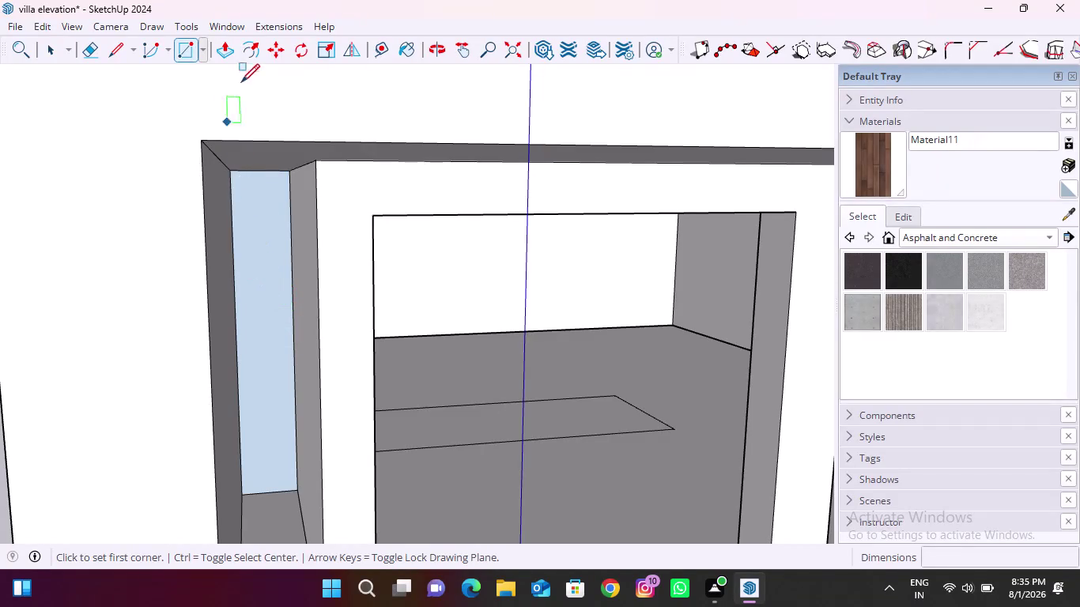
Cancel a started push-pull on the glass panel and readjust the zoom.
click(226, 57)
click(263, 244)
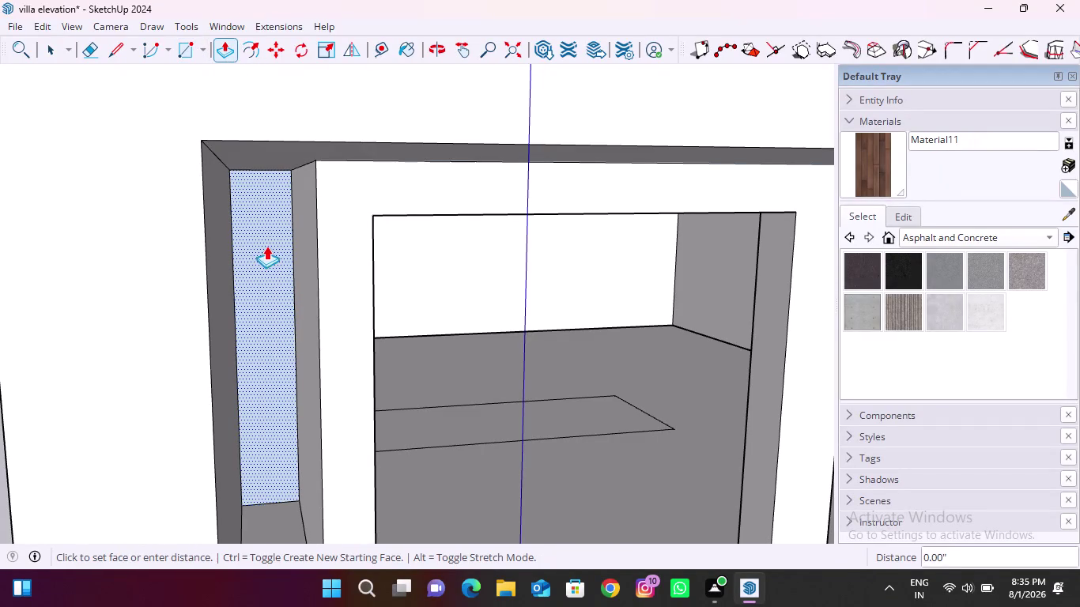
key(Escape)
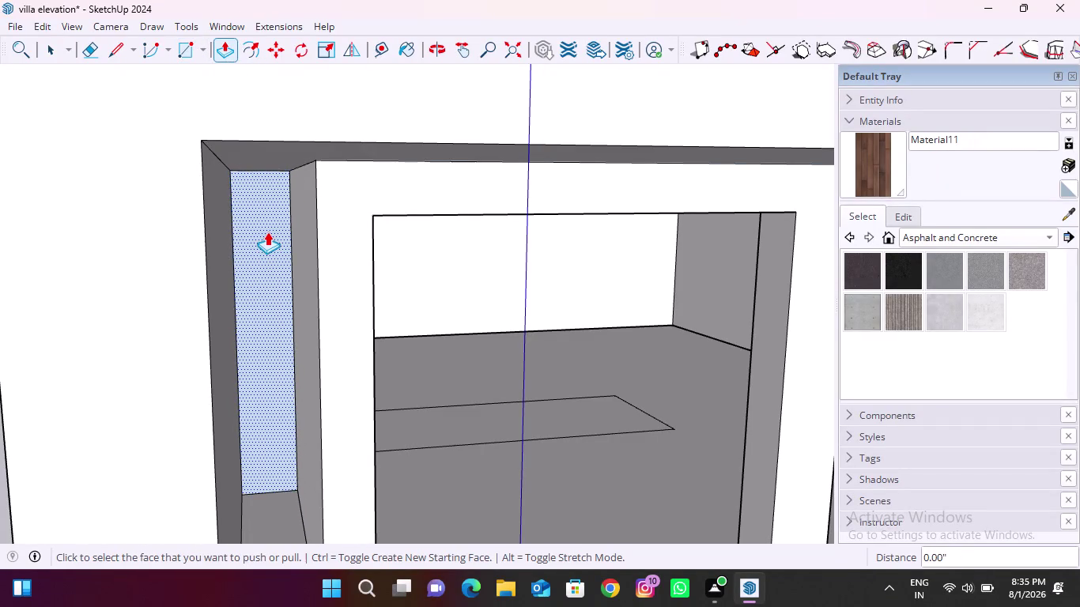
scroll(down, 3)
scroll(up, 3)
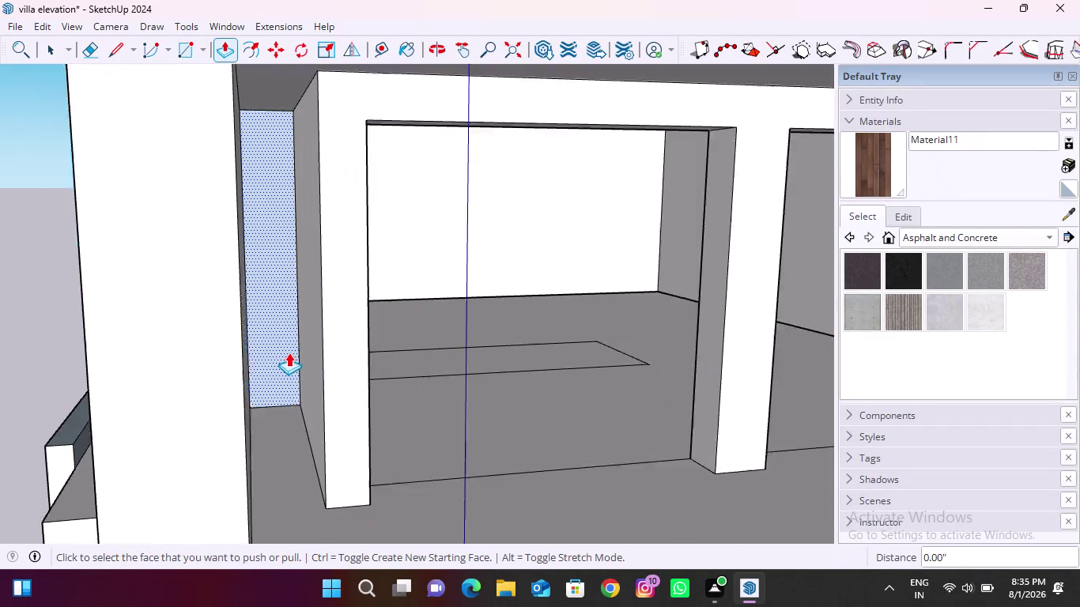
scroll(up, 3)
Zoom and orbit to frame the tall light-blue glass panel beside the opening.
click(185, 50)
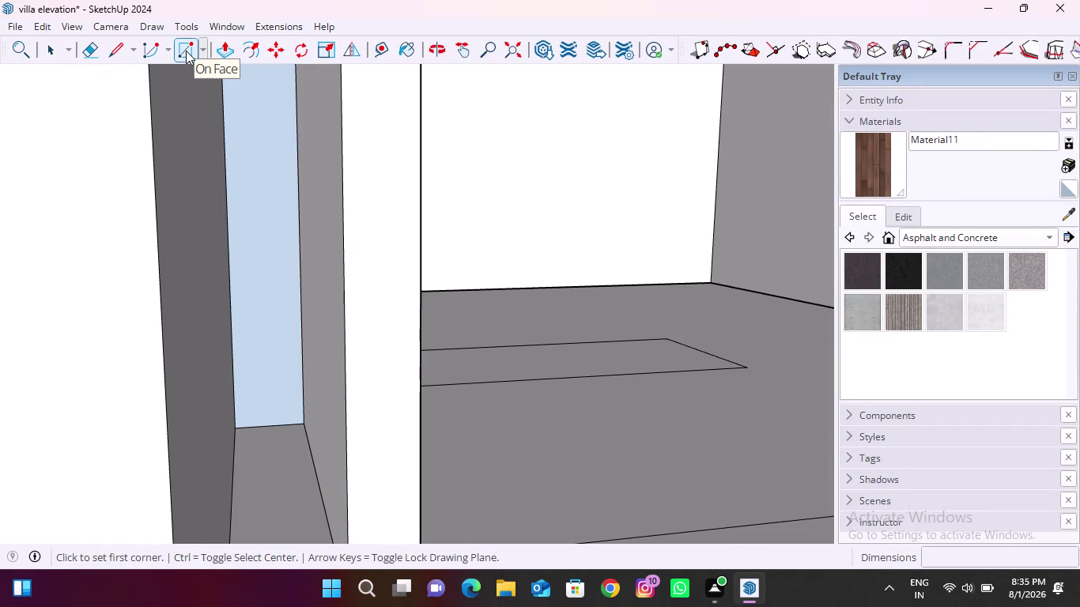
scroll(down, 3)
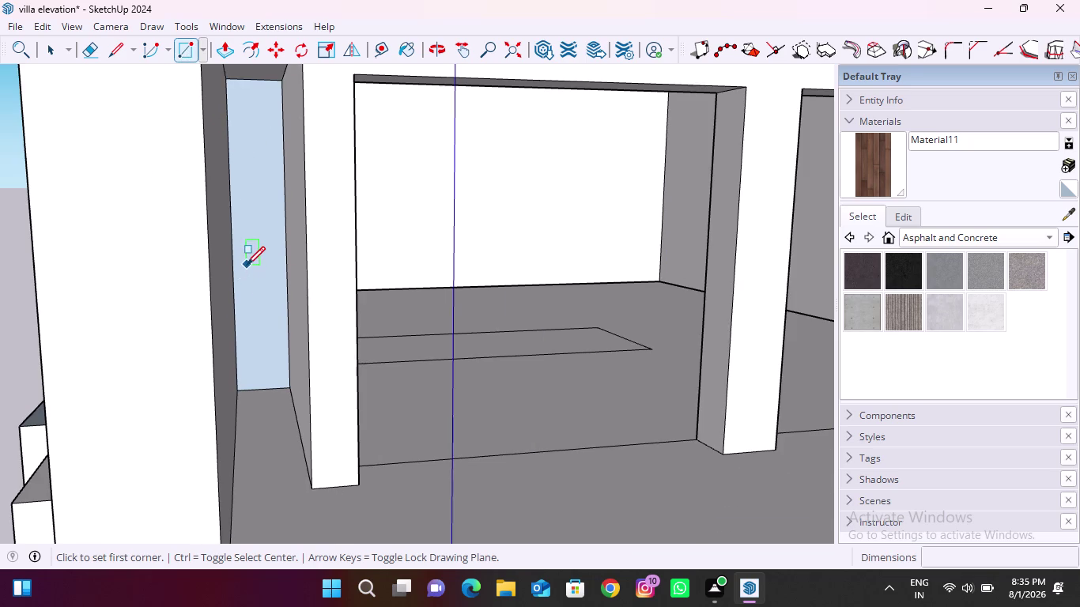
scroll(down, 3)
scroll(down, 3)
scroll(up, 3)
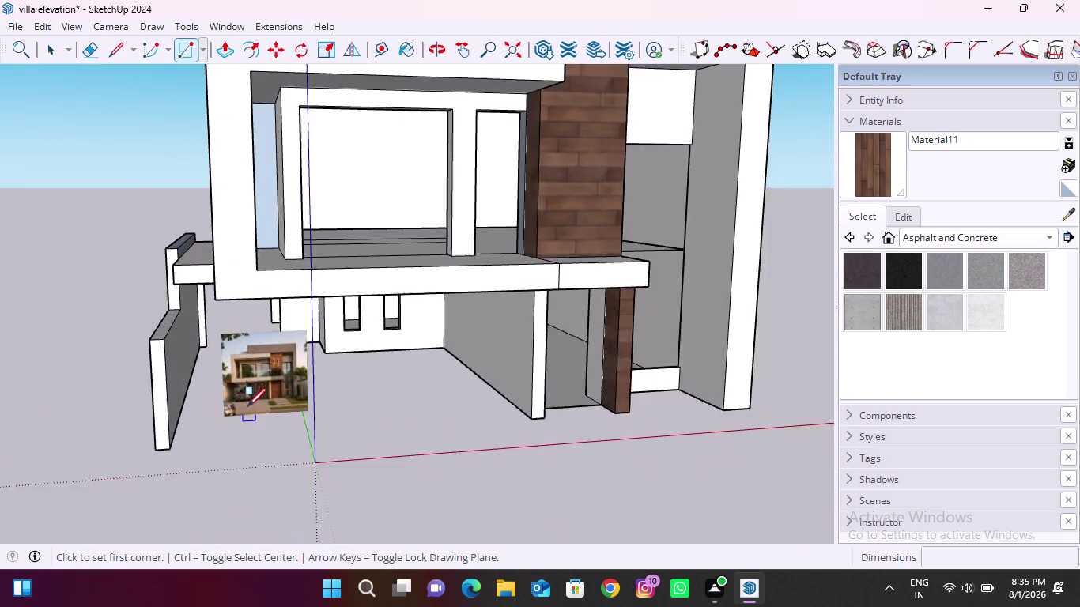
scroll(up, 3)
scroll(down, 3)
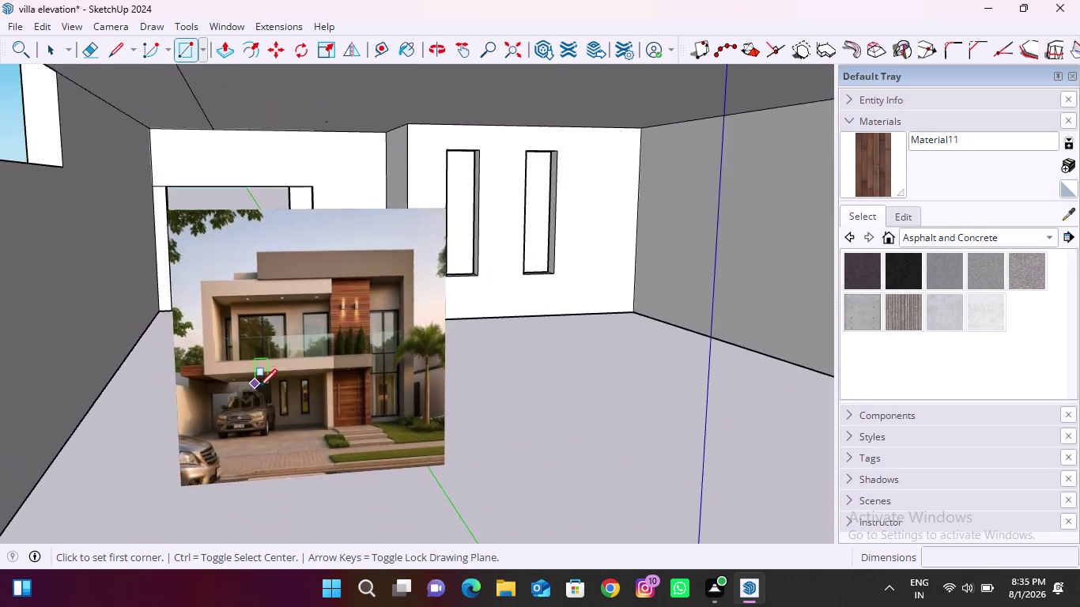
scroll(down, 3)
middle_drag(279, 216, 267, 255)
scroll(up, 3)
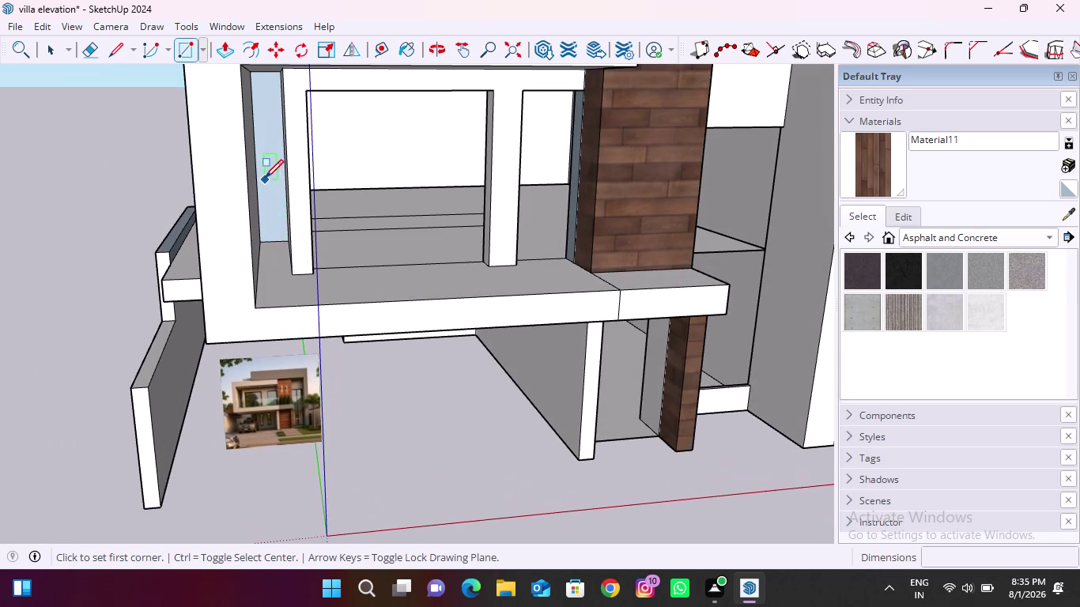
scroll(up, 3)
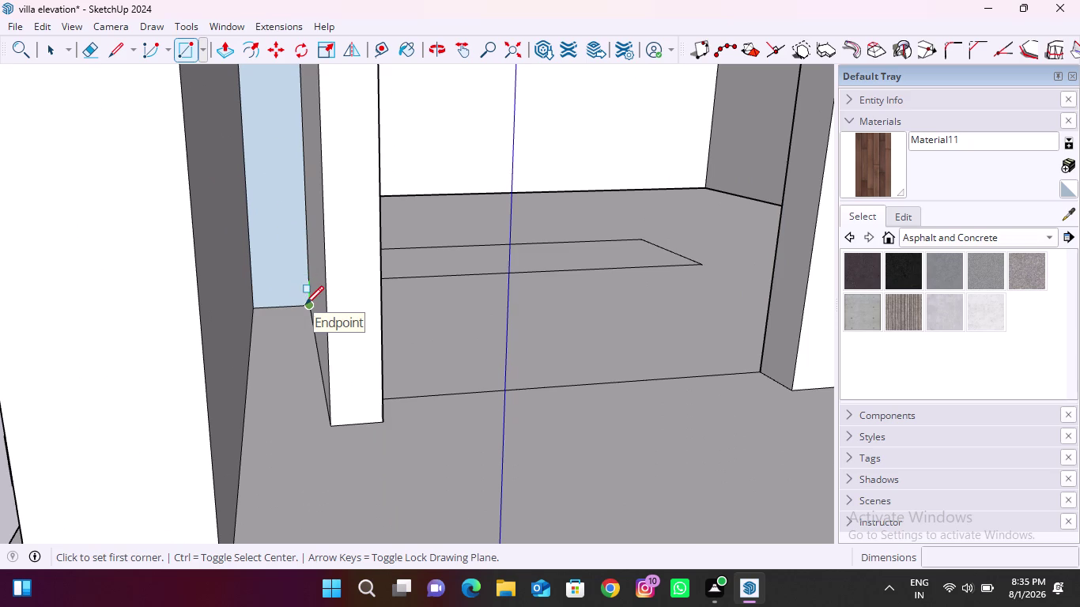
scroll(up, 3)
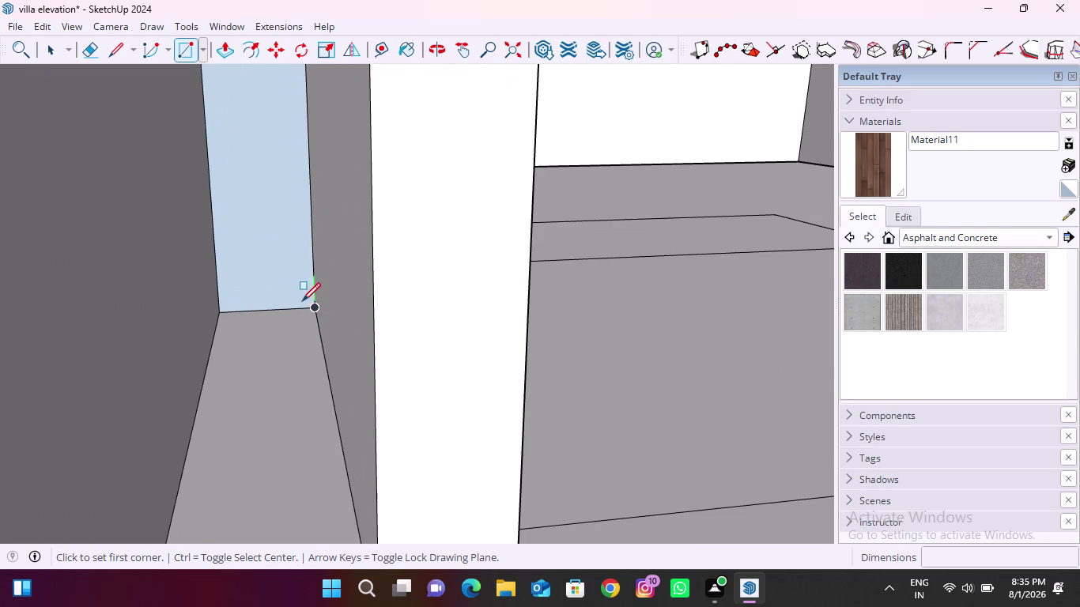
Draw a narrow inset rectangle from the glass strip's bottom corner to near its top.
click(298, 308)
scroll(down, 3)
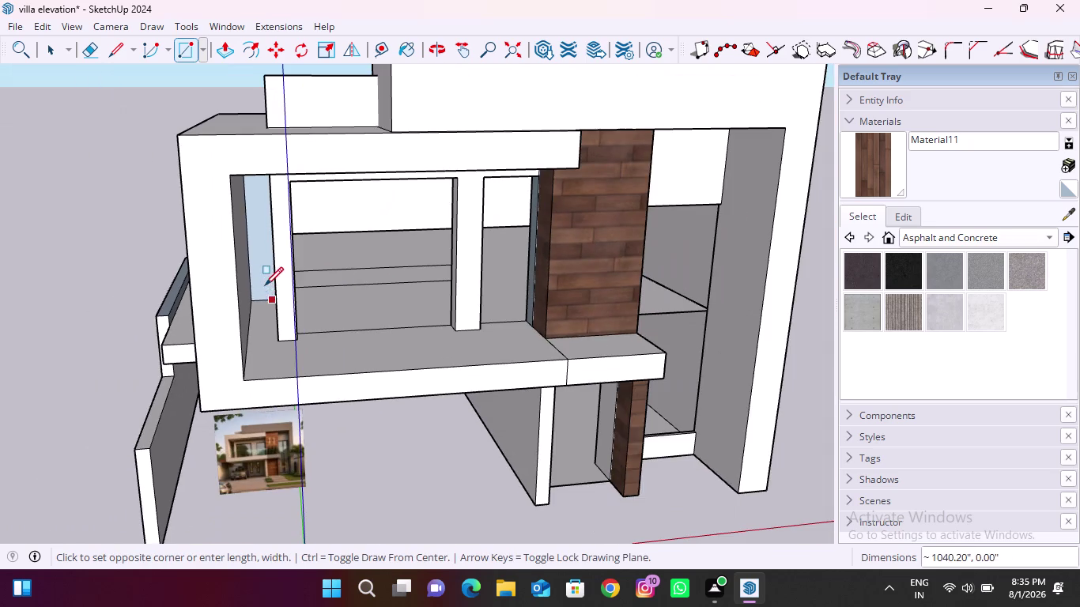
scroll(up, 3)
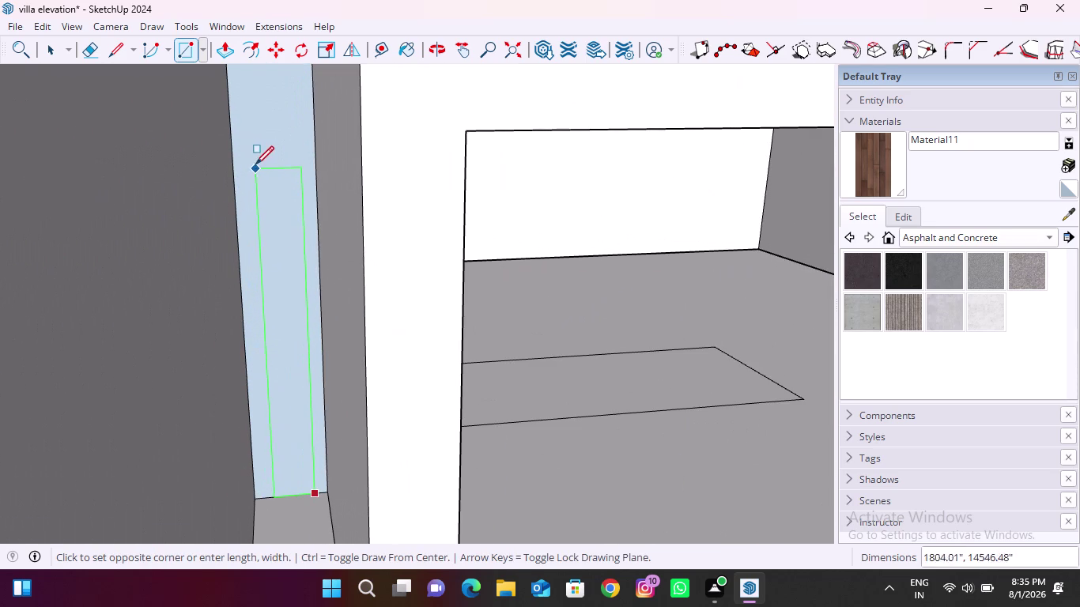
click(251, 126)
key(Escape)
key(space)
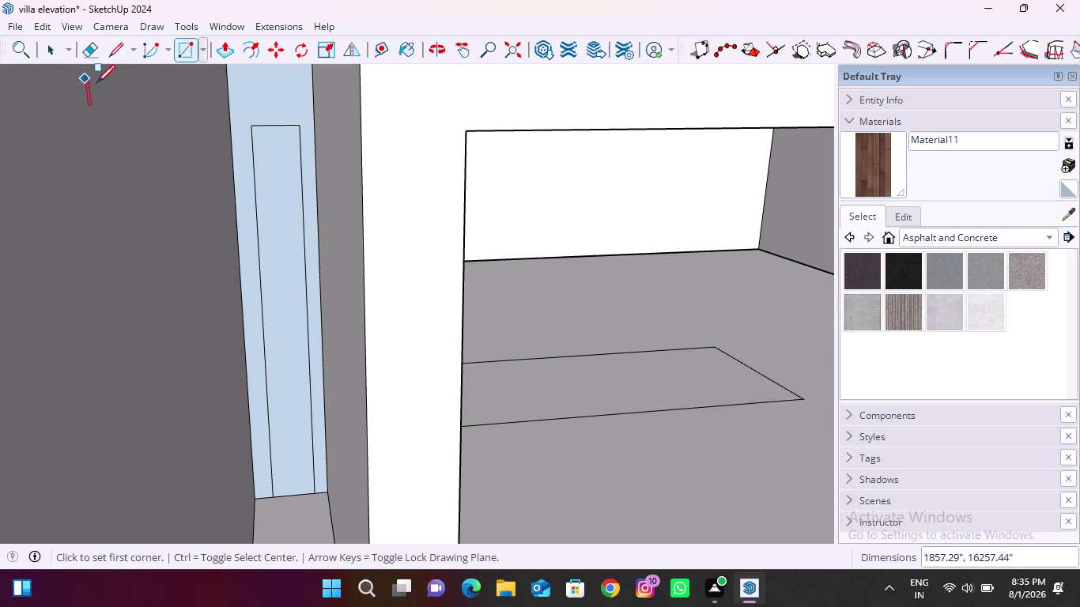
click(228, 49)
Push the inset rectangle and orbit around to inspect the pushed panel.
click(286, 203)
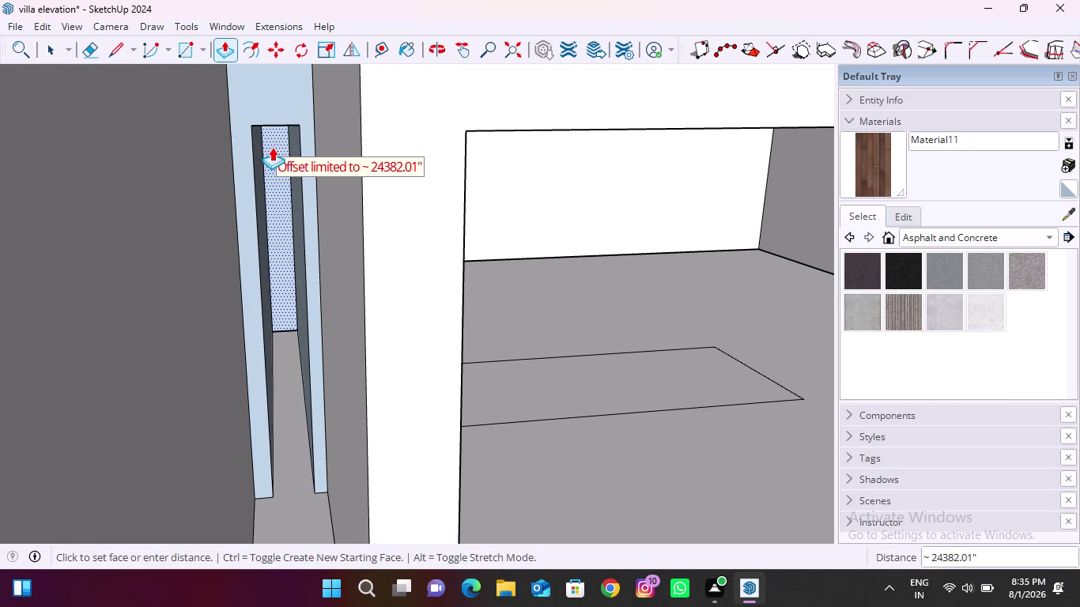
middle_drag(272, 147, 950, 228)
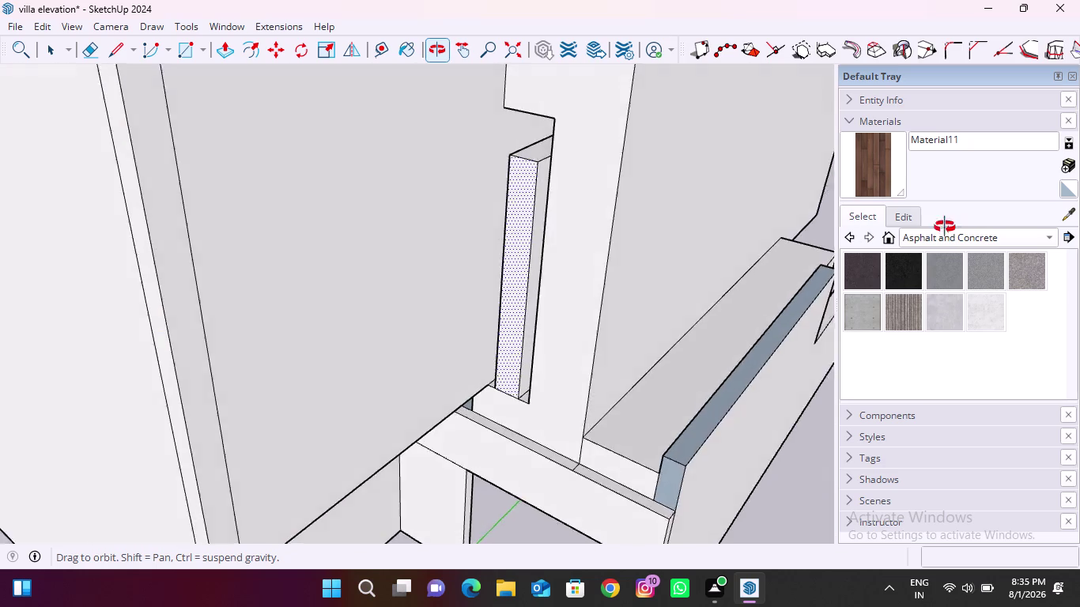
middle_drag(951, 228, 224, 119)
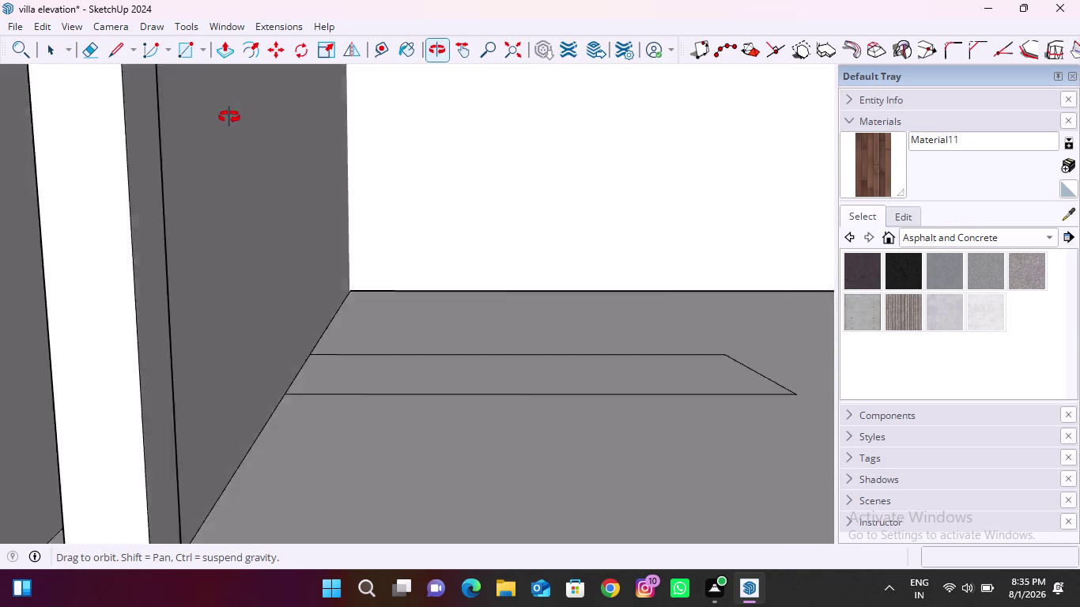
middle_drag(225, 118, 265, 103)
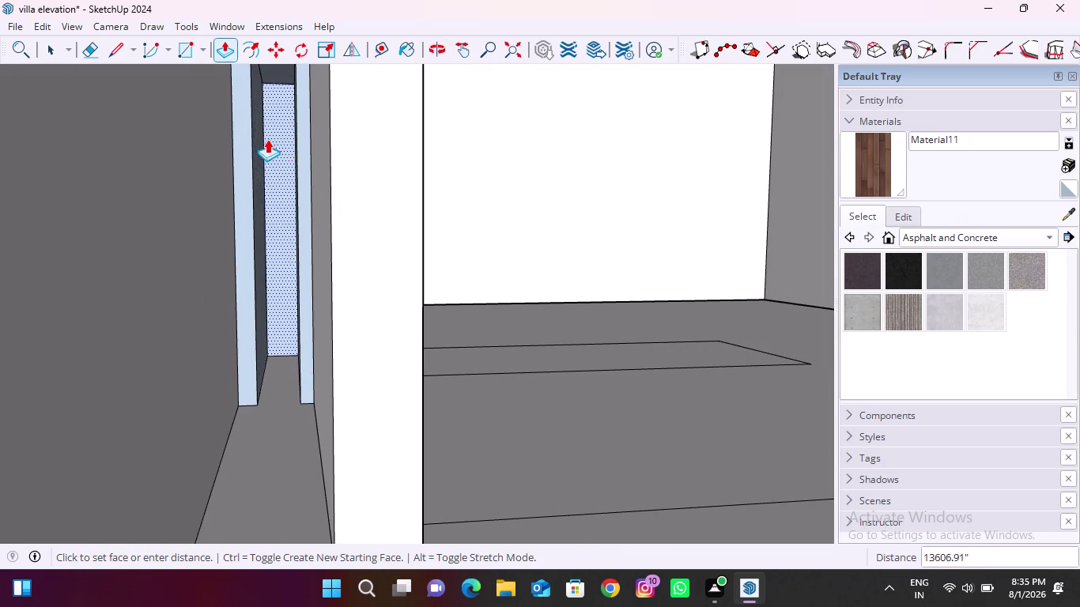
key(Escape)
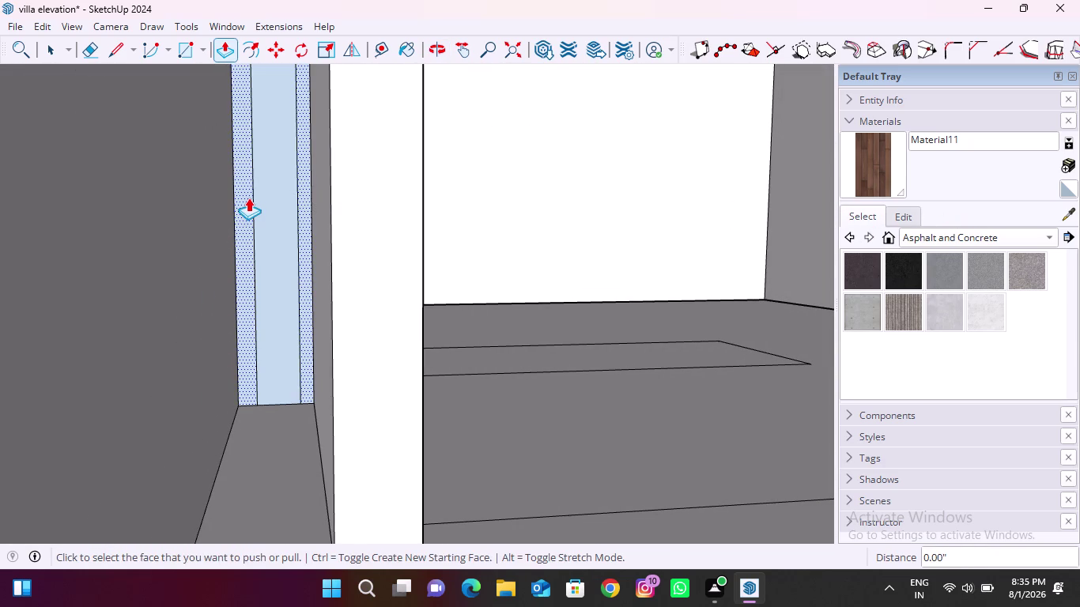
Push a narrow side strip, then undo the recent push-pull changes.
click(248, 198)
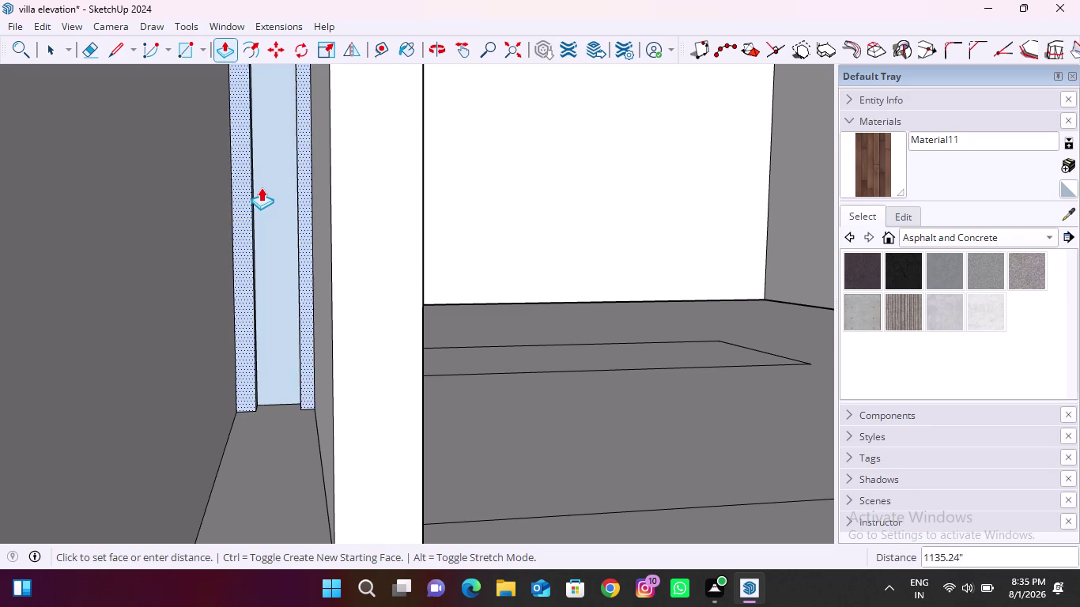
key(Escape)
key(ctrl+z)
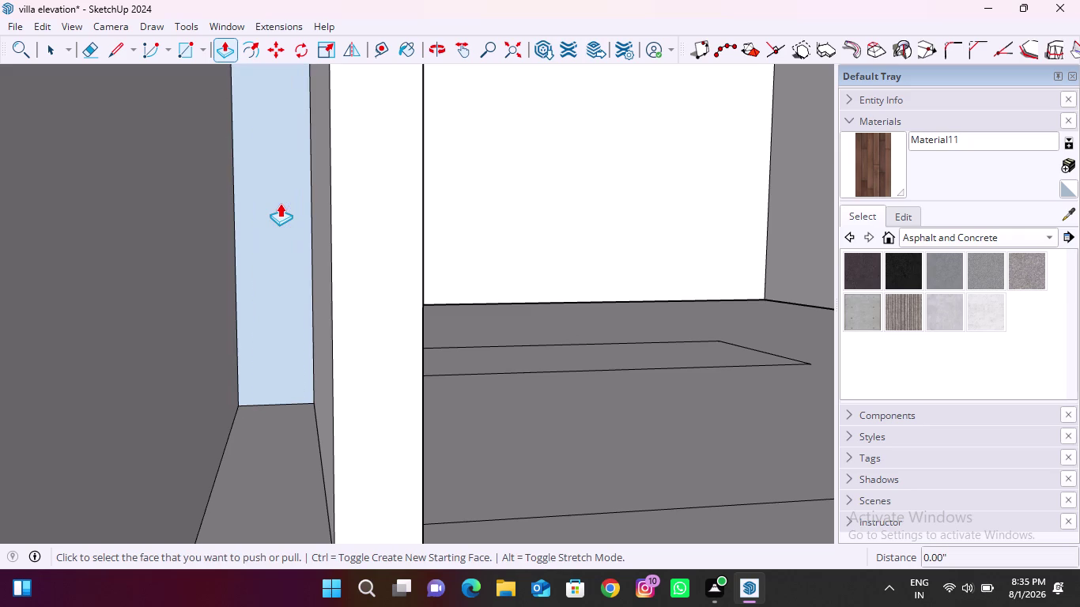
key(ctrl+z)
key(ctrl+z)
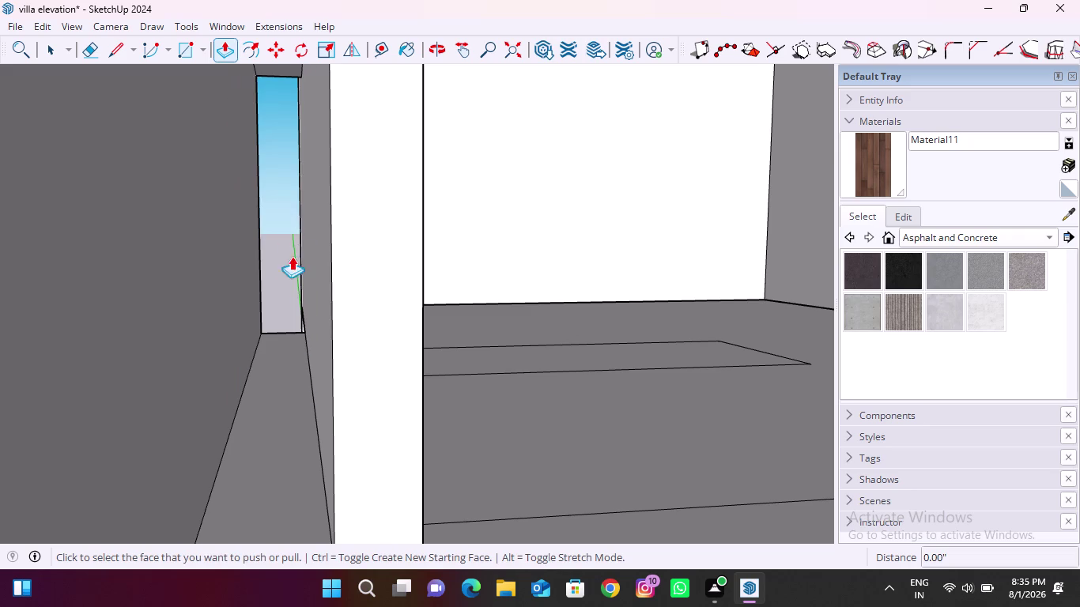
Orbit outside to view the slim opening on the upper-floor exterior.
middle_drag(275, 363, 268, 334)
scroll(down, 3)
middle_drag(230, 350, 234, 319)
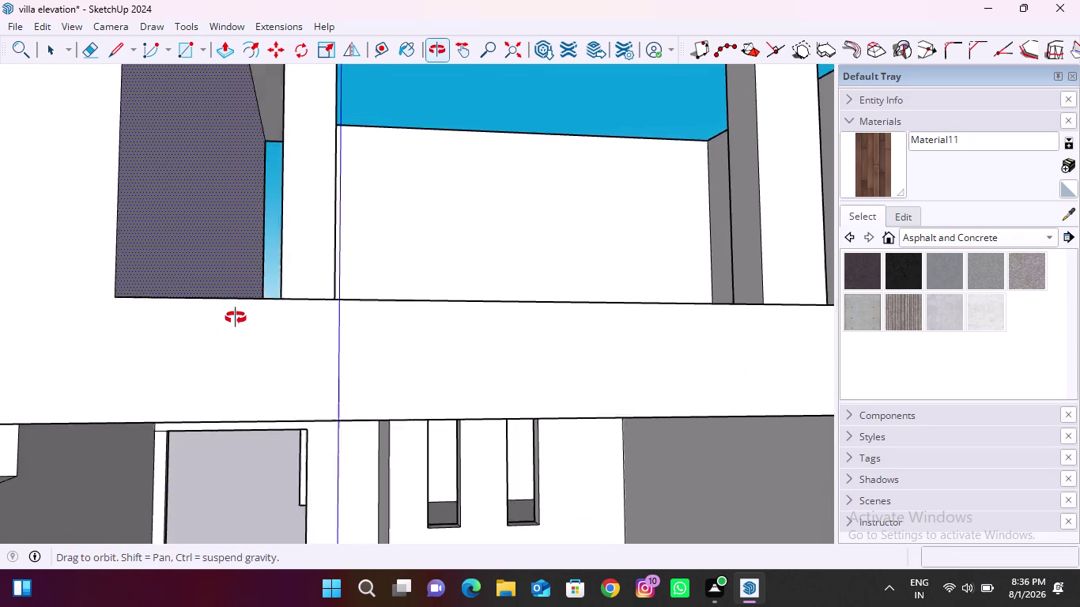
middle_drag(234, 319, 236, 315)
scroll(down, 3)
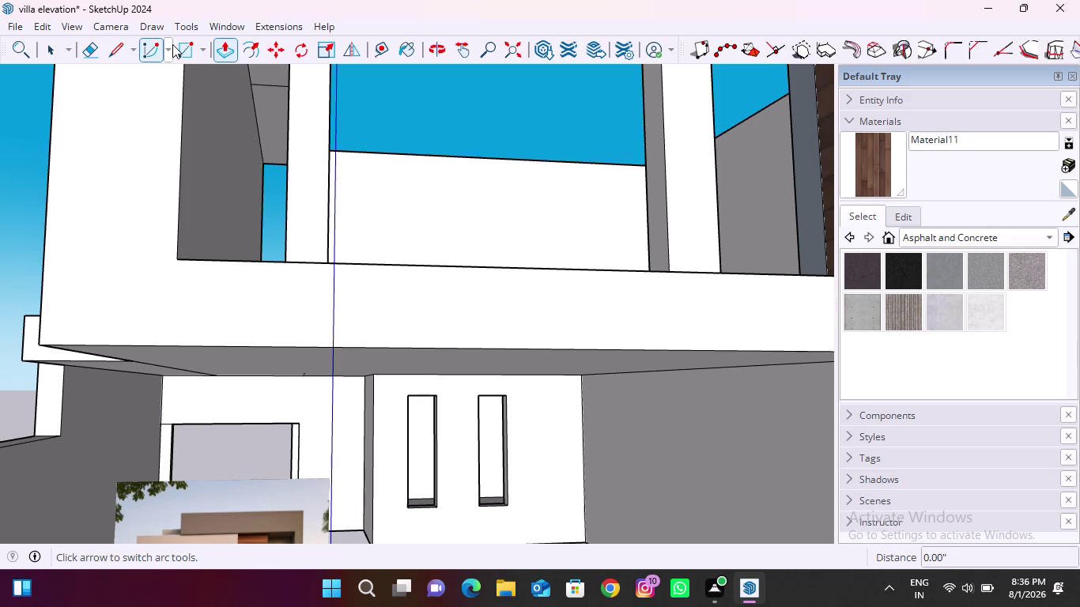
Draw a rectangle on the wall edge and try a push-pull near the opening.
click(179, 46)
click(257, 83)
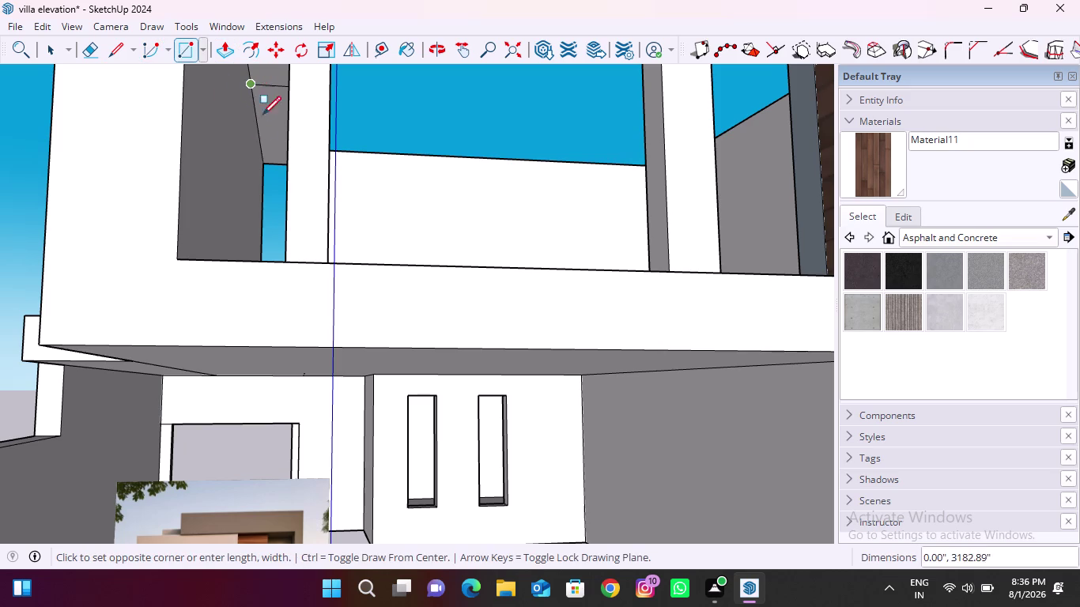
middle_drag(255, 196, 289, 306)
middle_drag(296, 323, 273, 303)
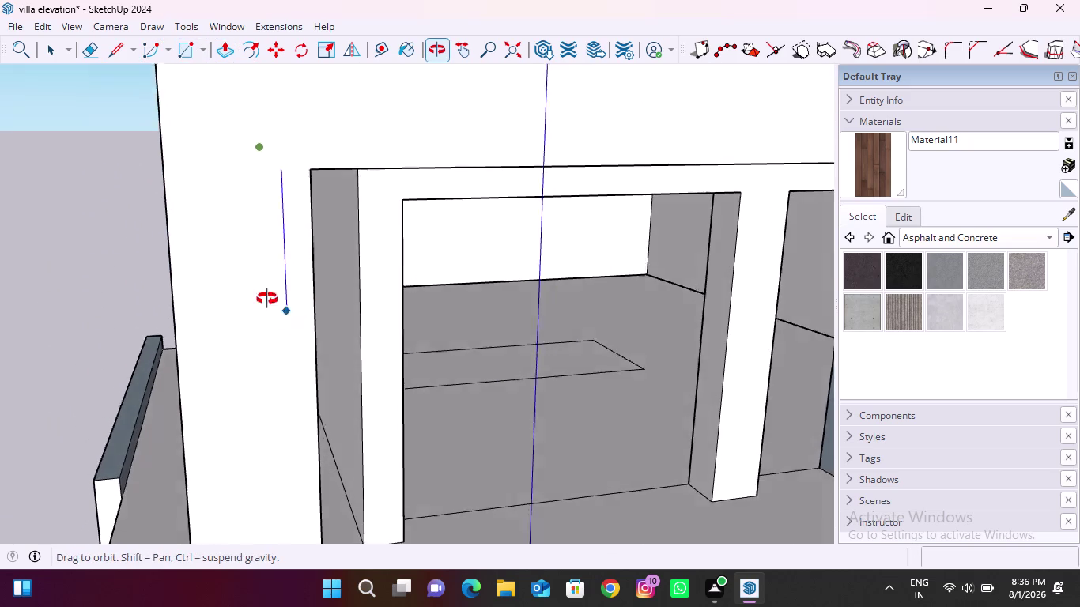
middle_drag(272, 302, 255, 299)
scroll(up, 3)
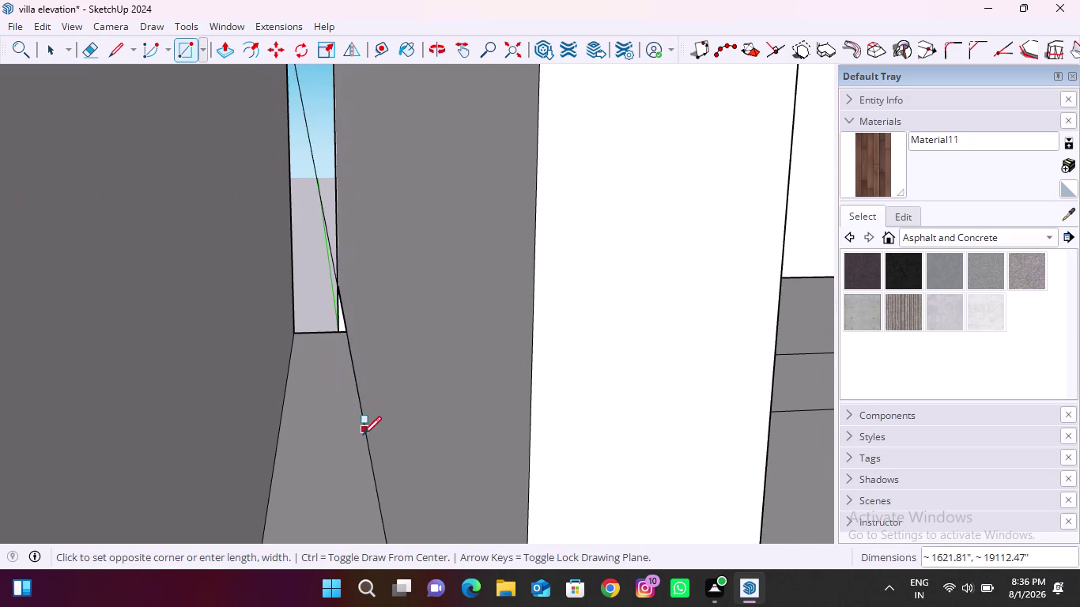
click(365, 440)
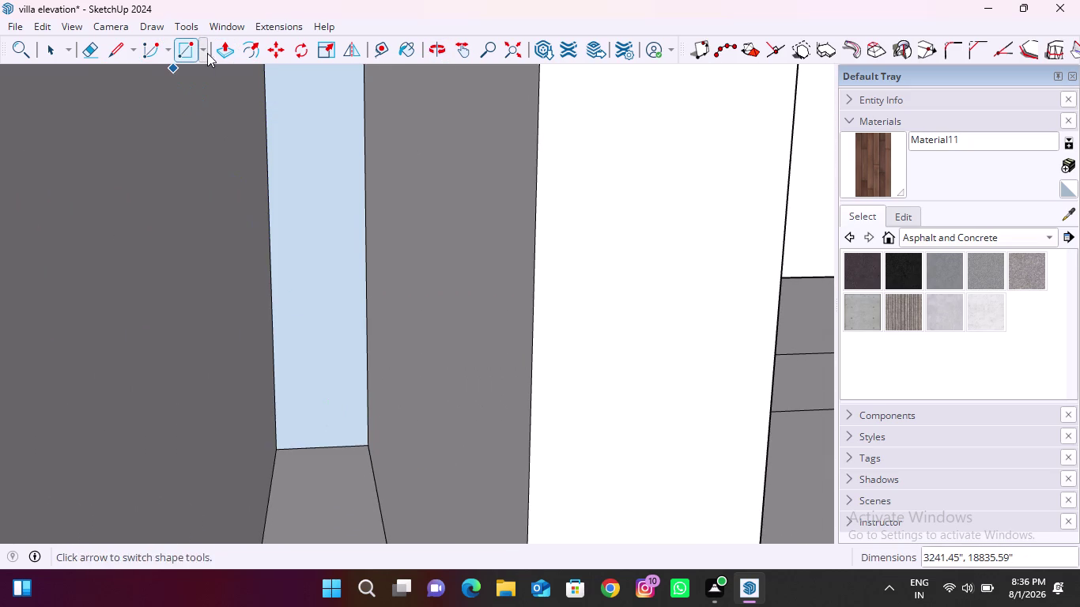
click(225, 46)
click(318, 221)
click(325, 234)
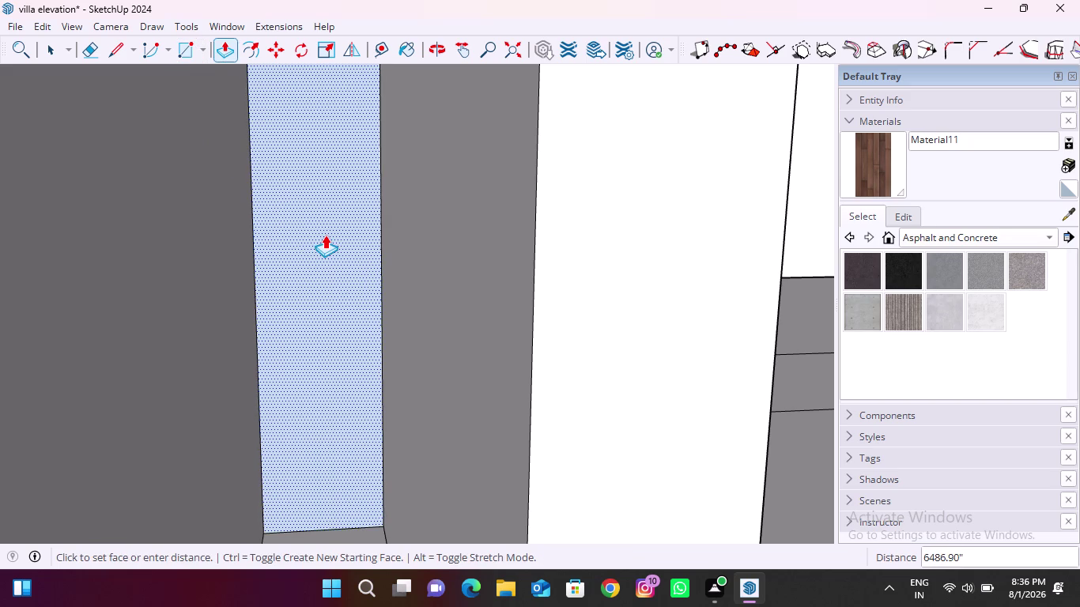
Draw the narrow inner rectangle on the glass strip face.
click(185, 50)
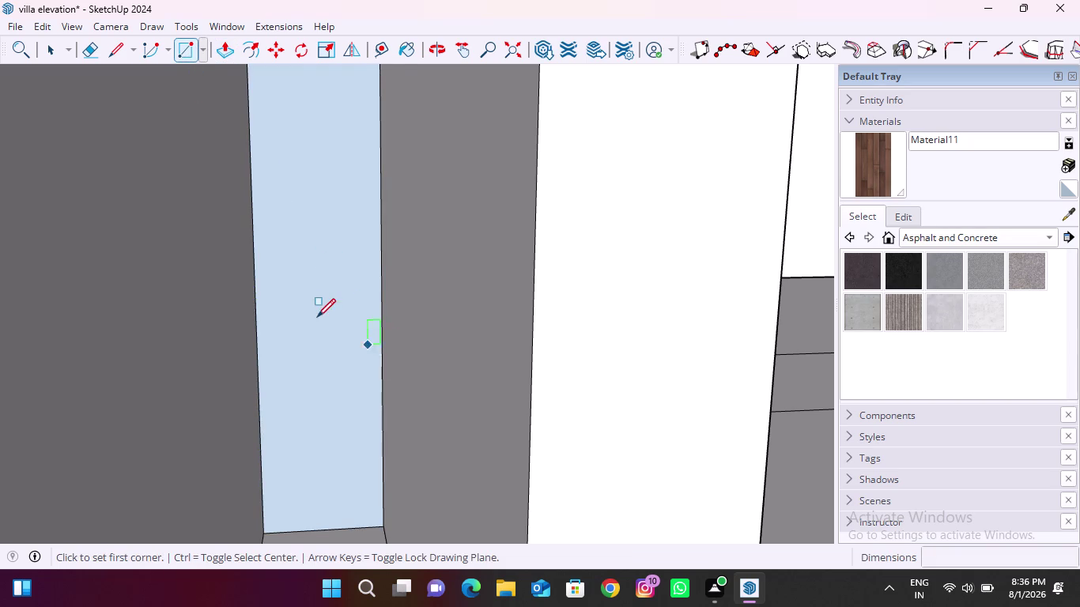
scroll(down, 3)
scroll(down, 3)
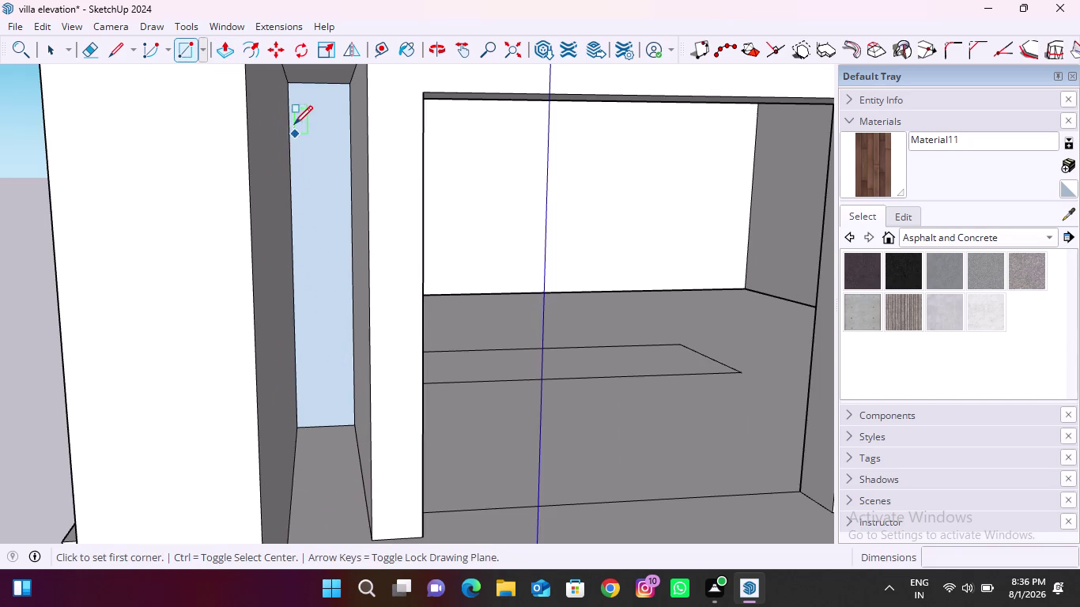
scroll(up, 3)
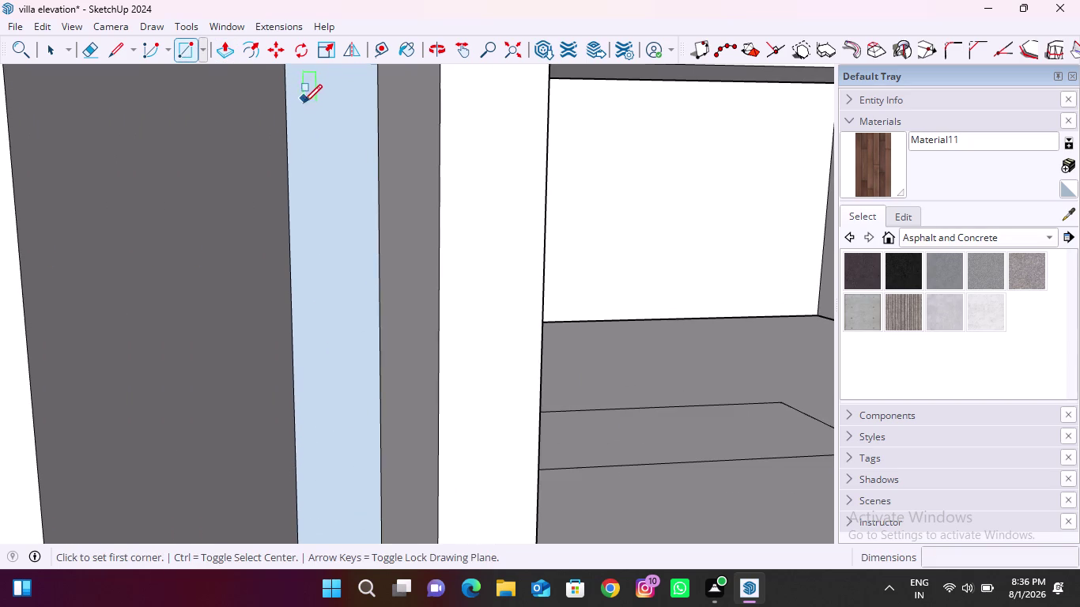
scroll(down, 3)
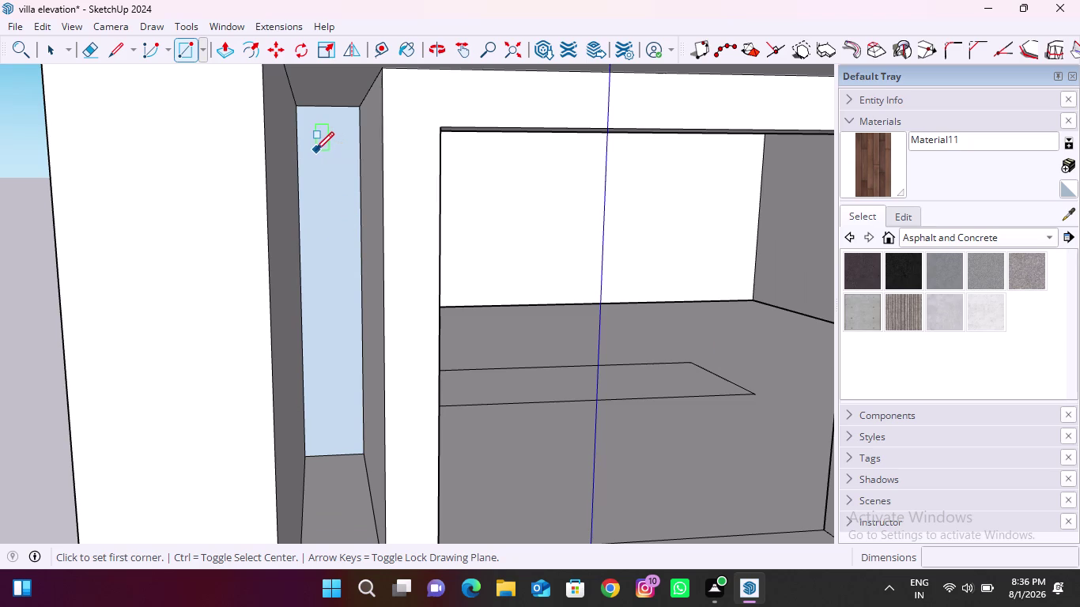
click(307, 152)
scroll(down, 3)
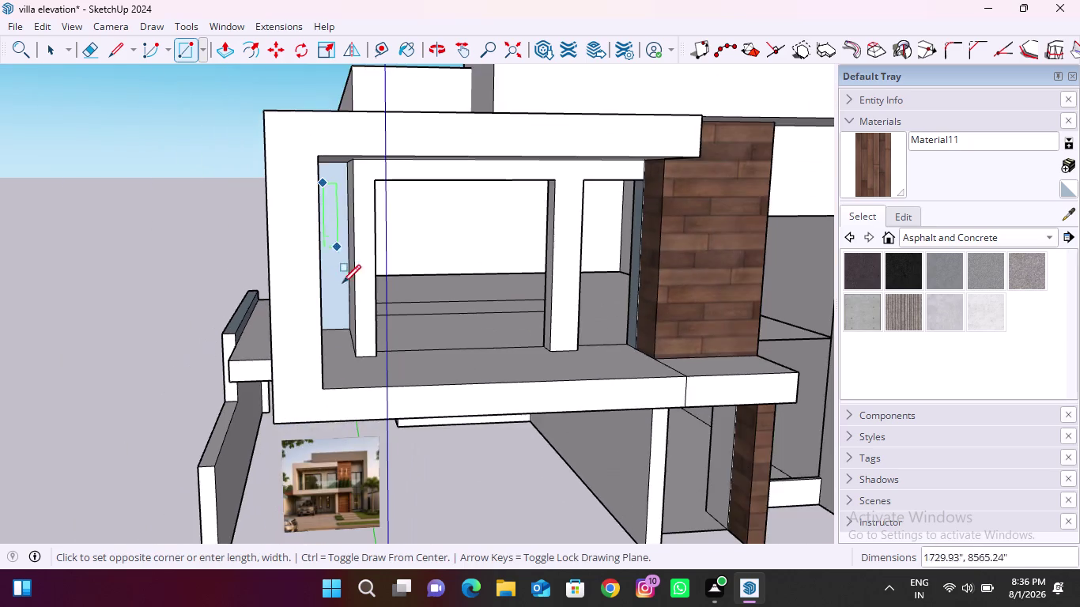
scroll(up, 3)
click(339, 338)
scroll(down, 3)
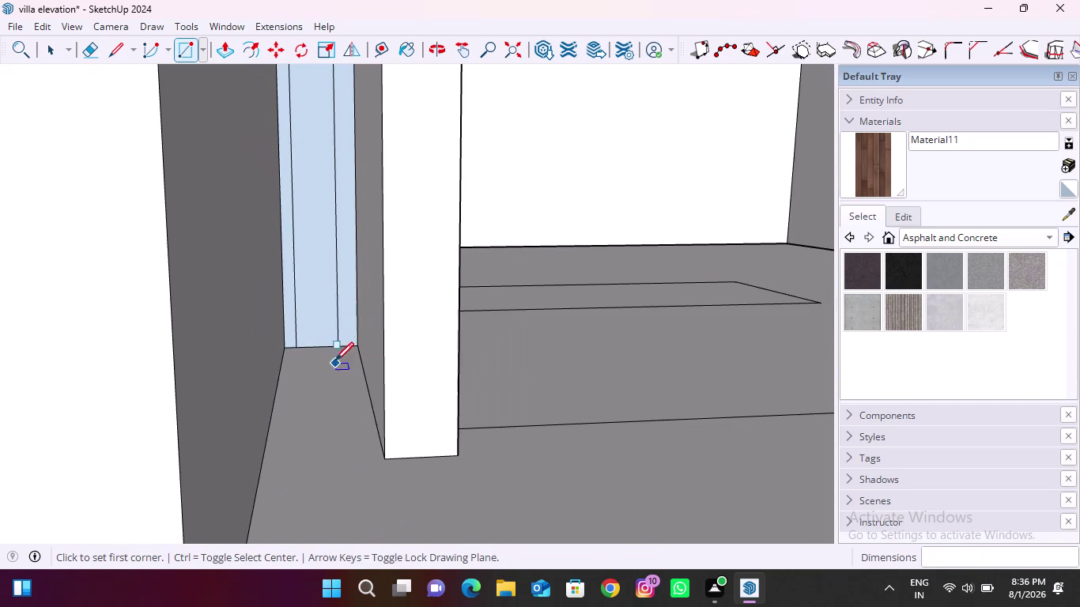
click(217, 52)
click(310, 146)
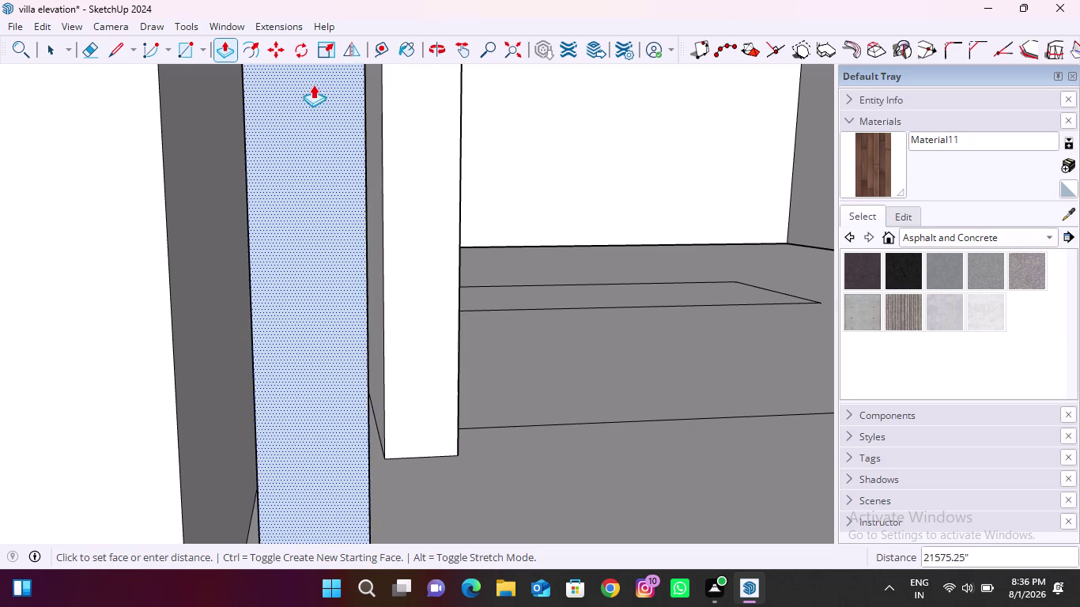
scroll(down, 3)
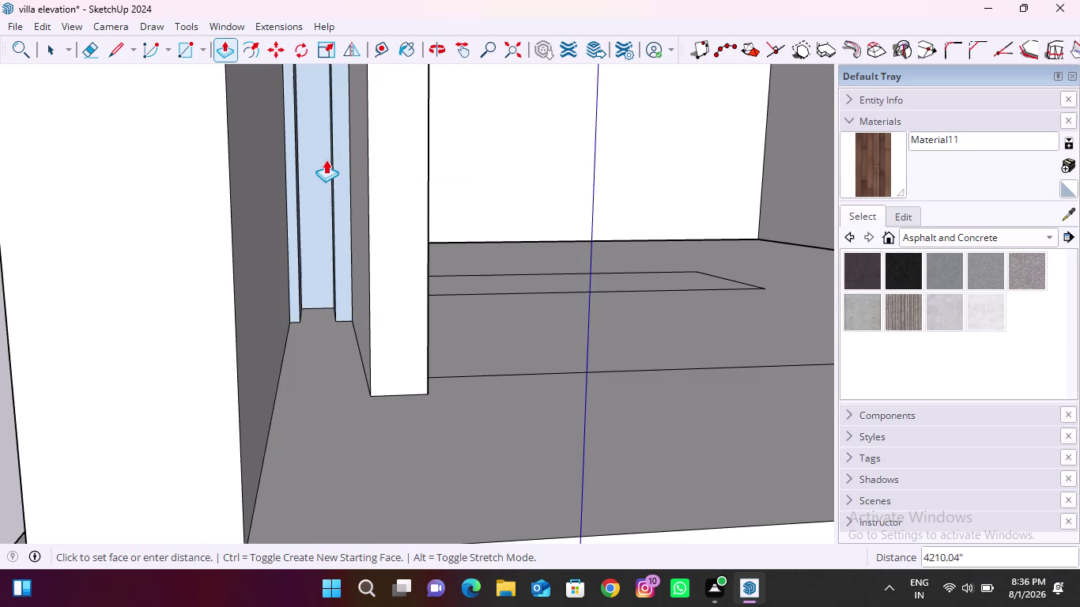
click(326, 160)
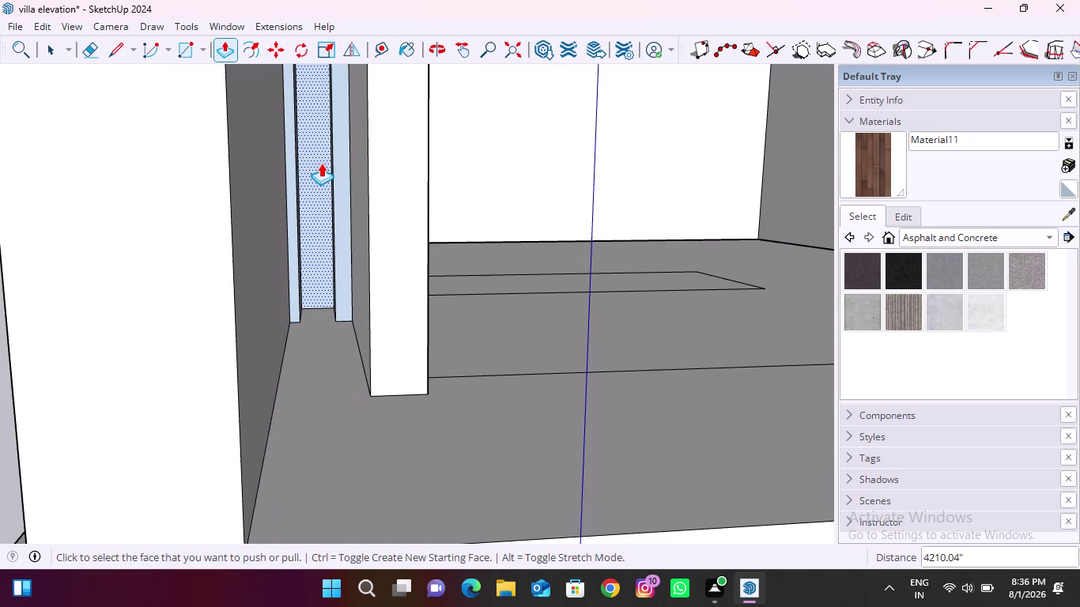
click(321, 163)
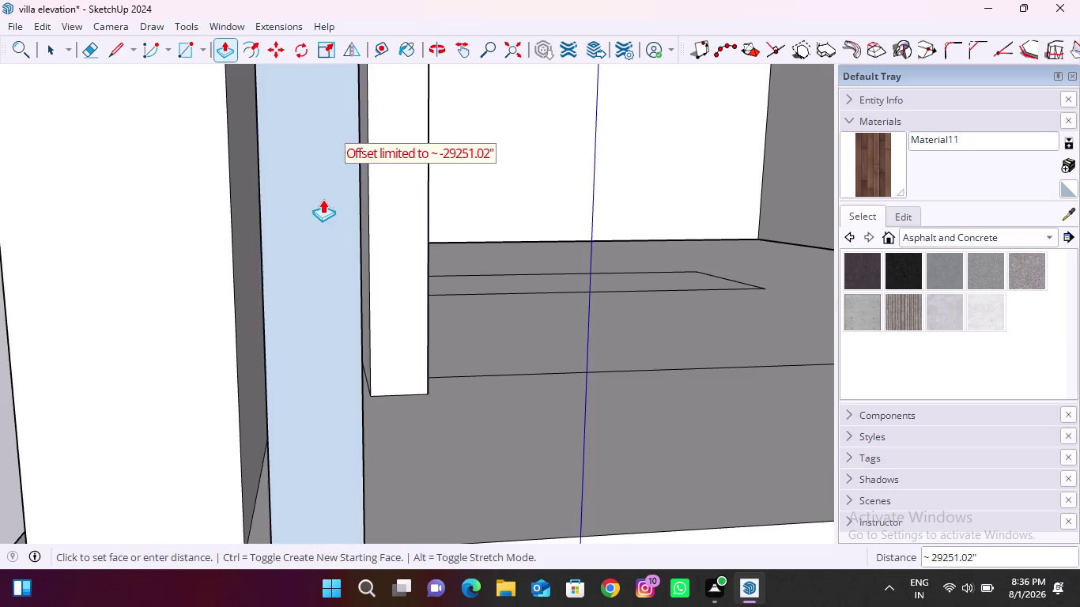
key(Escape)
key(Escape)
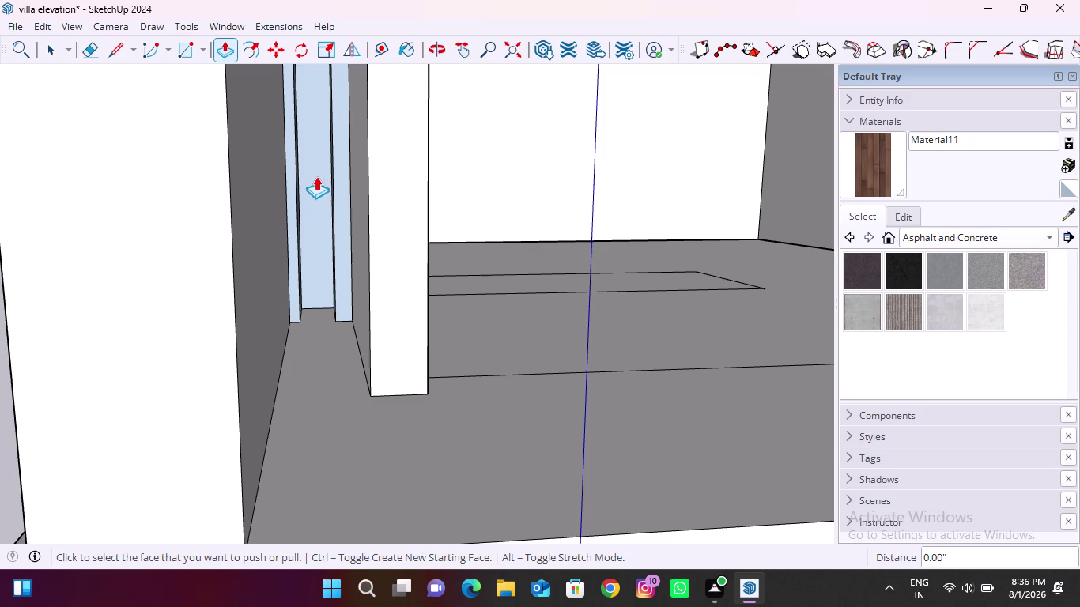
click(321, 188)
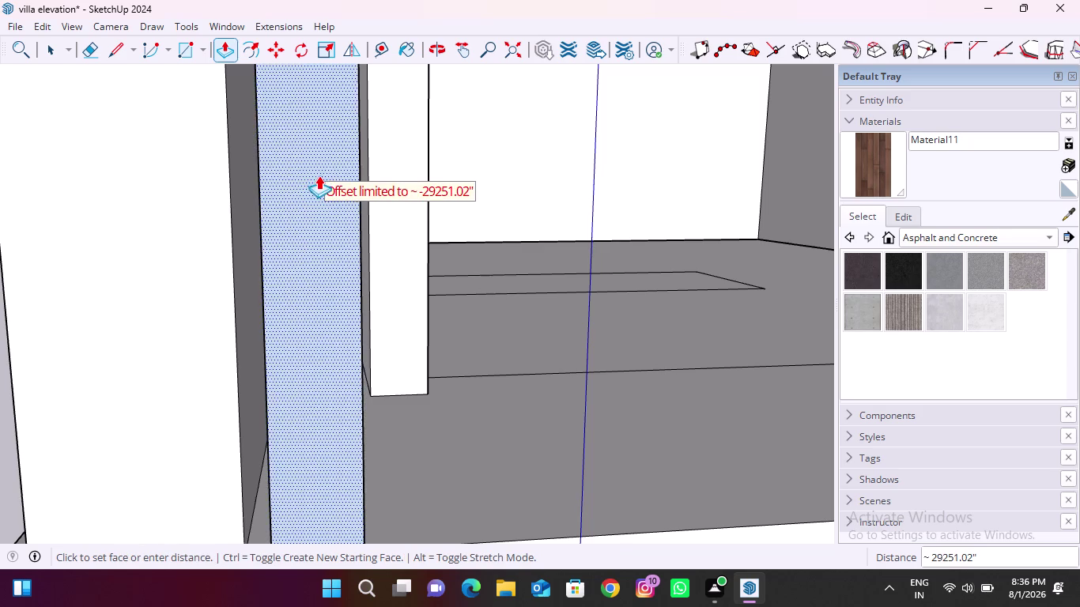
key(Escape)
scroll(down, 3)
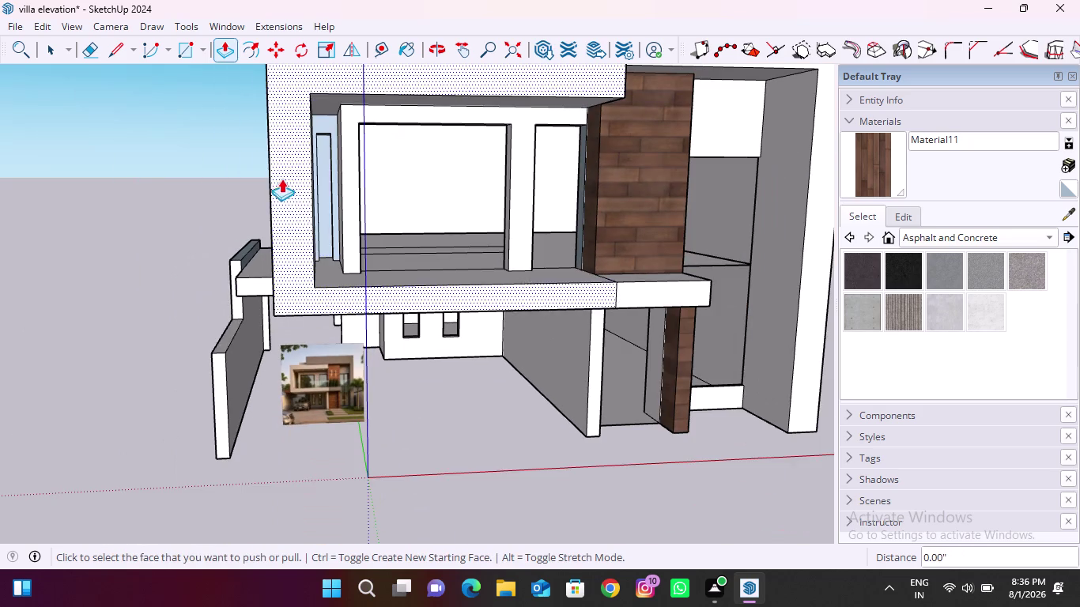
Orbit to the frame's side and push the narrow slot panel into the frame.
middle_drag(256, 153, 822, 262)
middle_drag(392, 262, 663, 197)
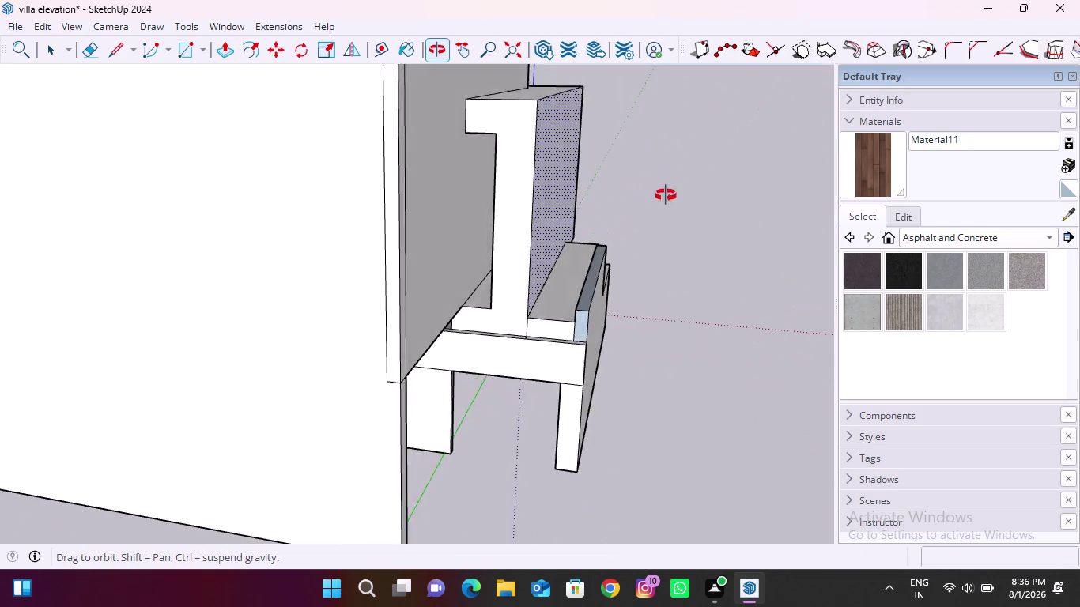
middle_drag(663, 198, 698, 186)
scroll(up, 3)
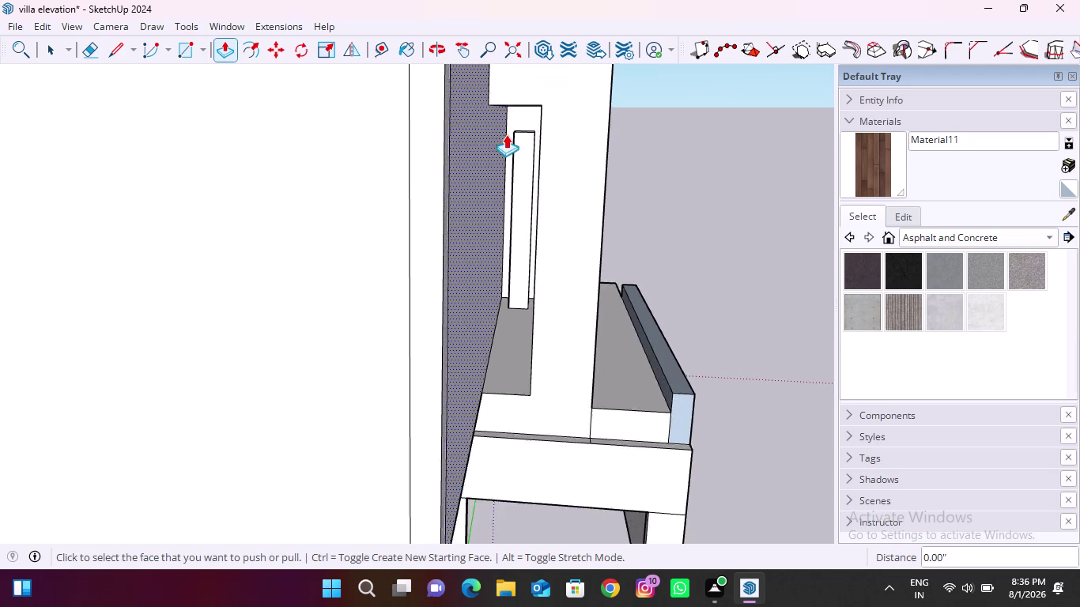
scroll(up, 3)
click(542, 155)
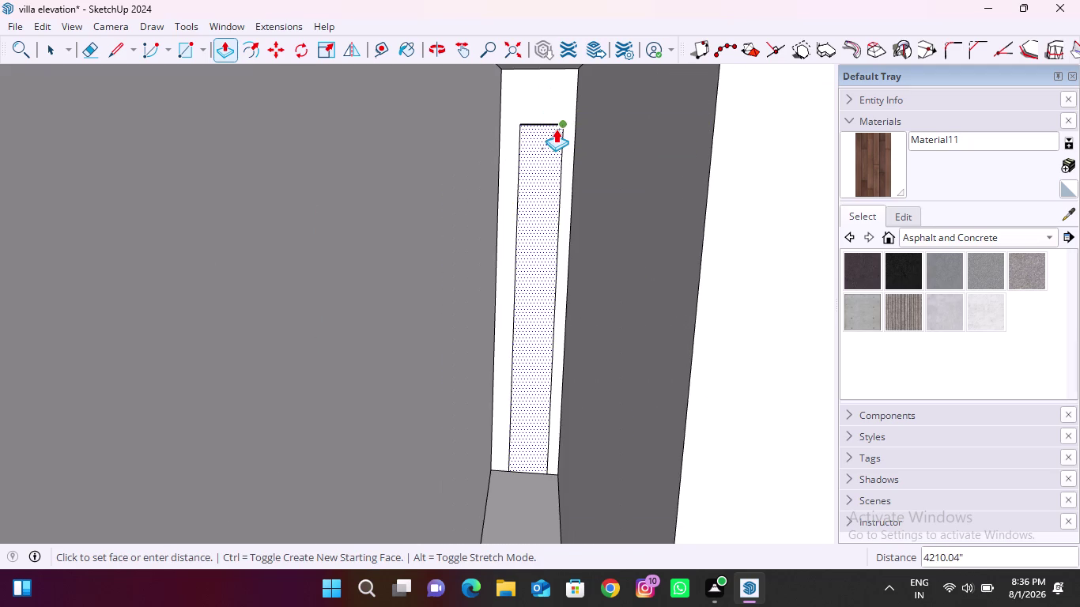
click(556, 129)
scroll(down, 3)
Orbit back to the upper-floor opening and delete the glass strip's inner panel.
middle_drag(619, 184, 543, 216)
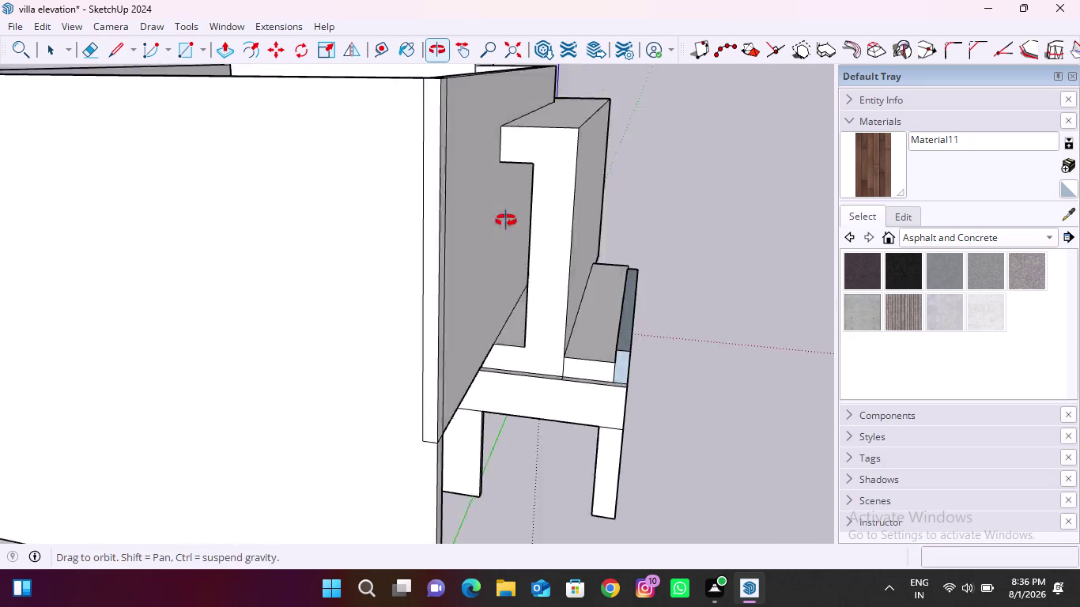
middle_drag(542, 216, 175, 227)
middle_drag(697, 220, 143, 183)
middle_drag(142, 226, 259, 204)
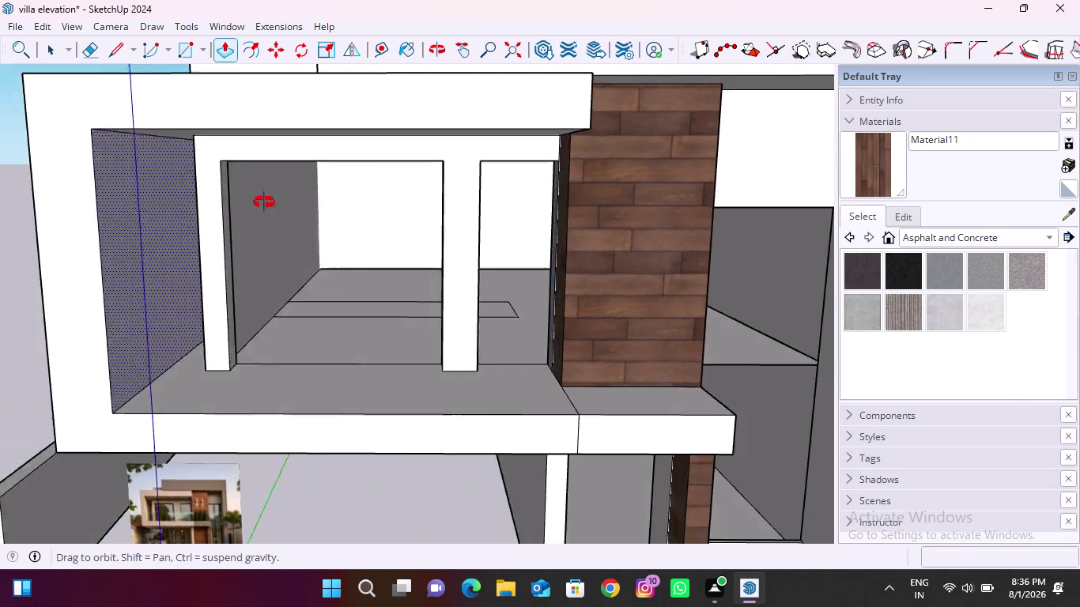
middle_drag(259, 203, 280, 200)
scroll(up, 3)
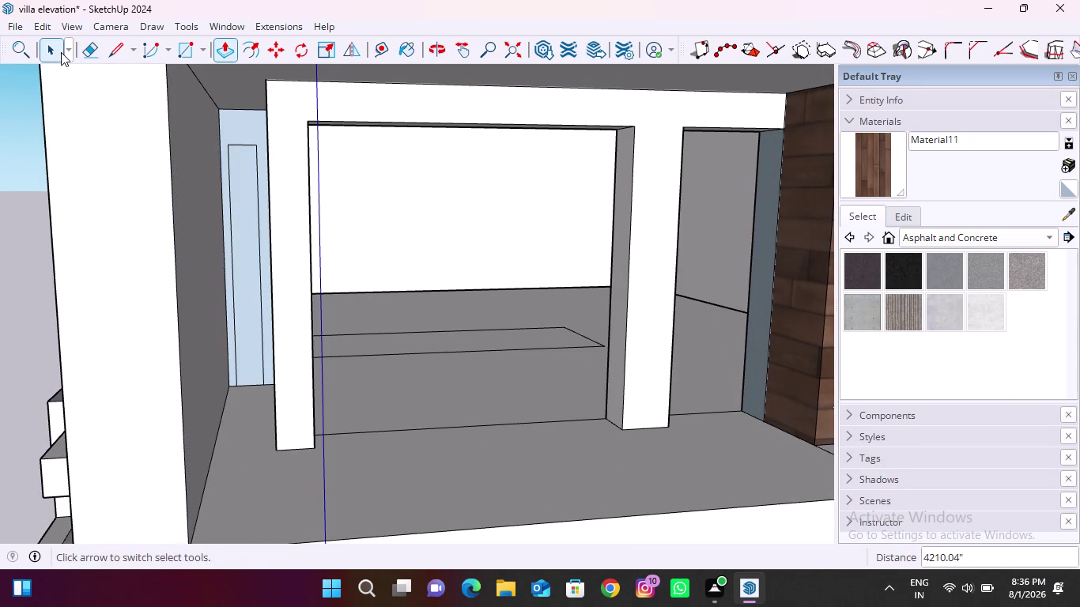
click(61, 52)
click(236, 176)
key(Delete)
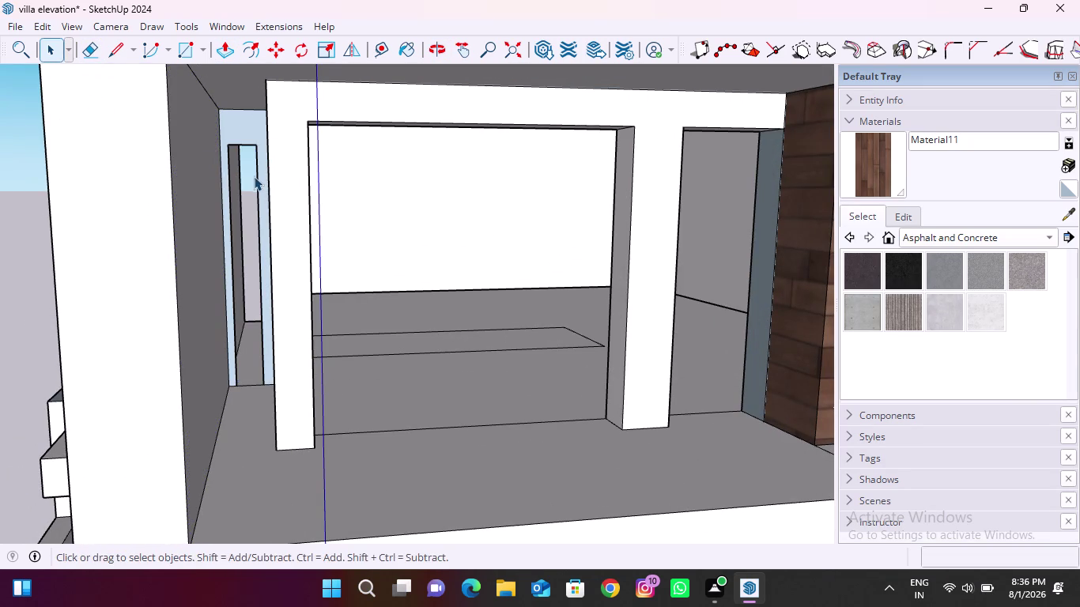
Push the frame face around the strip to a new depth.
middle_drag(266, 292, 300, 337)
scroll(up, 3)
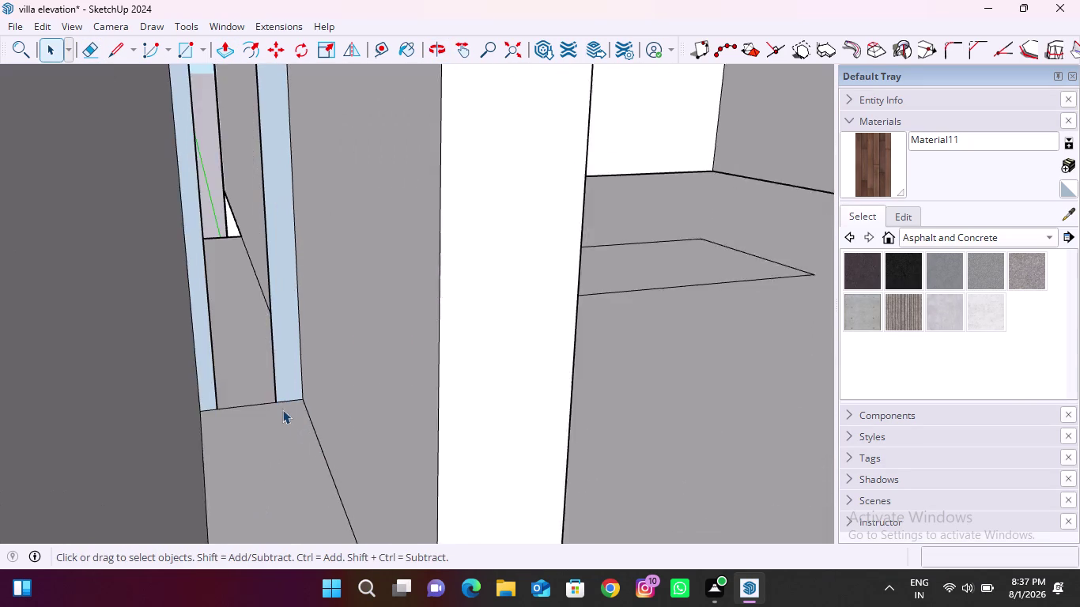
scroll(up, 3)
middle_drag(266, 395, 247, 402)
scroll(down, 3)
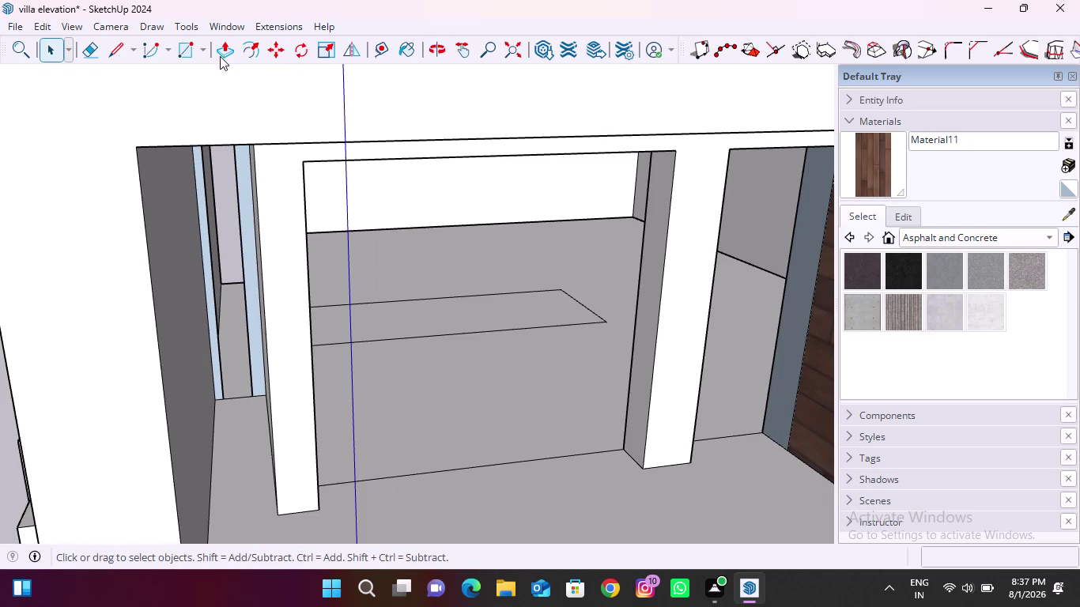
click(220, 52)
scroll(up, 3)
click(269, 116)
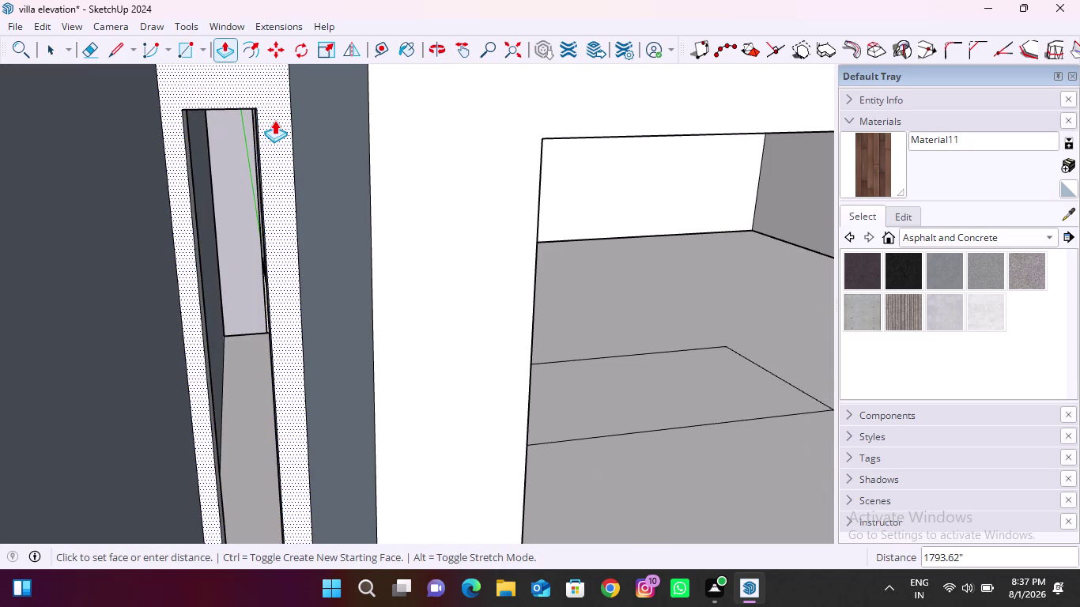
middle_drag(274, 121, 291, 120)
click(287, 124)
Zoom out and orbit to see the lower floor and reference picture.
scroll(down, 3)
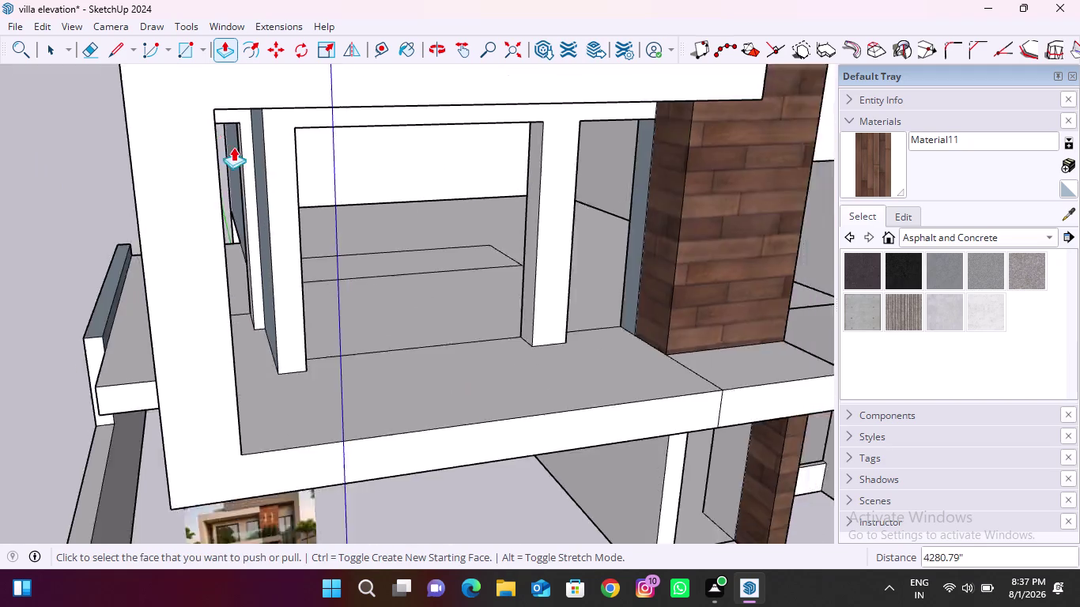
scroll(down, 3)
scroll(down, 3)
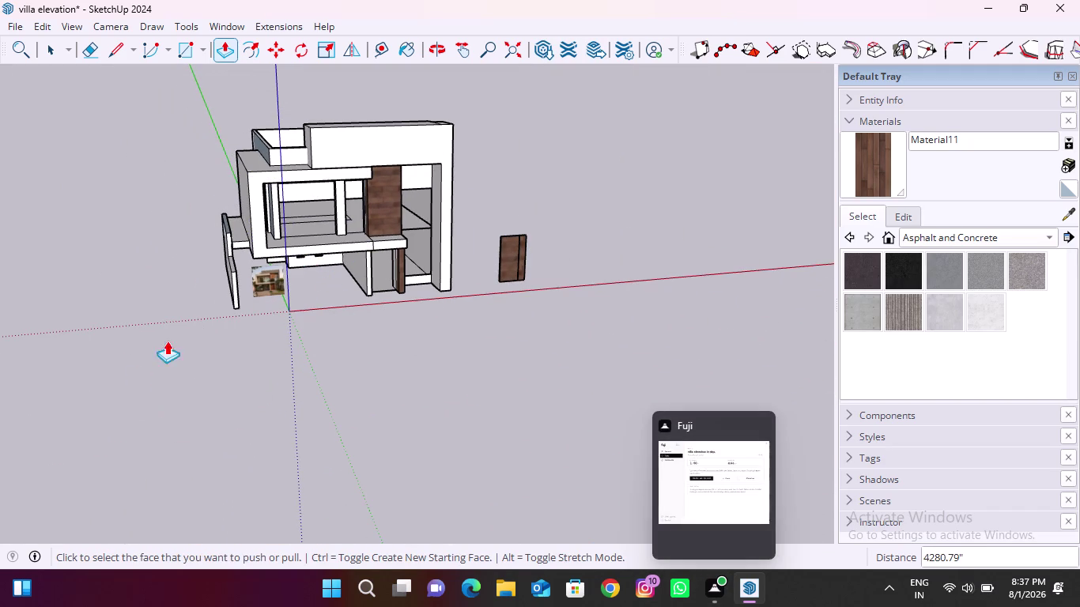
scroll(up, 3)
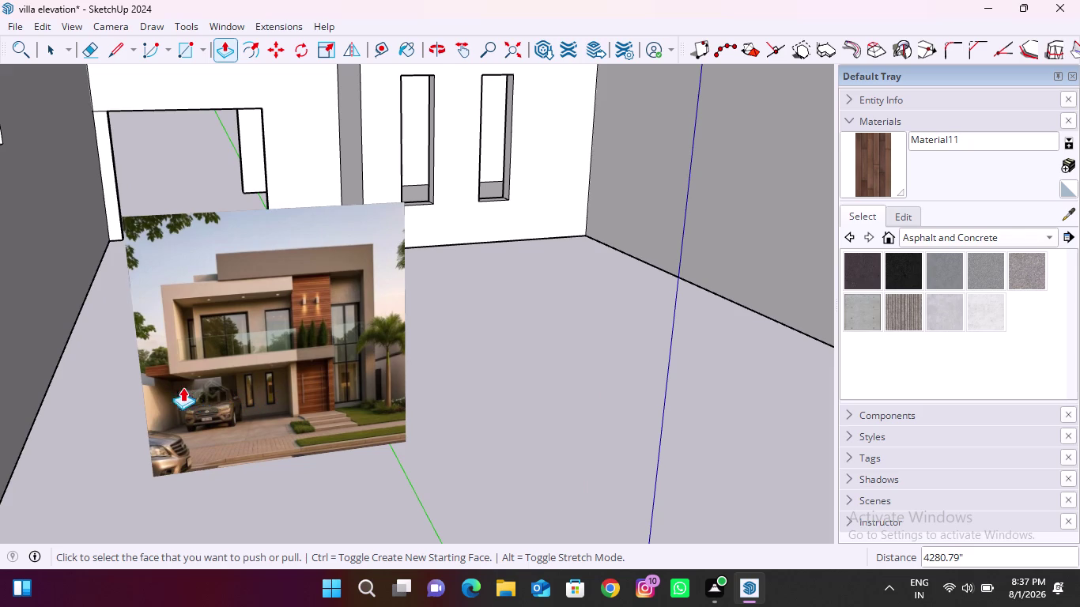
scroll(down, 3)
scroll(down, 3)
middle_drag(215, 429, 165, 424)
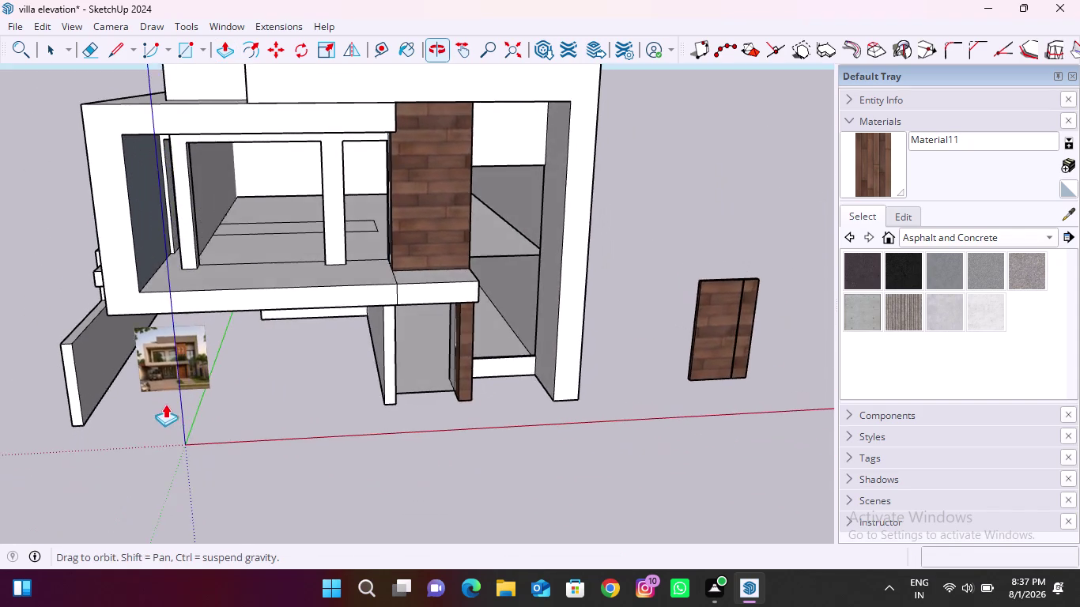
scroll(up, 3)
scroll(down, 3)
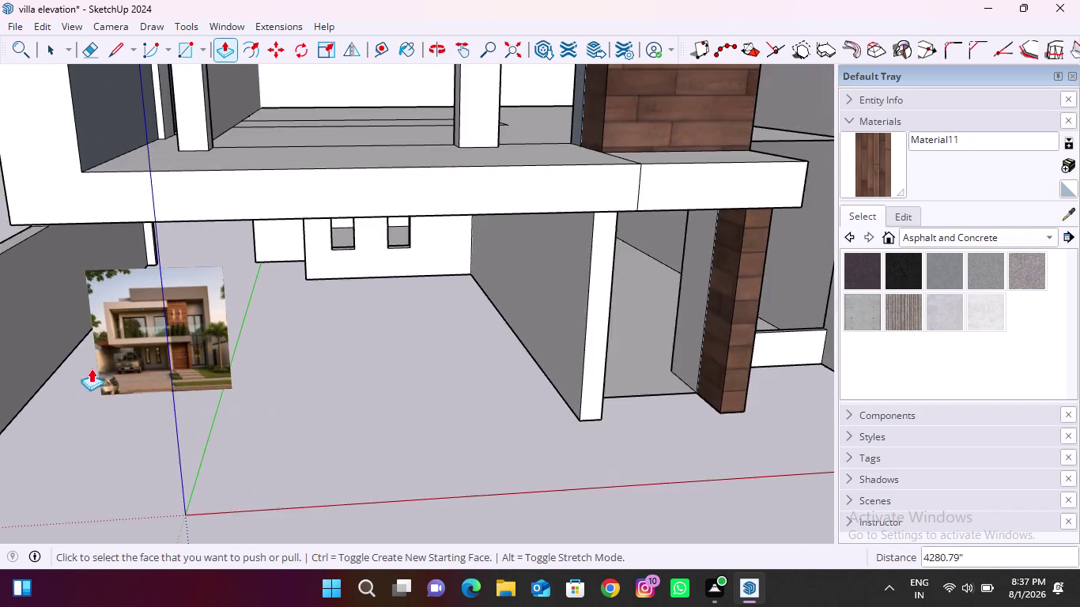
scroll(down, 3)
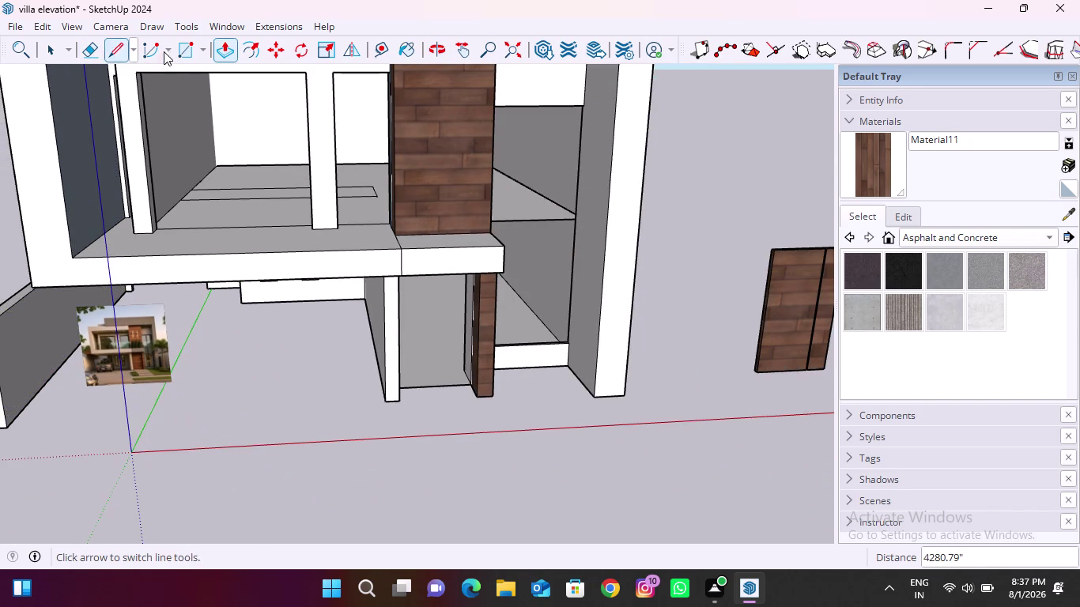
Abandon a ground-plane rectangle at the entrance and delete the blank entrance face.
click(175, 49)
scroll(up, 3)
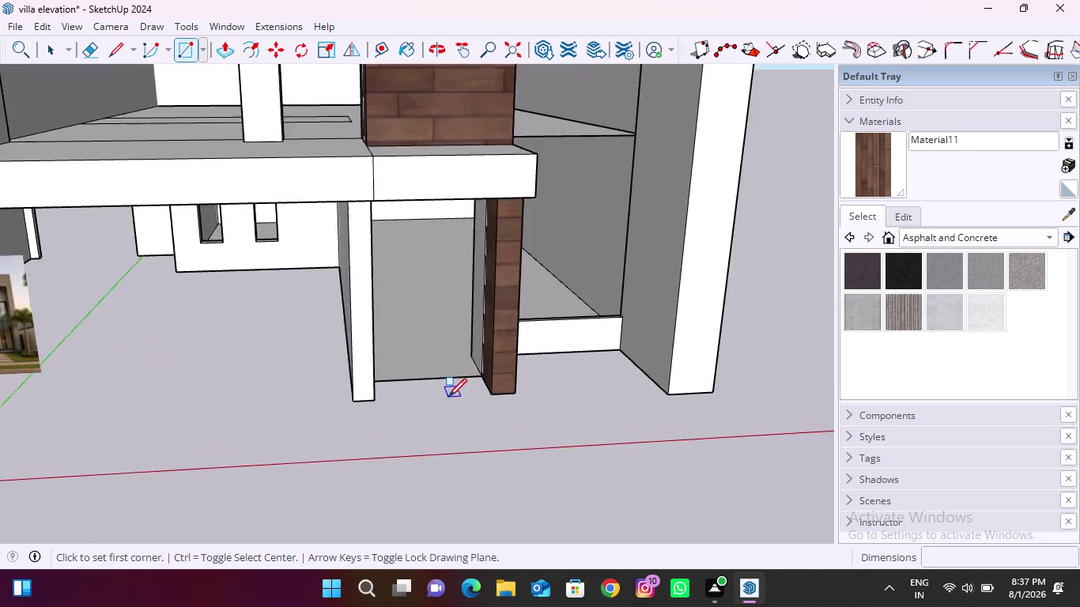
scroll(up, 3)
click(205, 350)
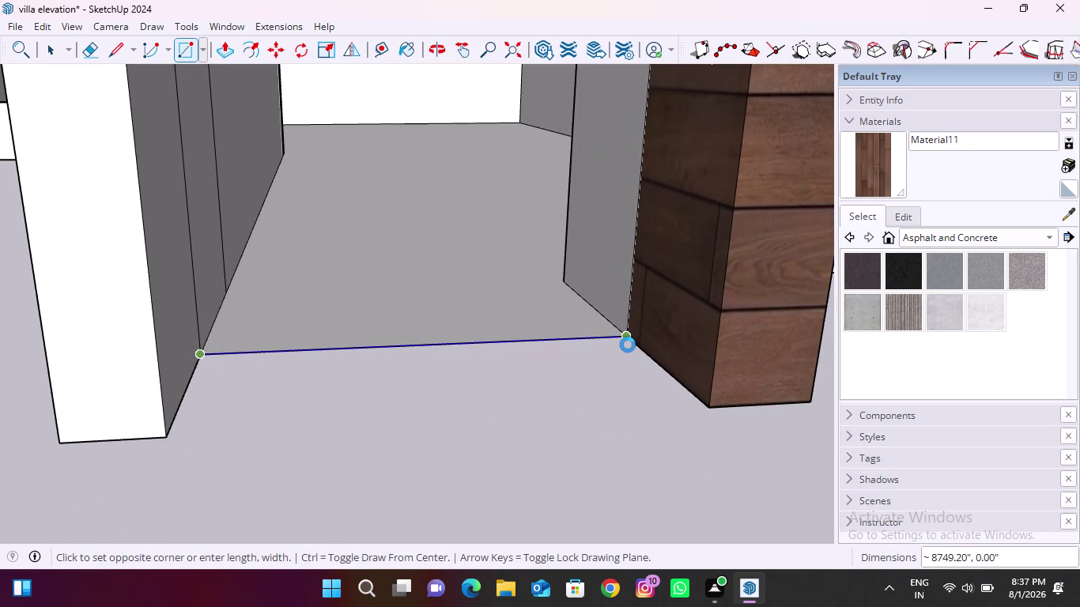
key(Up)
key(Right)
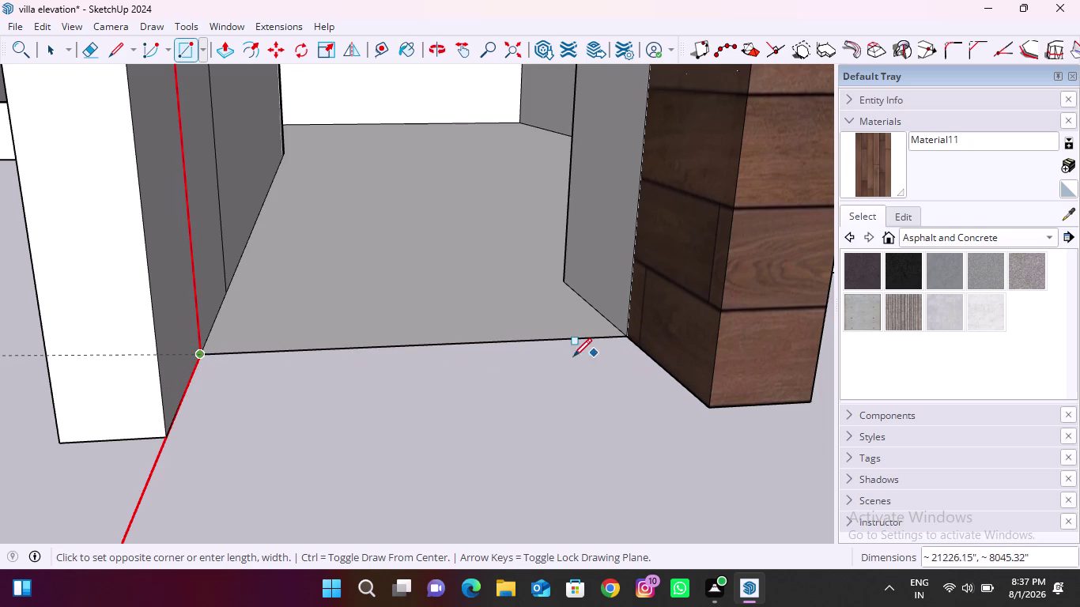
key(Left)
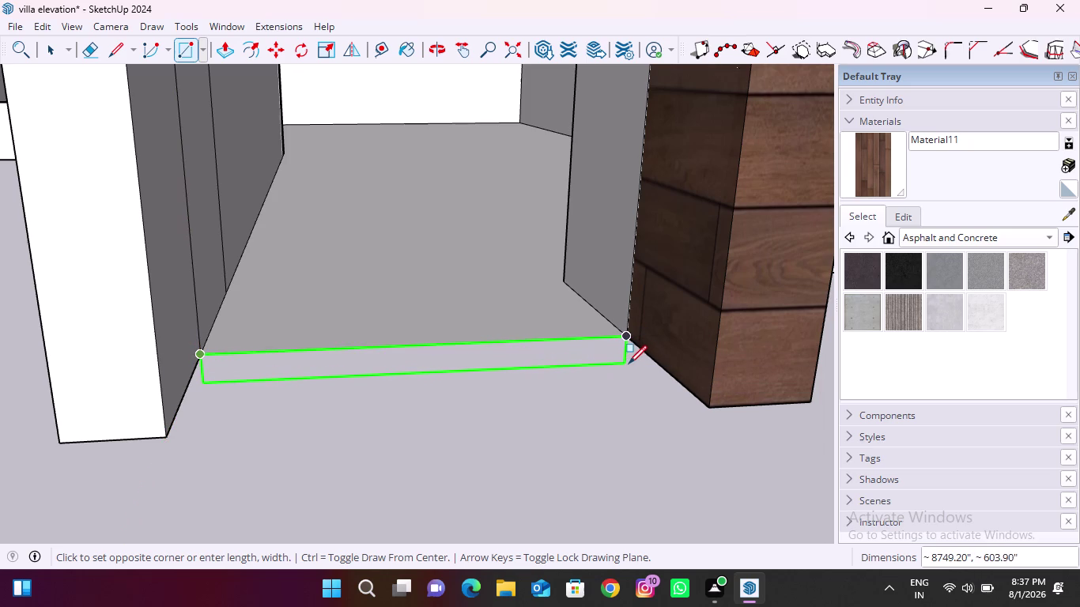
click(629, 364)
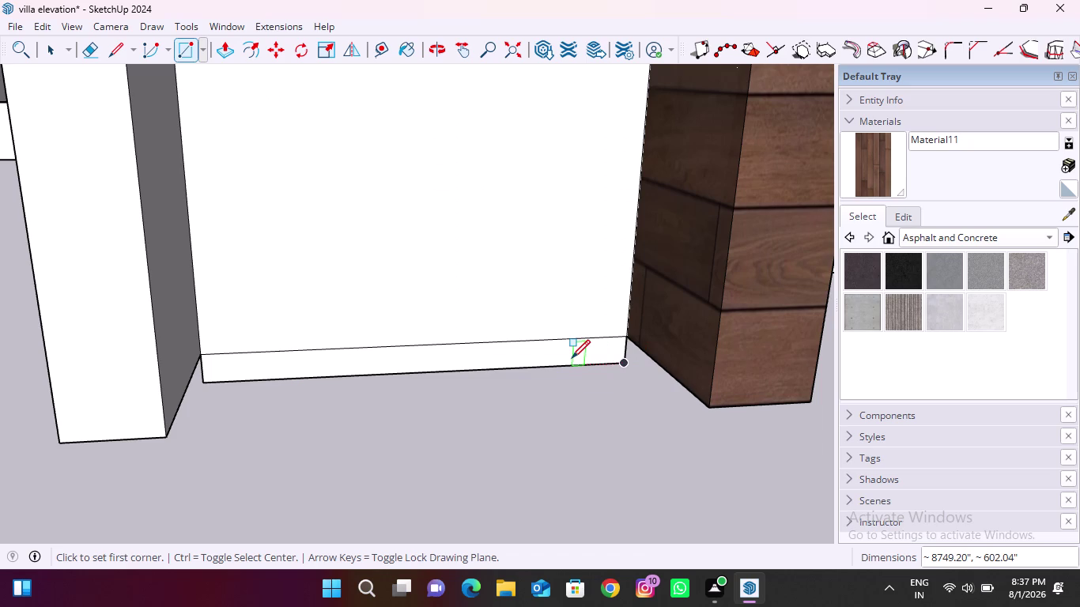
key(Escape)
click(47, 51)
click(361, 170)
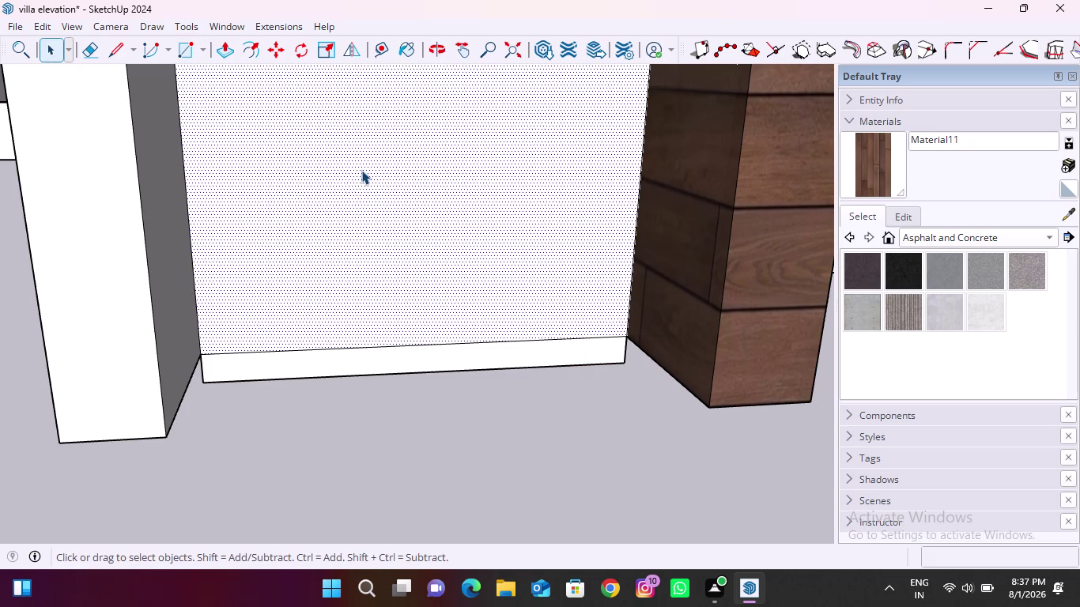
key(Delete)
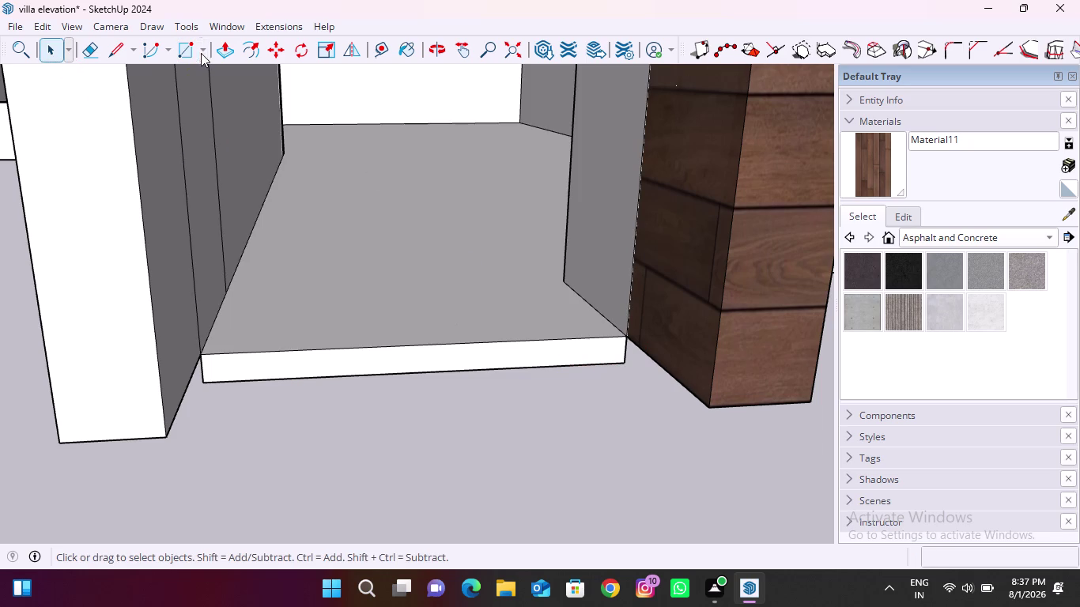
Extend both entrance platform fronts outward past the wood-clad pillar.
click(232, 49)
click(408, 354)
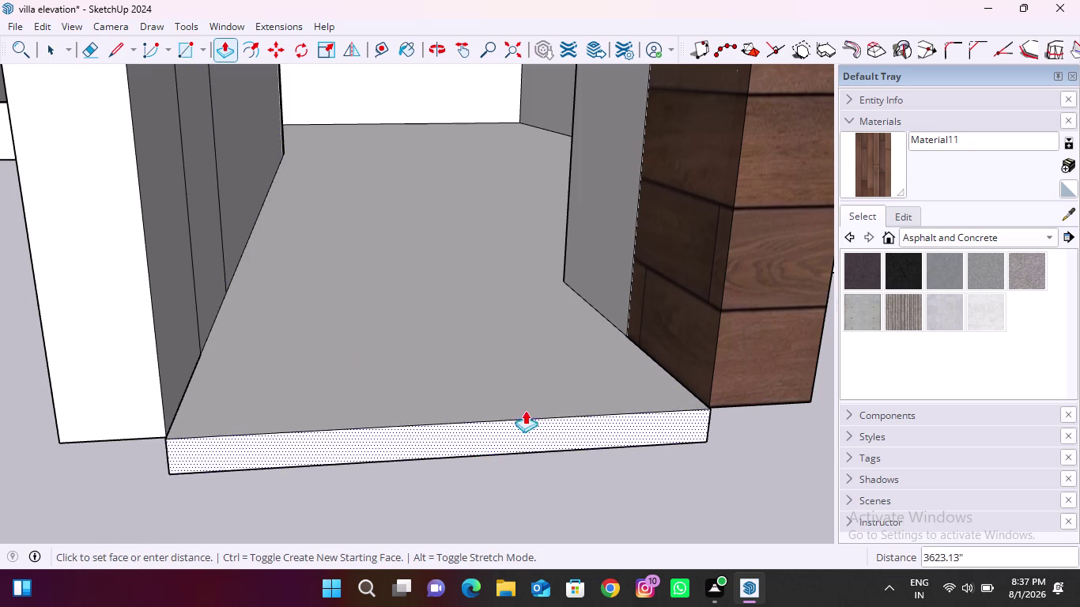
scroll(down, 3)
scroll(down, 3)
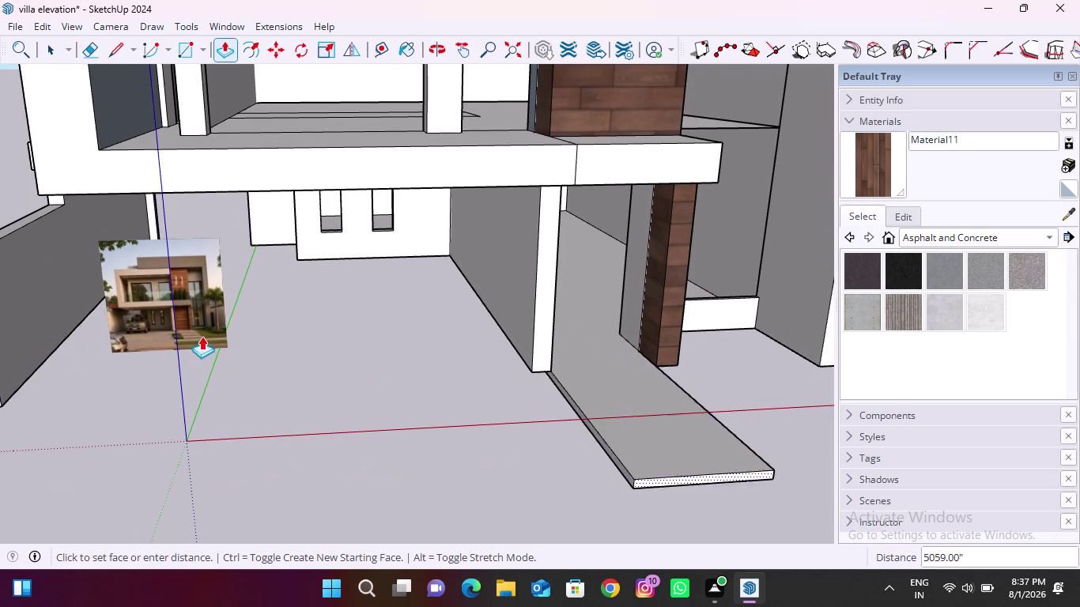
scroll(up, 3)
scroll(down, 3)
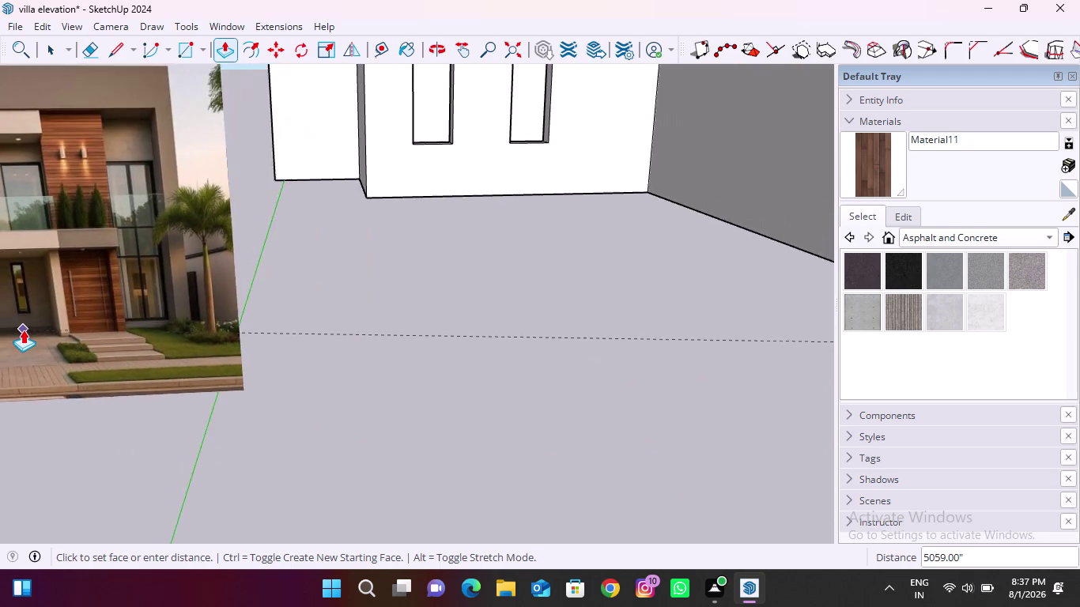
scroll(down, 3)
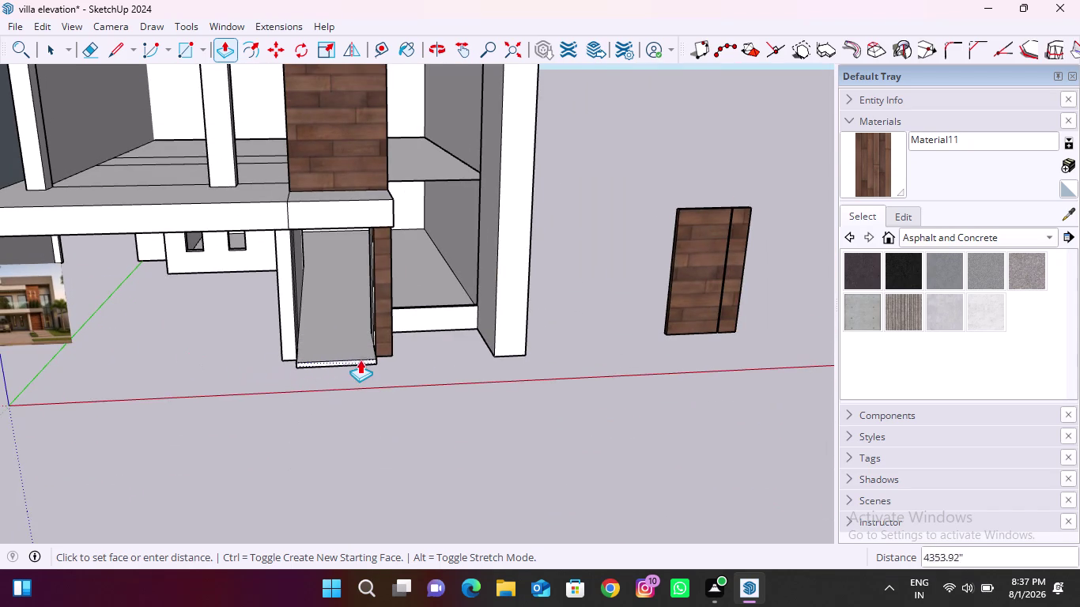
scroll(up, 3)
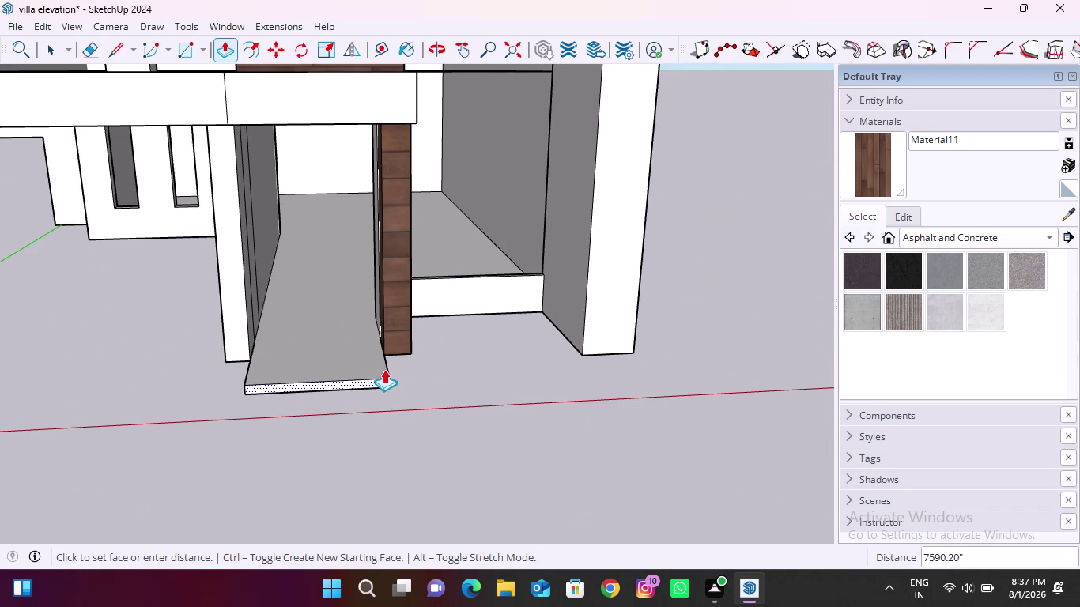
click(385, 365)
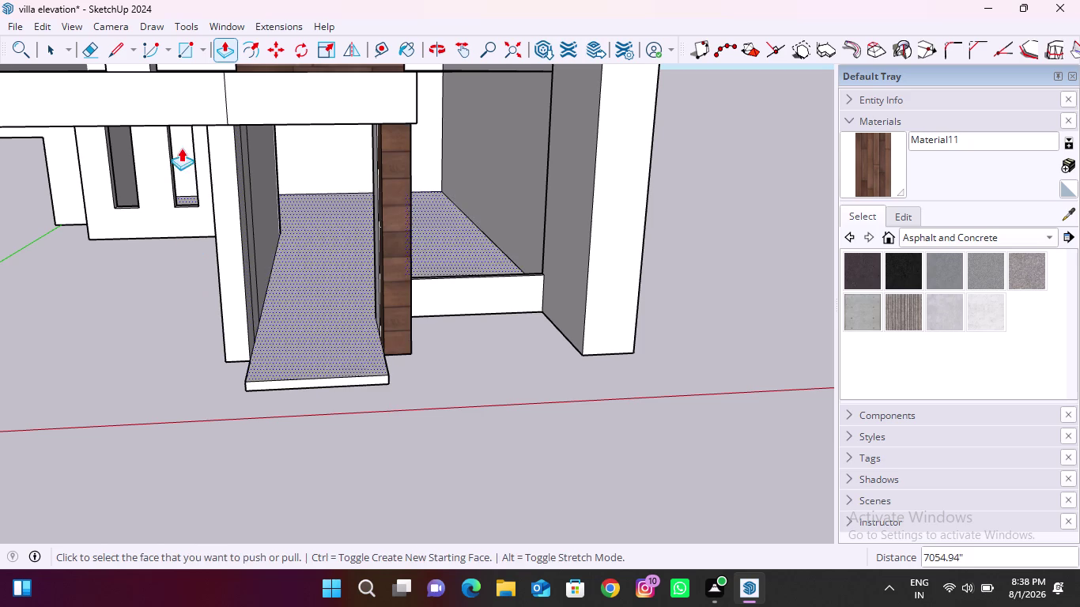
click(185, 48)
Place guide lines marking the entrance platform's left and right ends.
scroll(up, 3)
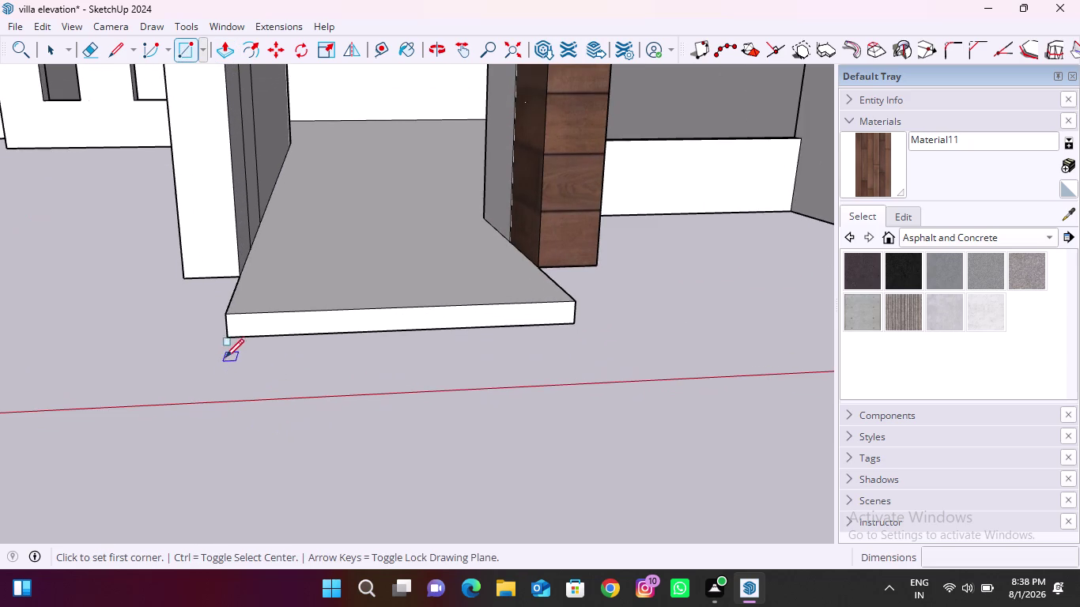
click(231, 340)
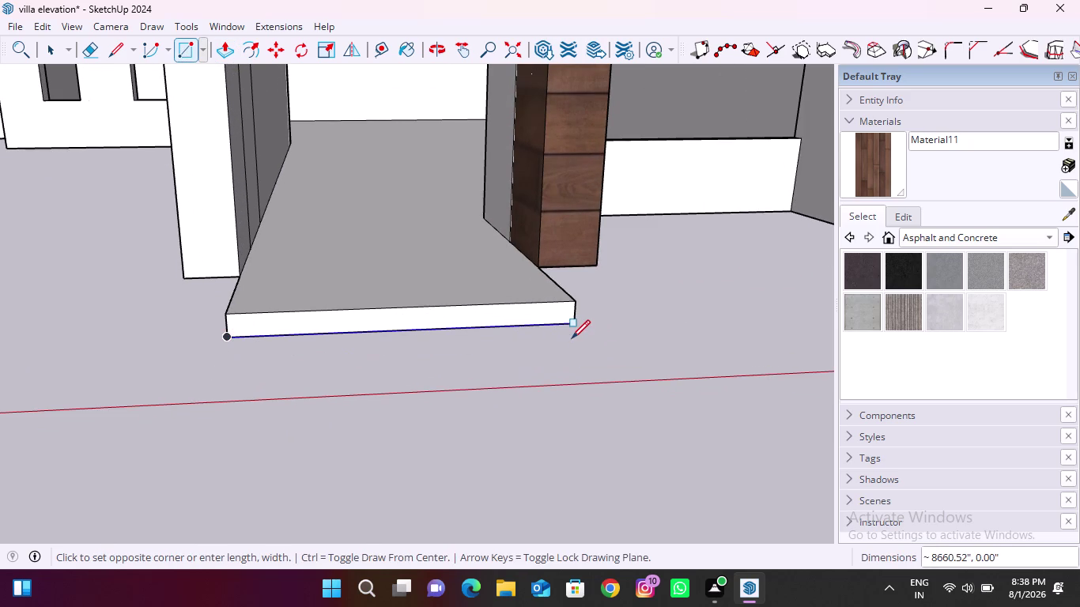
key(Left)
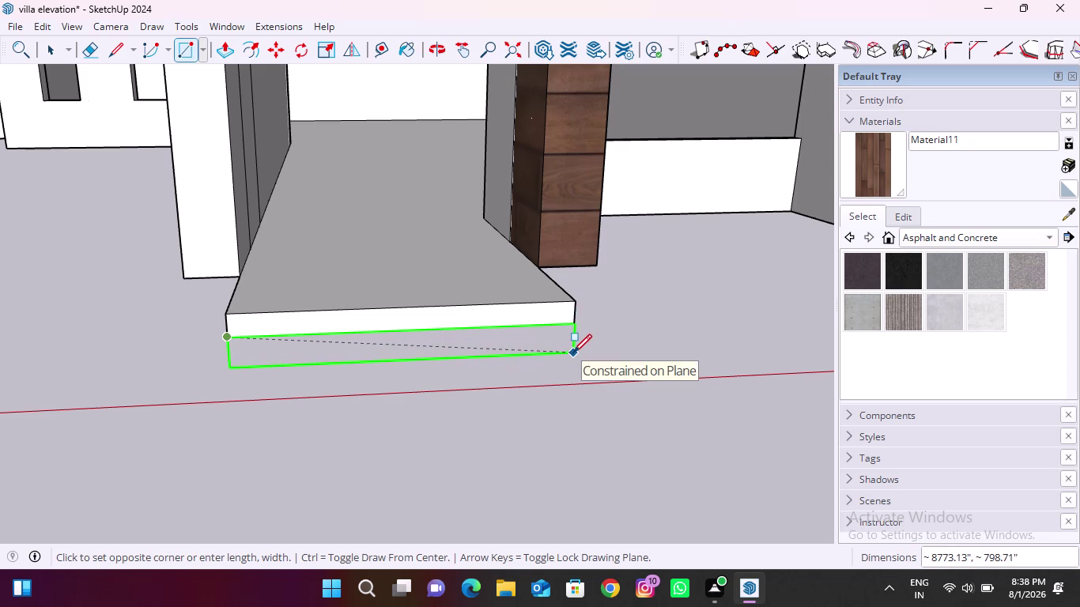
key(Escape)
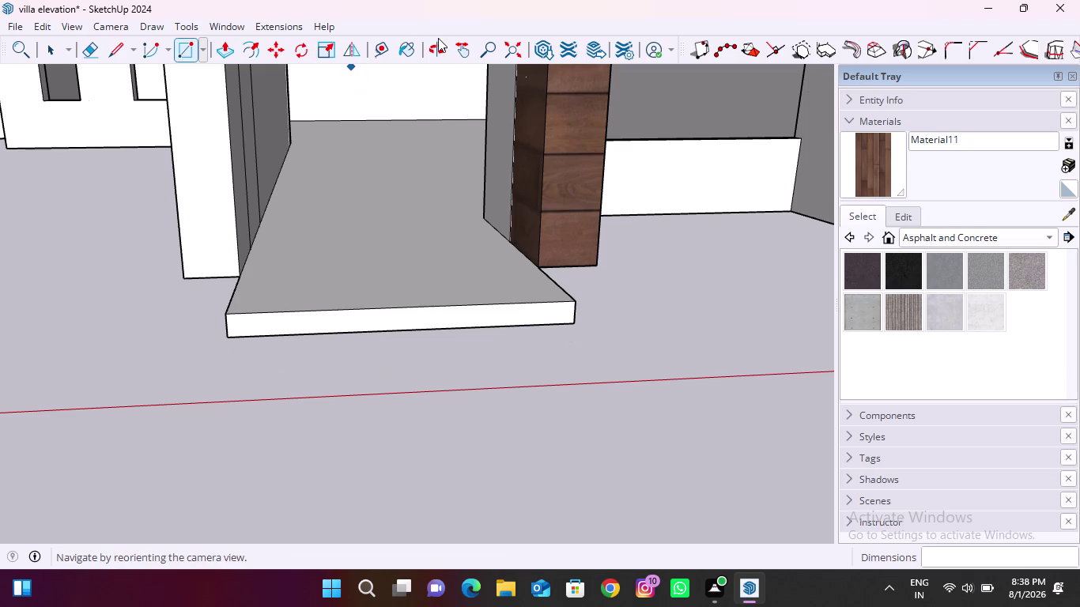
click(375, 50)
scroll(up, 3)
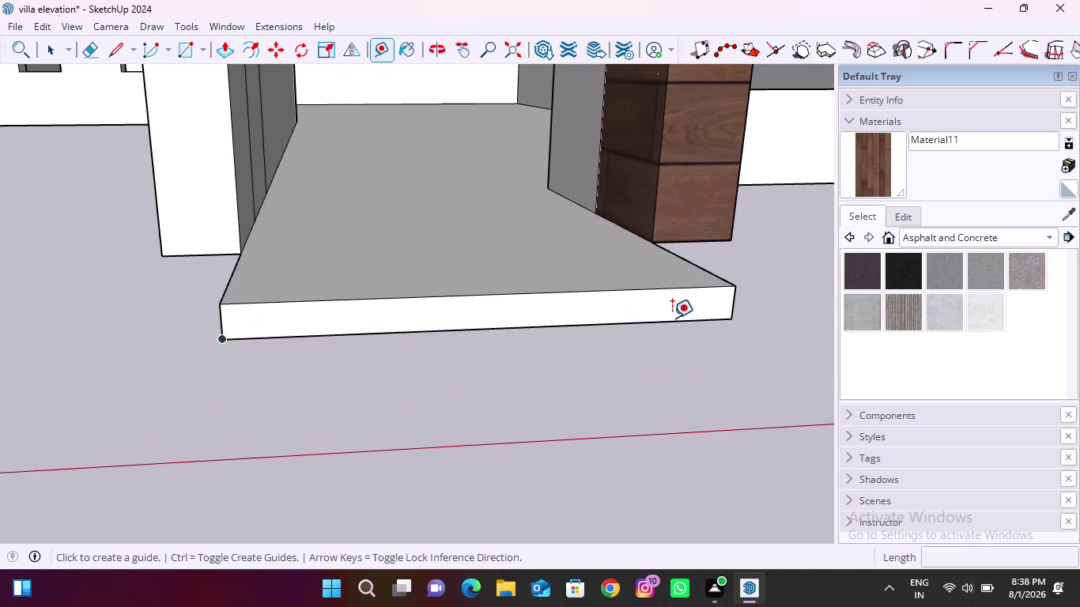
click(731, 301)
click(223, 317)
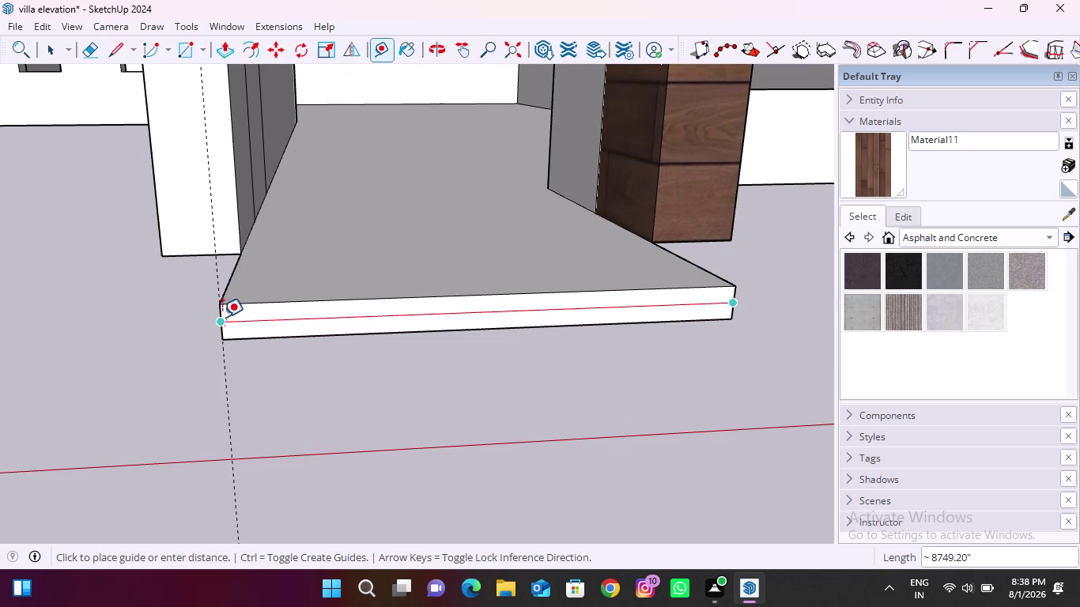
click(217, 323)
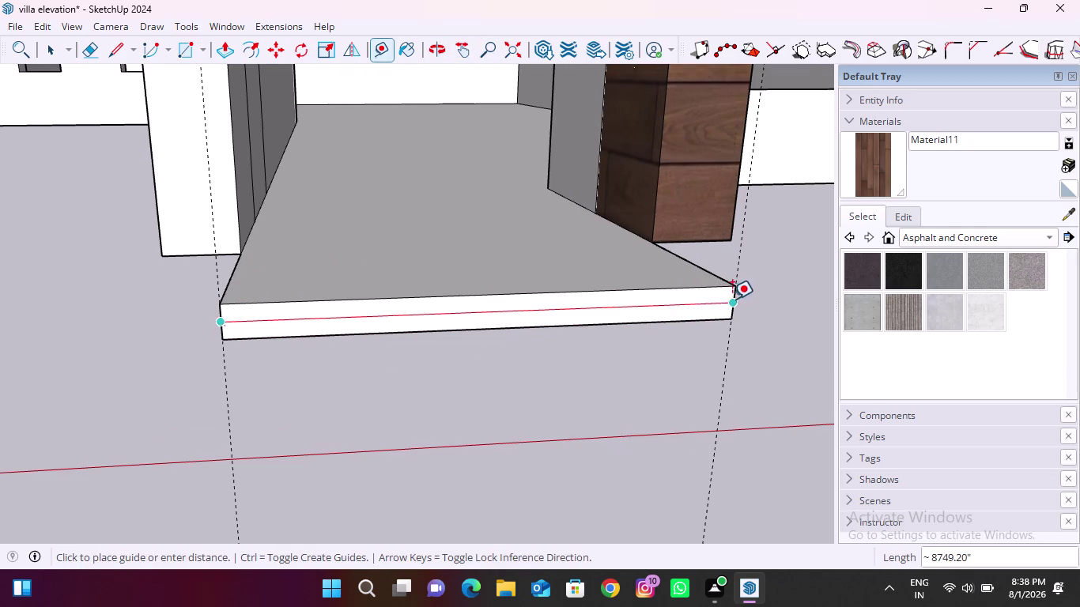
click(732, 299)
Draw a thin strip across the platform front and Push/Pull it out as a lower step.
click(179, 55)
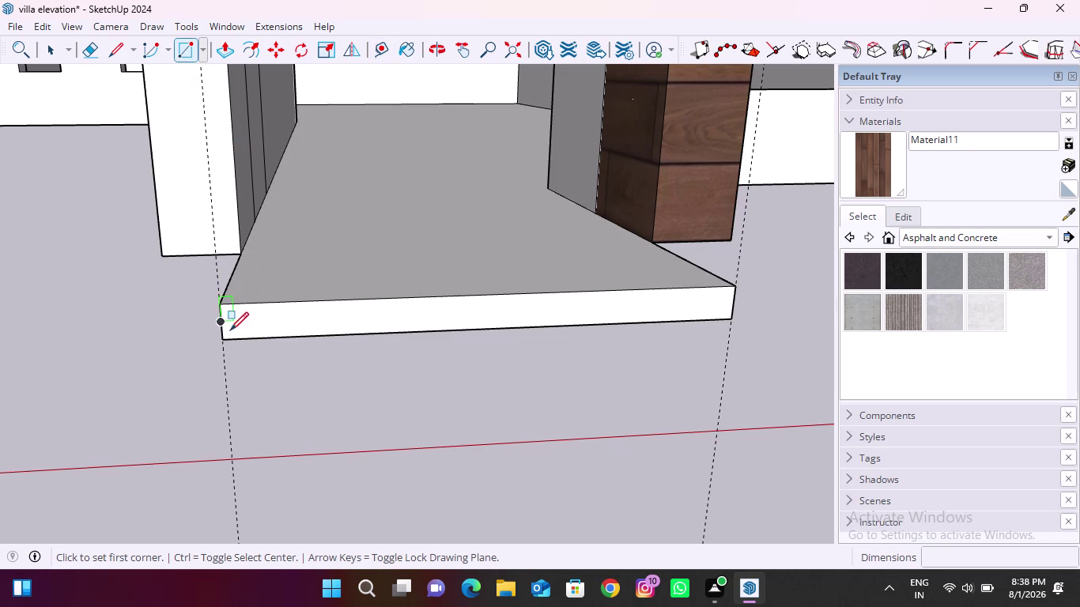
click(224, 340)
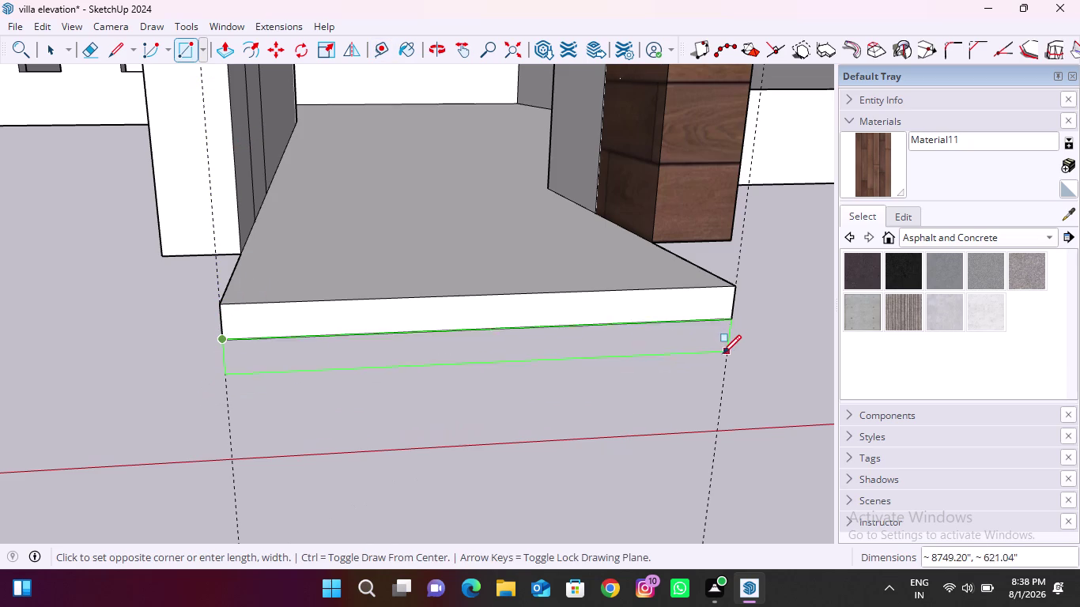
key(Left)
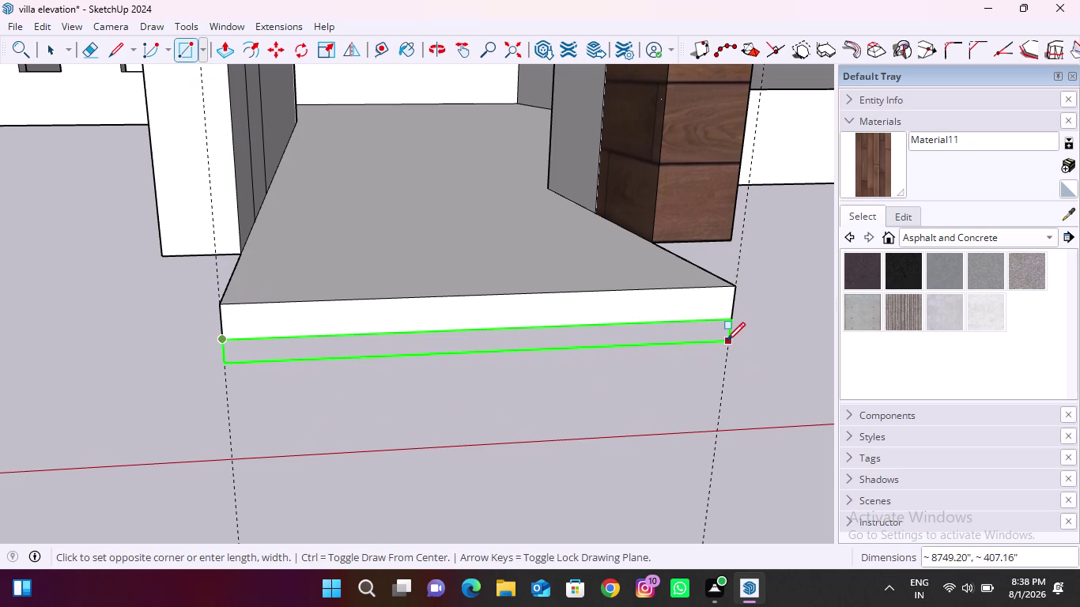
click(727, 346)
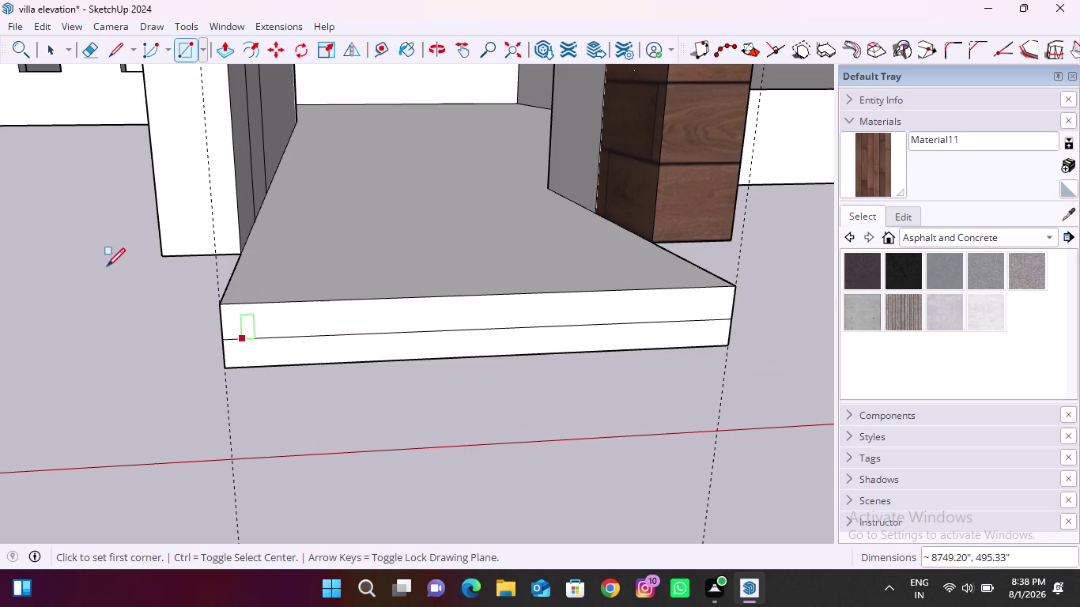
click(228, 53)
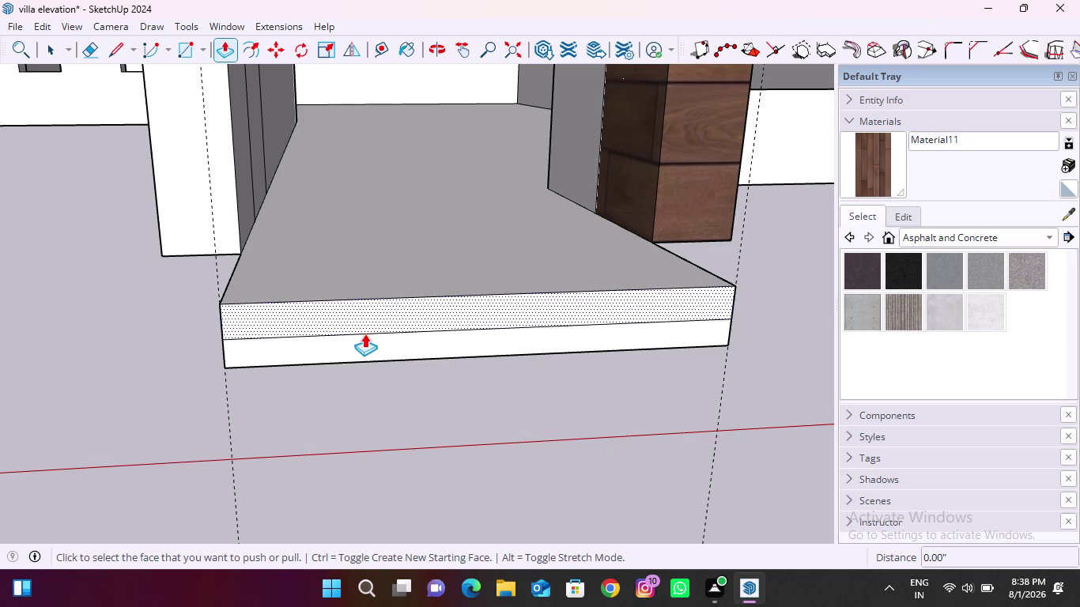
click(366, 341)
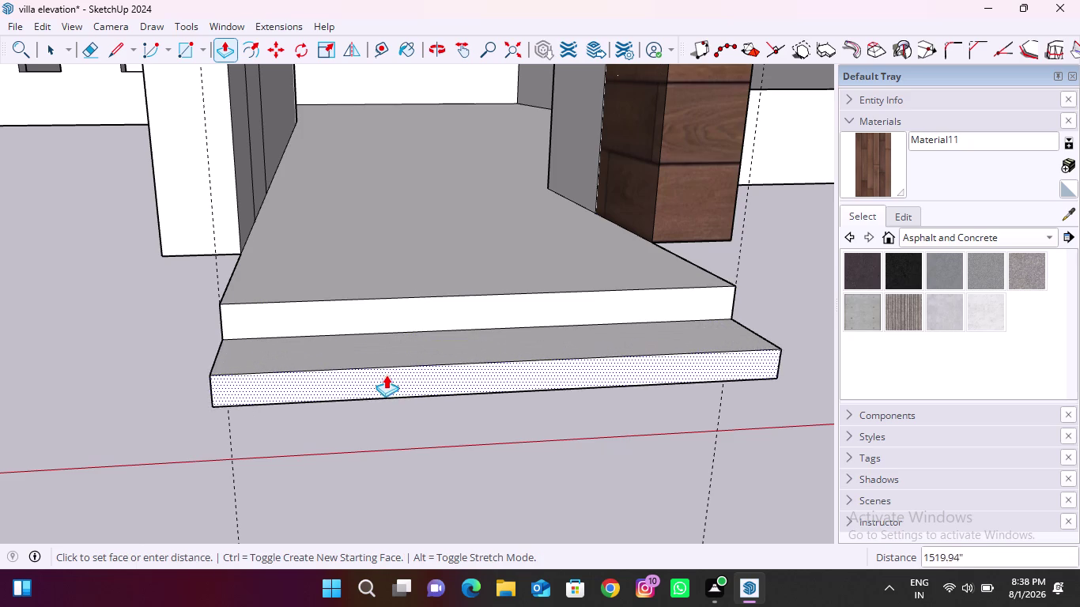
click(386, 380)
scroll(down, 3)
scroll(down, 3)
middle_drag(243, 378, 244, 357)
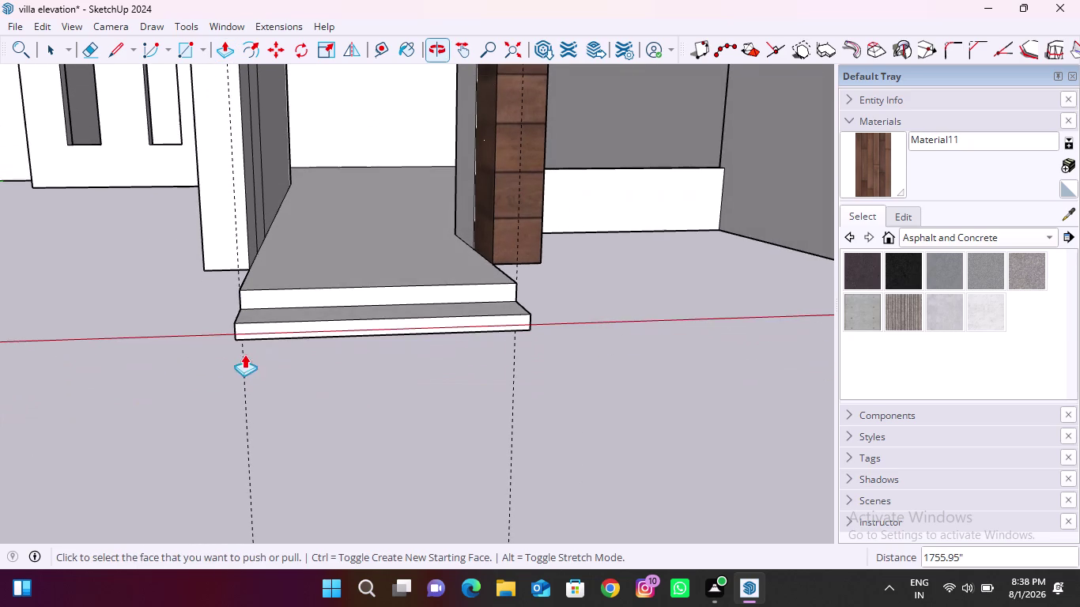
Add guide lines along the new step's front edge and right end.
click(384, 48)
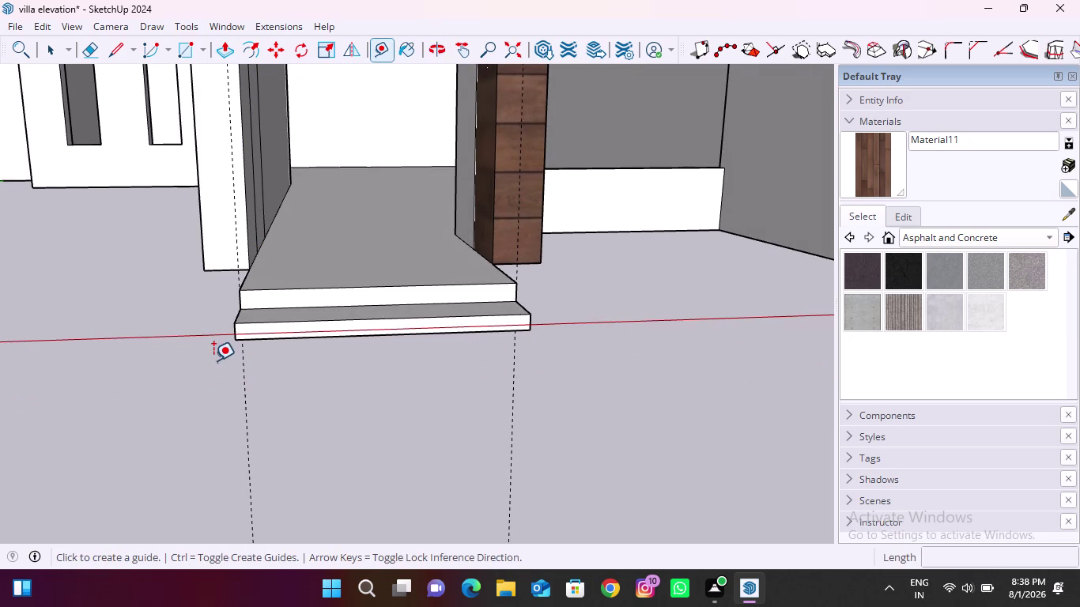
scroll(up, 3)
click(242, 318)
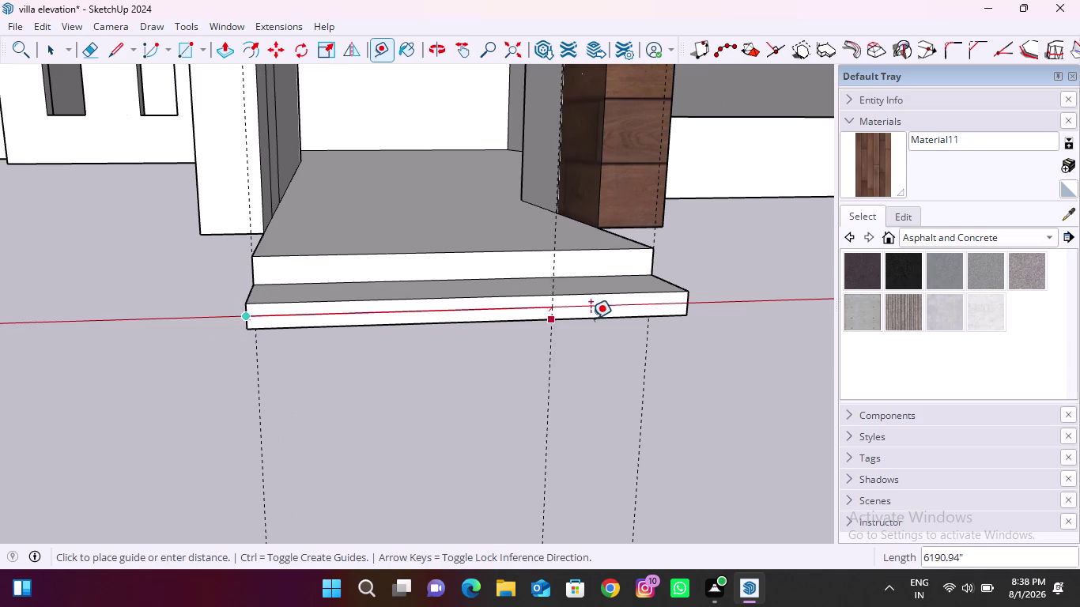
click(685, 306)
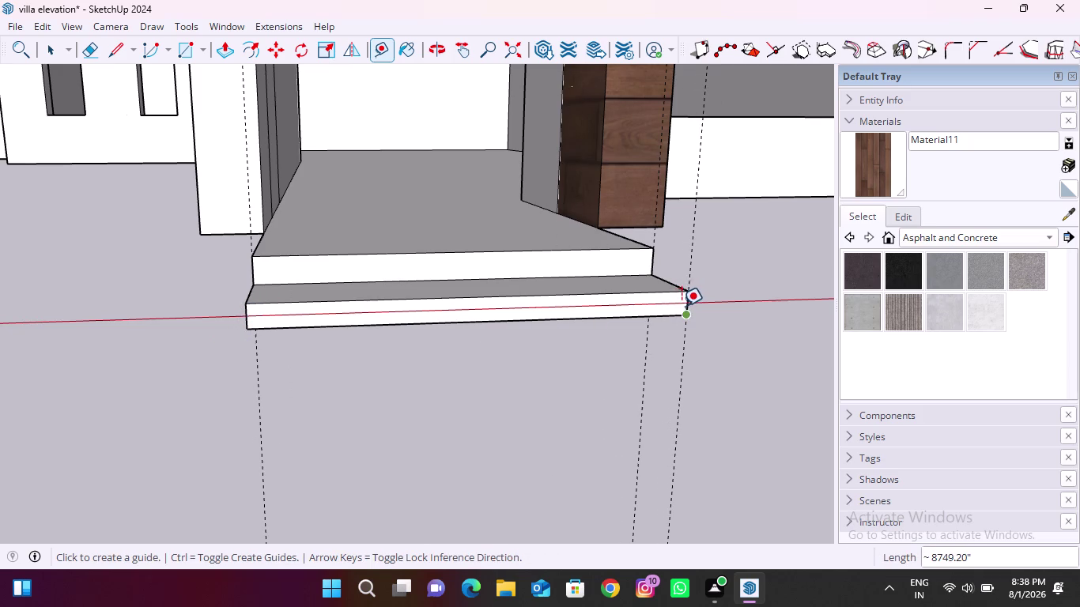
click(683, 304)
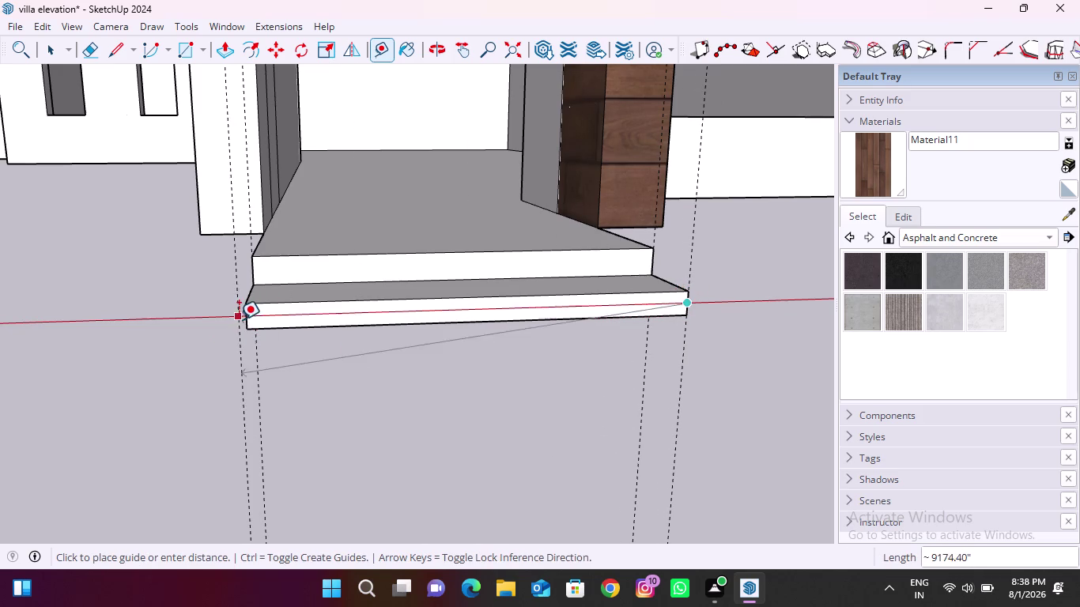
click(245, 321)
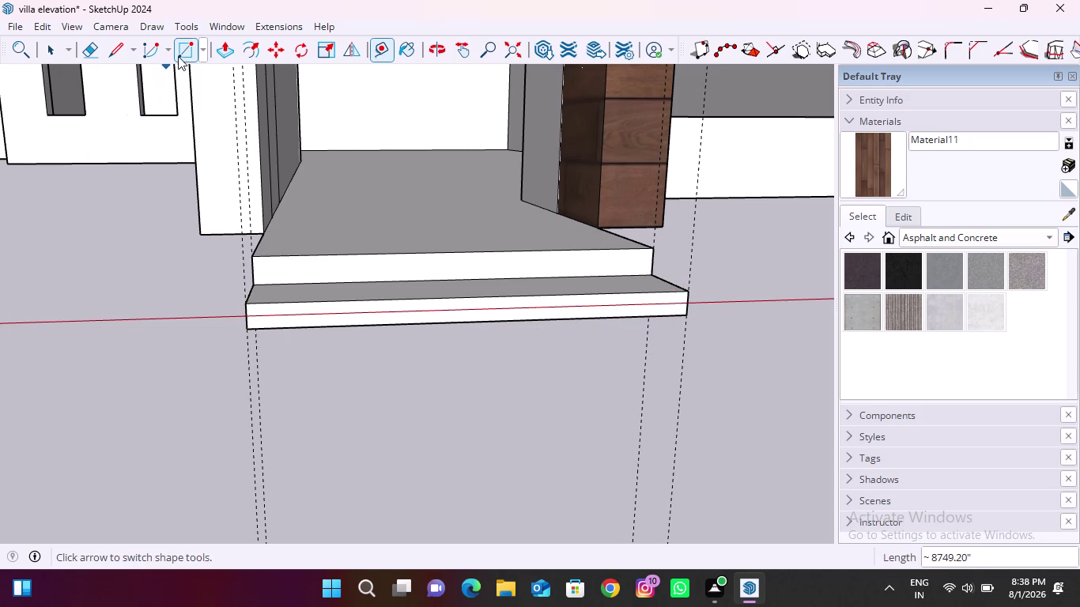
click(180, 56)
scroll(up, 3)
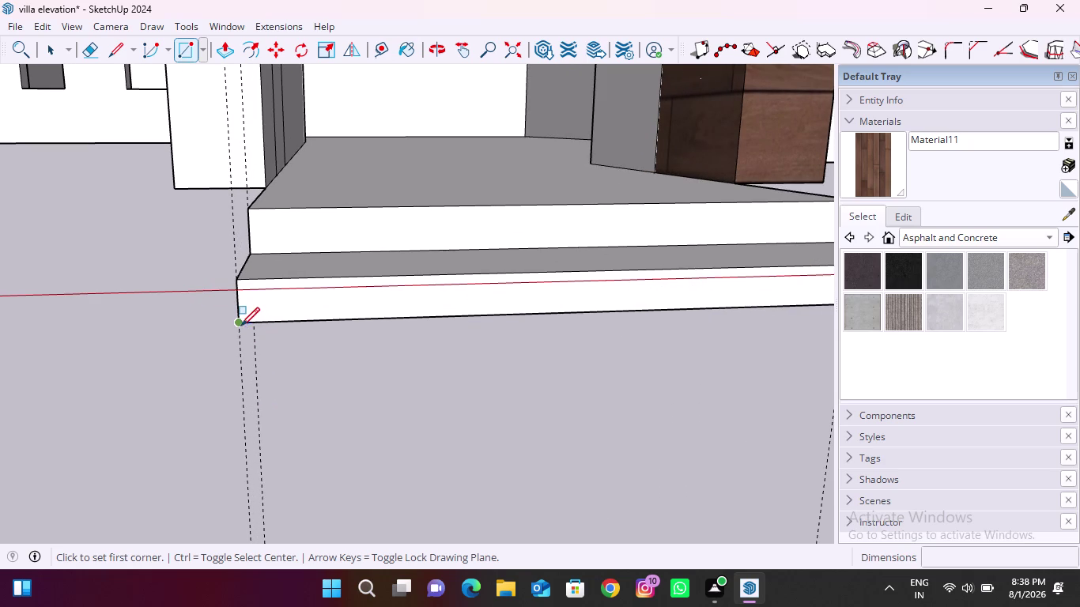
click(241, 323)
scroll(down, 3)
scroll(up, 3)
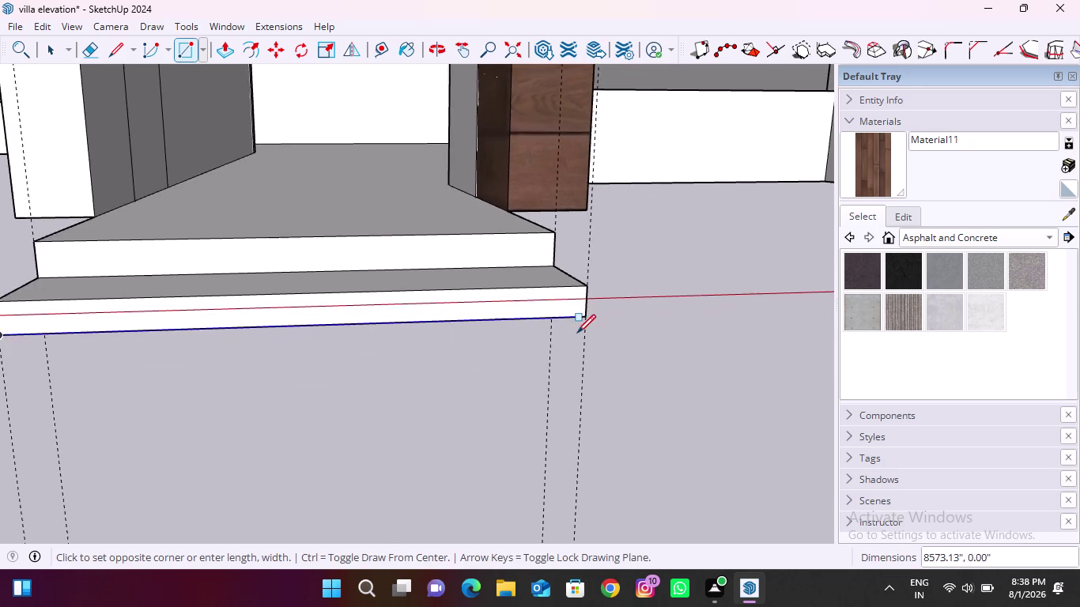
scroll(up, 3)
click(583, 335)
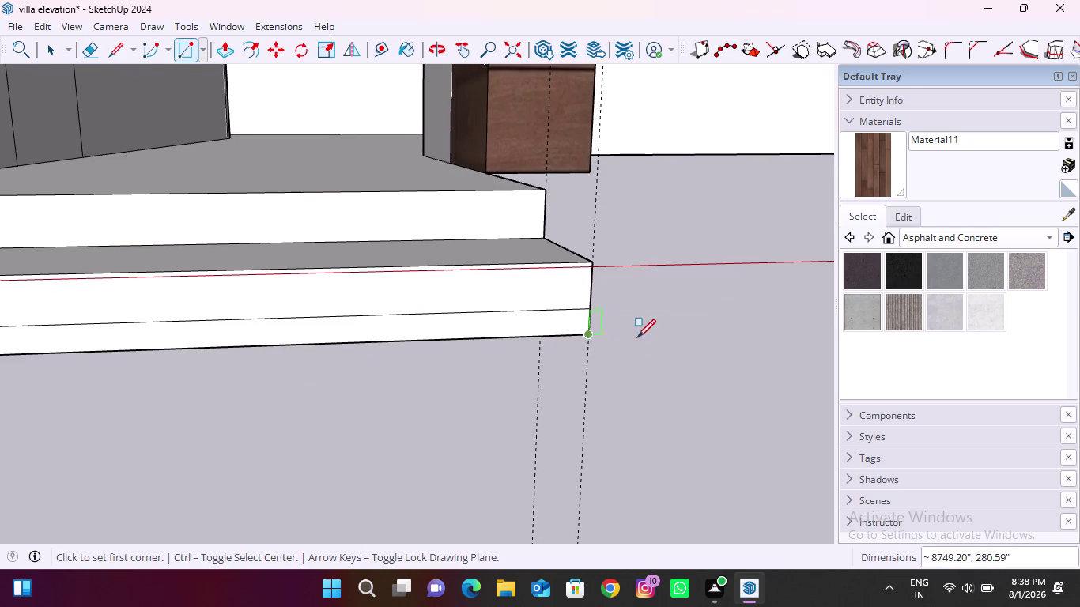
middle_drag(484, 330, 472, 382)
scroll(up, 3)
scroll(down, 3)
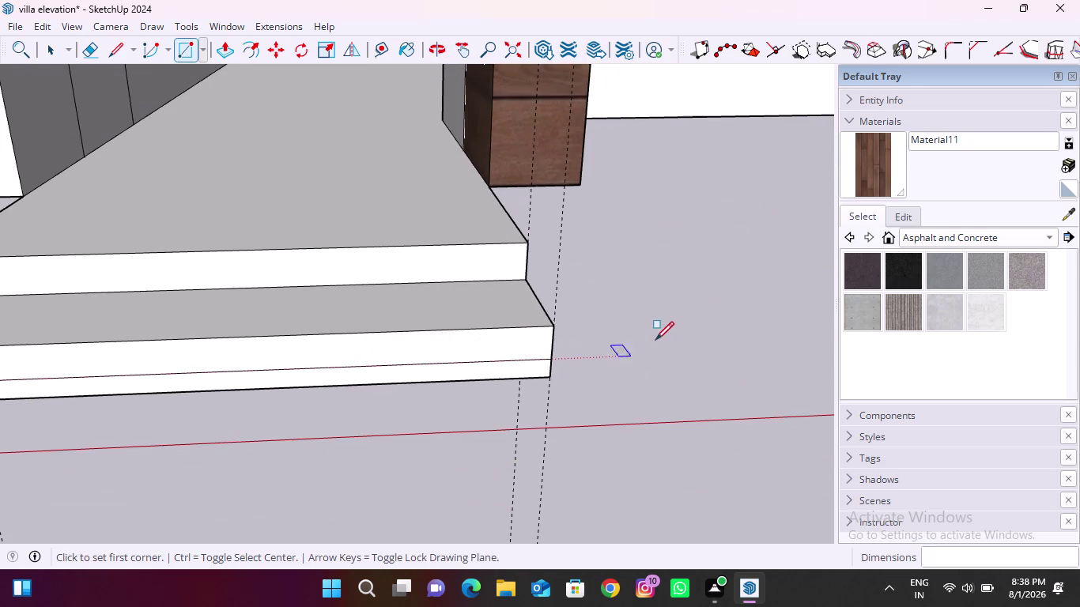
key(ctrl+z)
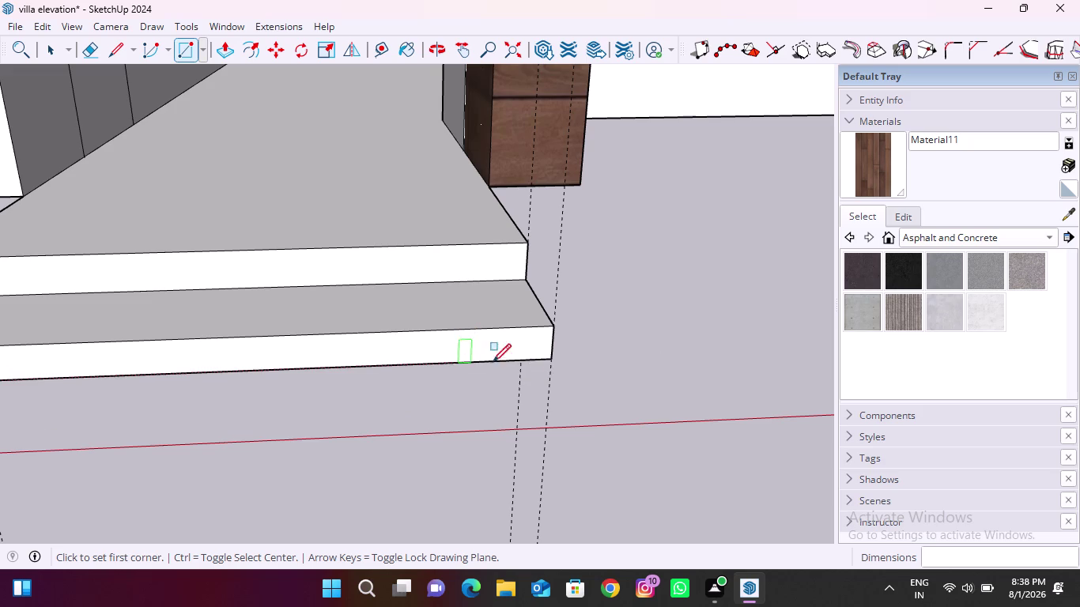
click(556, 361)
scroll(down, 3)
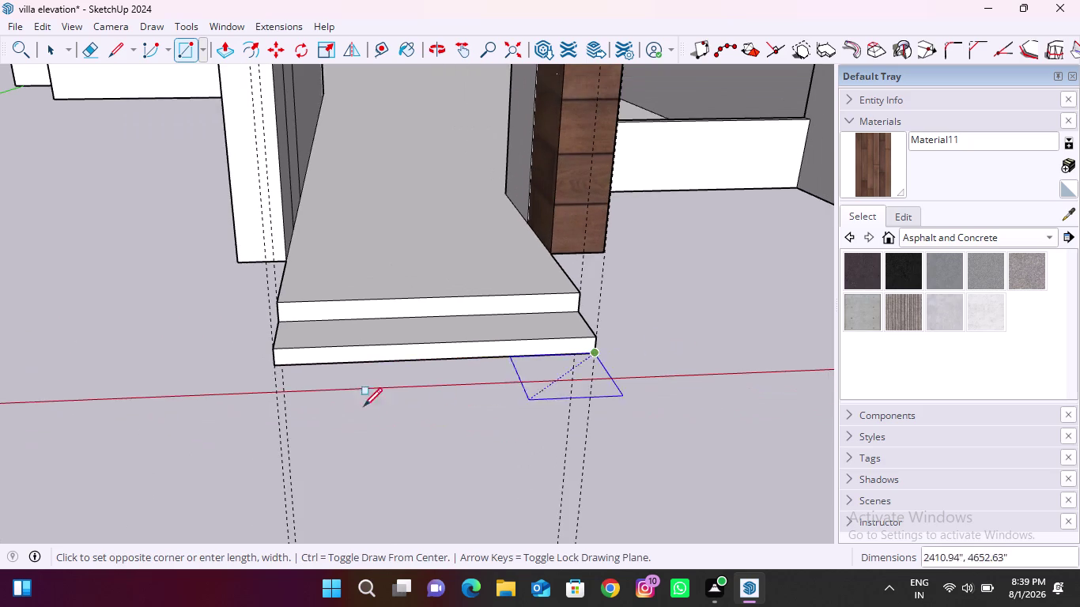
scroll(up, 3)
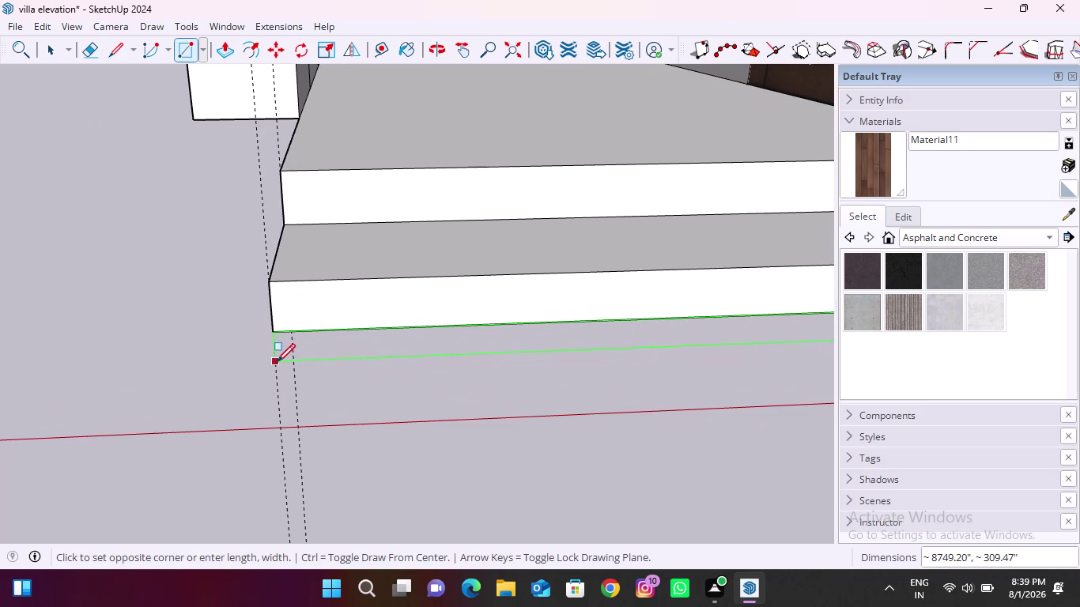
click(277, 362)
scroll(down, 3)
scroll(down, 3)
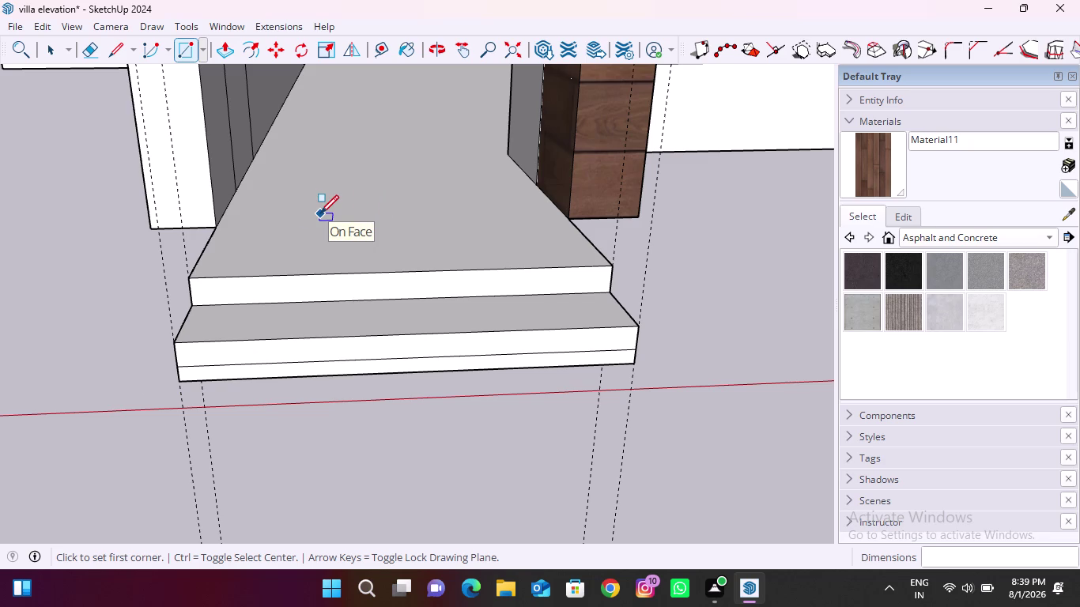
key(ctrl+z)
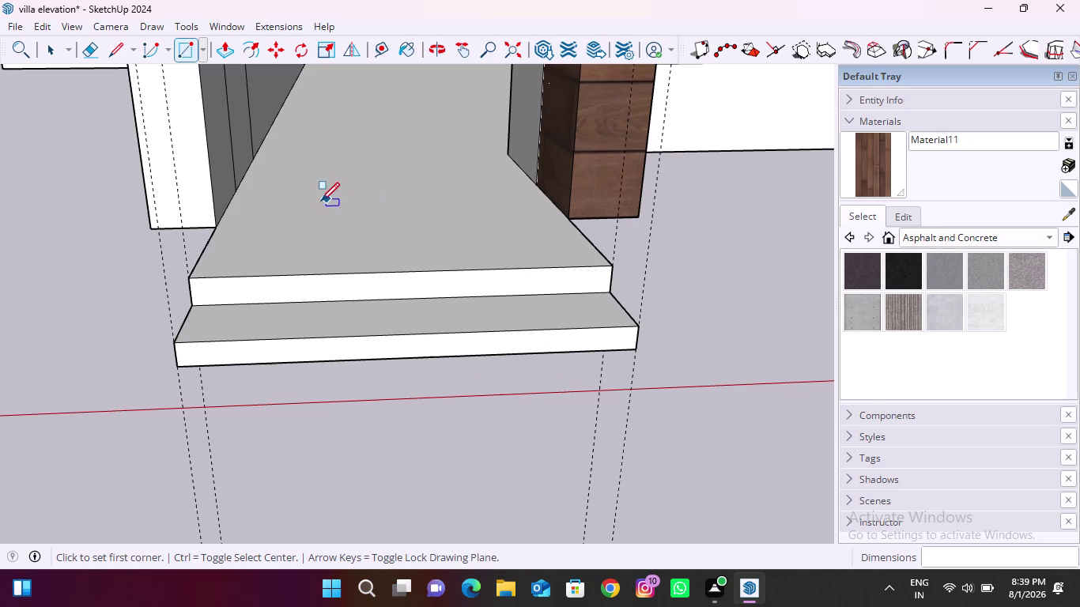
key(space)
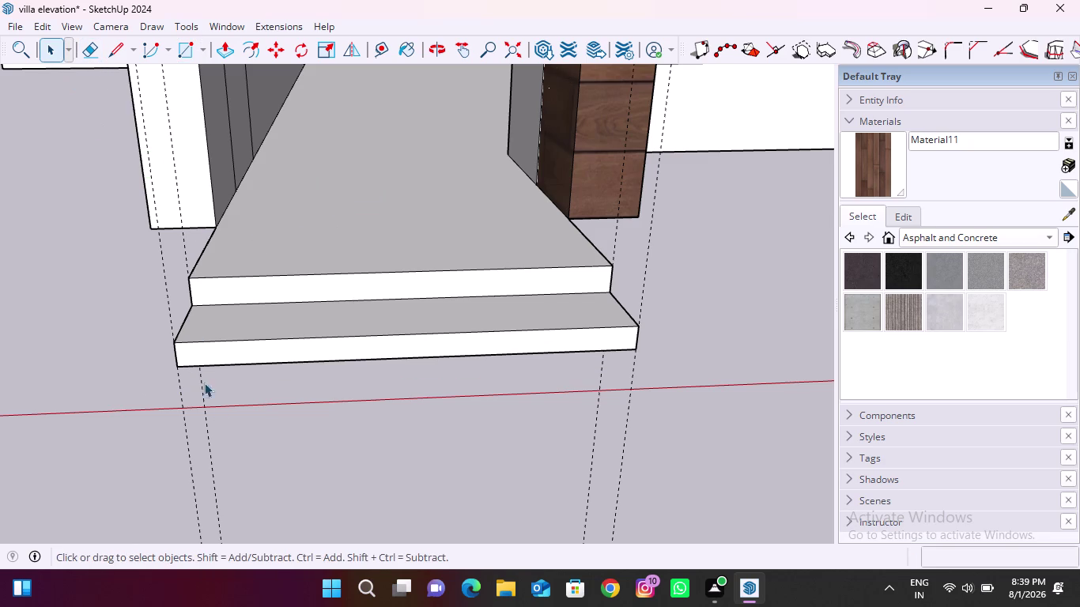
Select the bottom step's front face together with its edges.
scroll(up, 3)
click(176, 343)
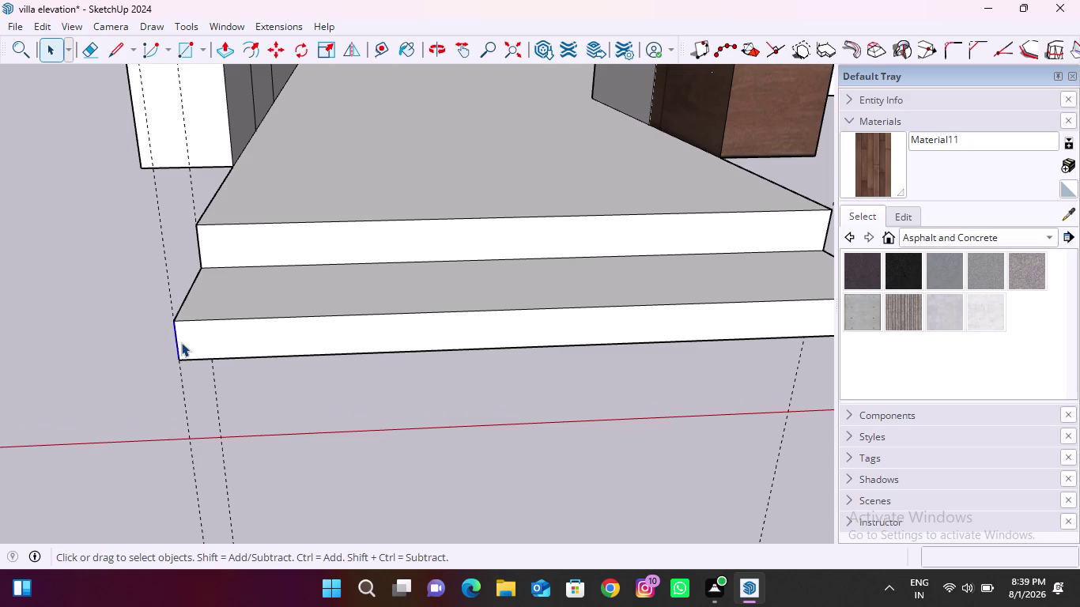
click(291, 317)
click(284, 356)
scroll(down, 3)
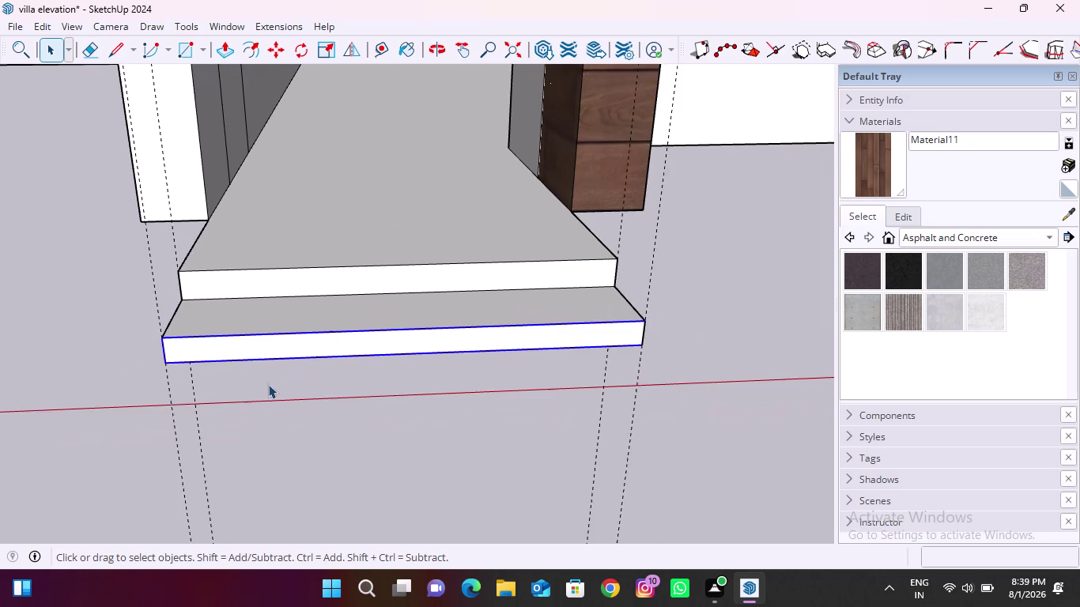
scroll(up, 3)
click(611, 340)
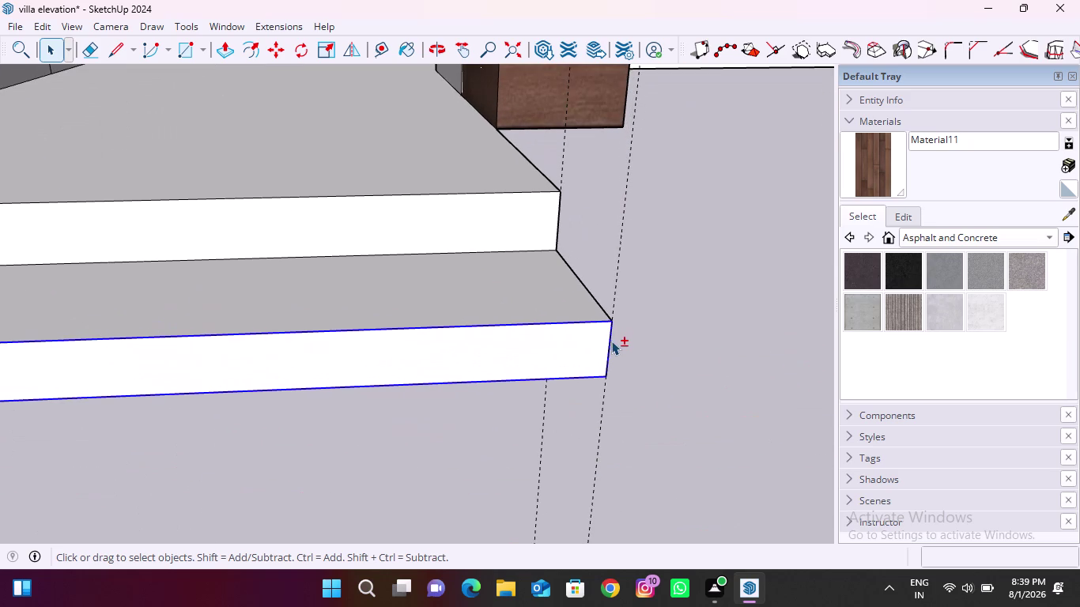
Move the selected face down from the step's corner to form a thin band beneath it.
click(275, 50)
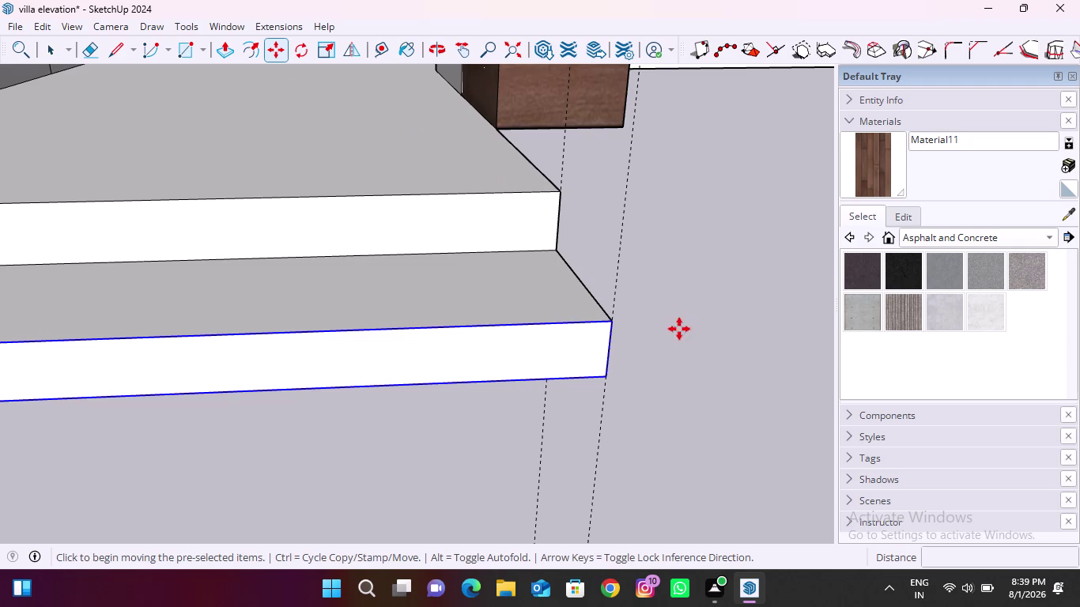
click(612, 324)
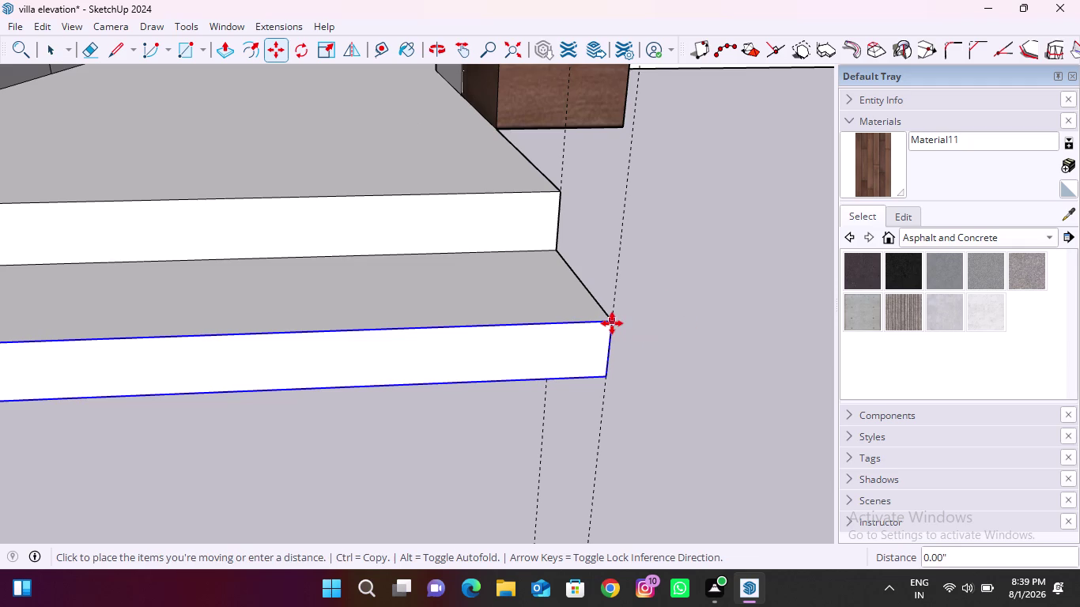
click(607, 375)
scroll(down, 3)
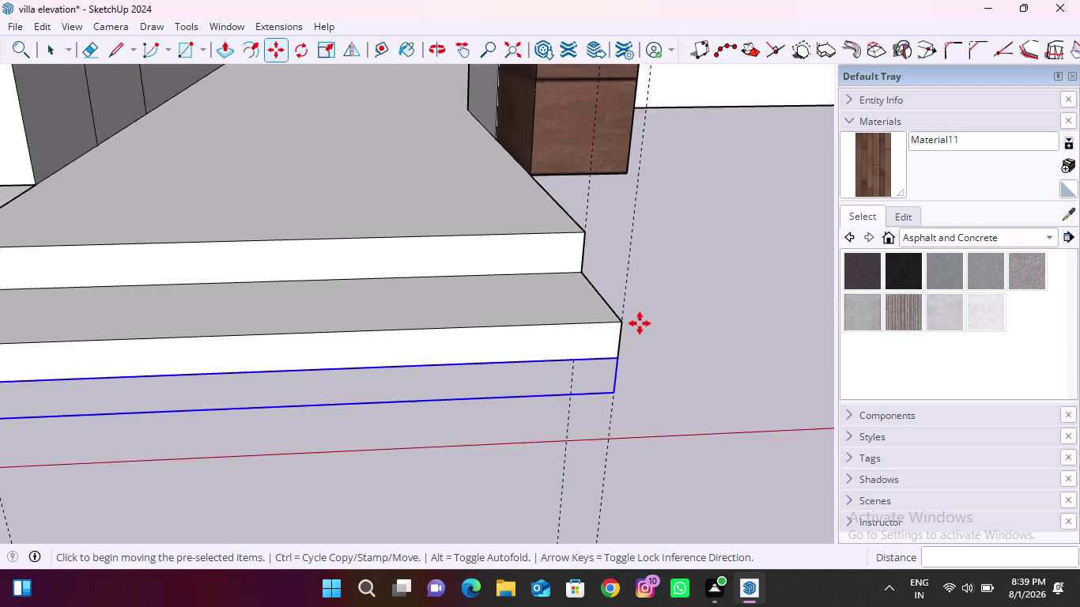
scroll(down, 3)
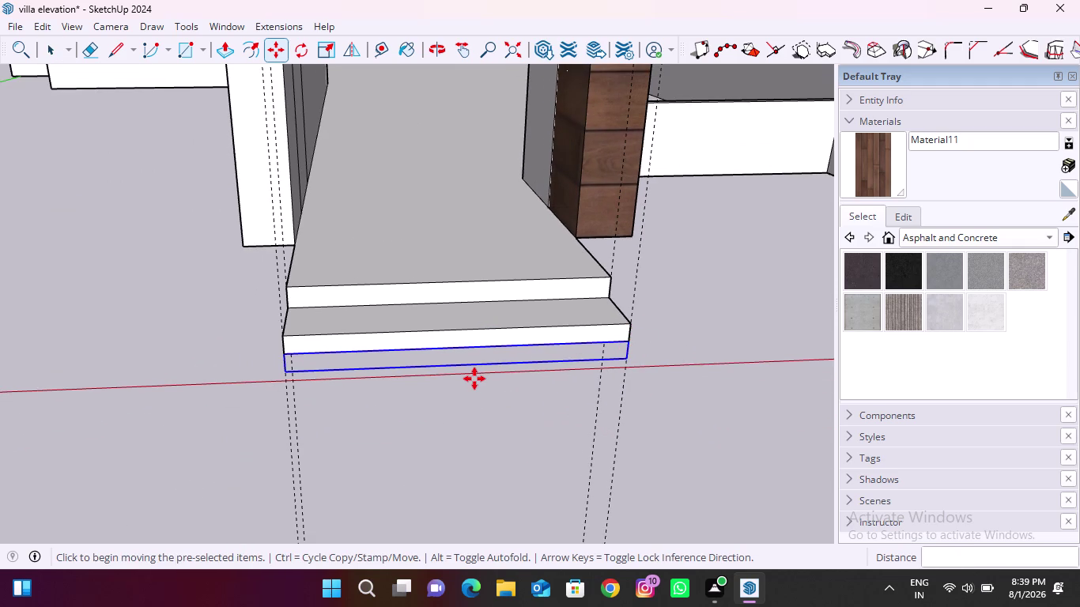
scroll(up, 3)
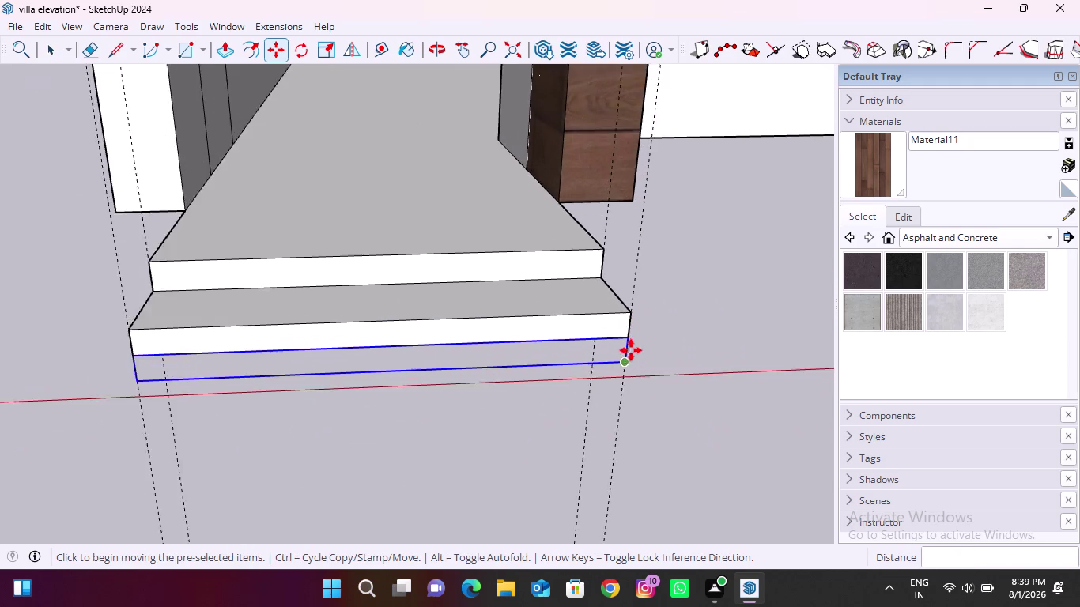
scroll(up, 3)
scroll(down, 3)
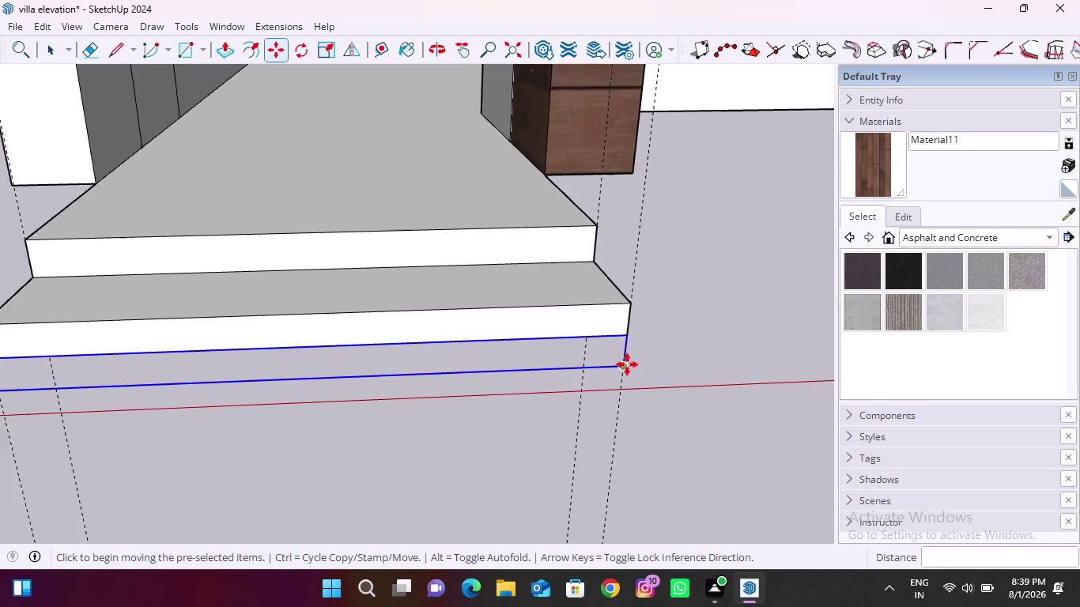
scroll(down, 3)
scroll(up, 3)
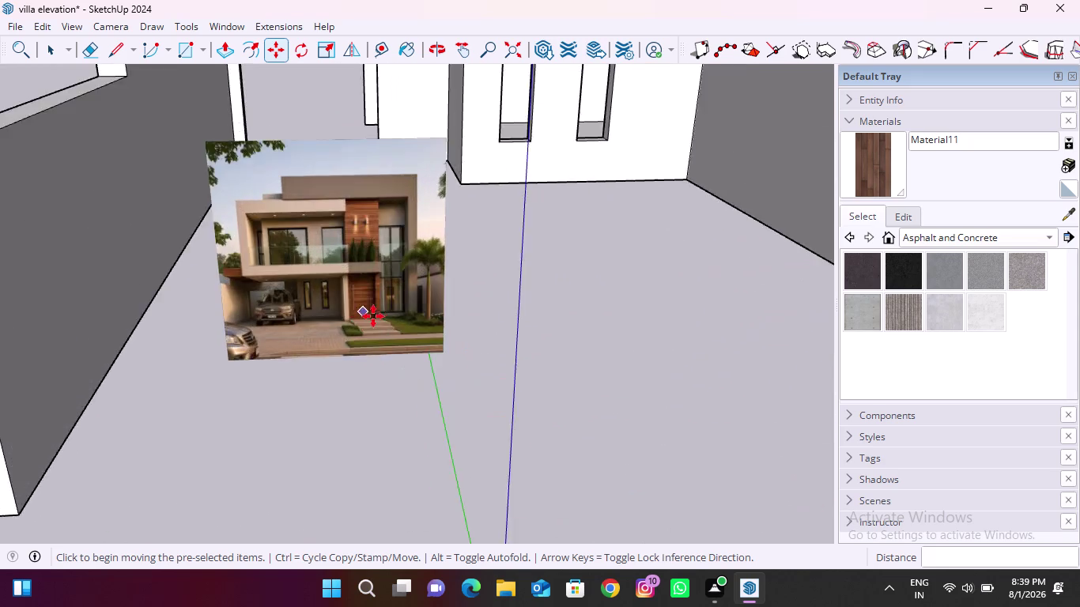
scroll(up, 3)
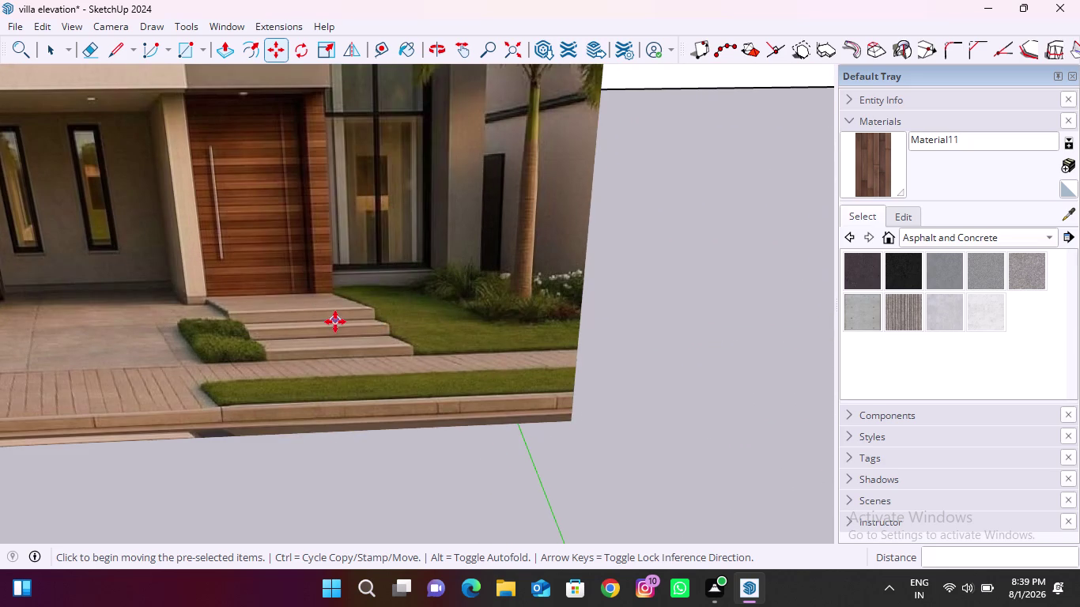
scroll(down, 3)
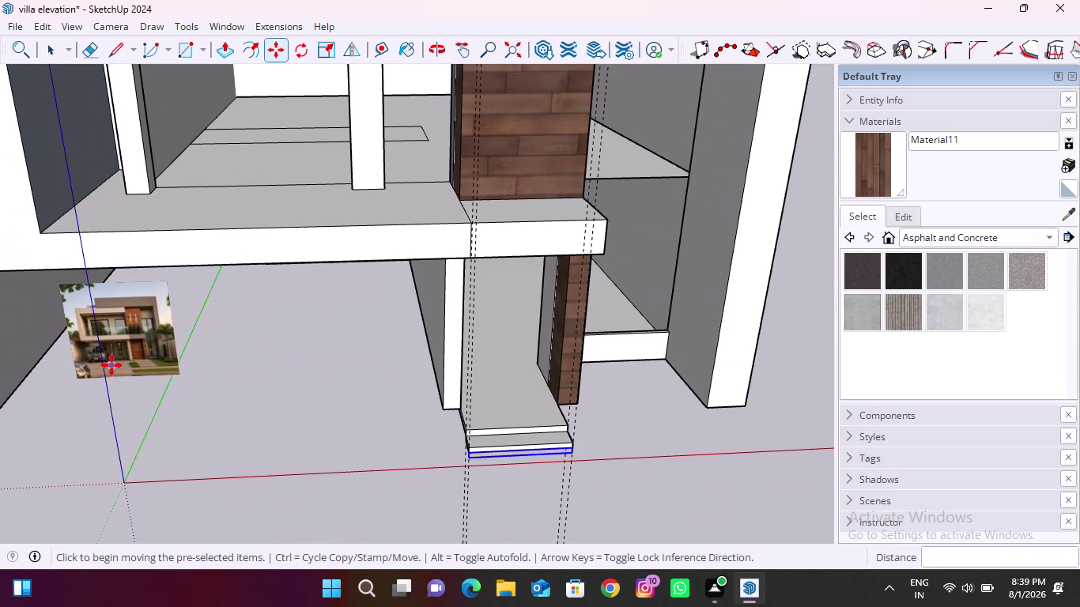
middle_drag(561, 466, 535, 454)
scroll(up, 3)
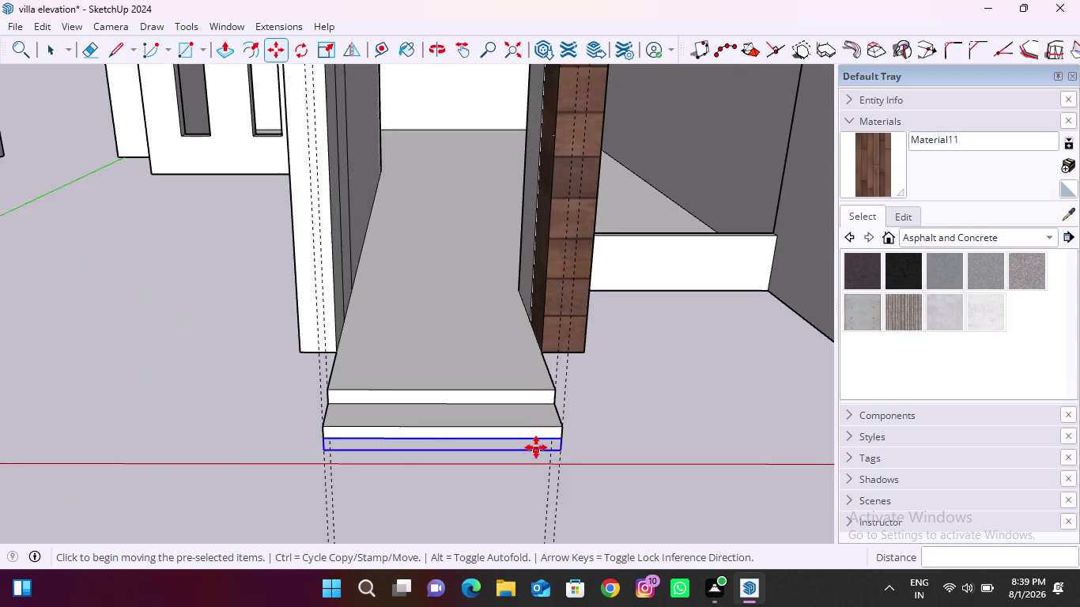
scroll(up, 3)
Push/Pull the thin band beneath the step to merge it into a taller bottom step.
click(228, 55)
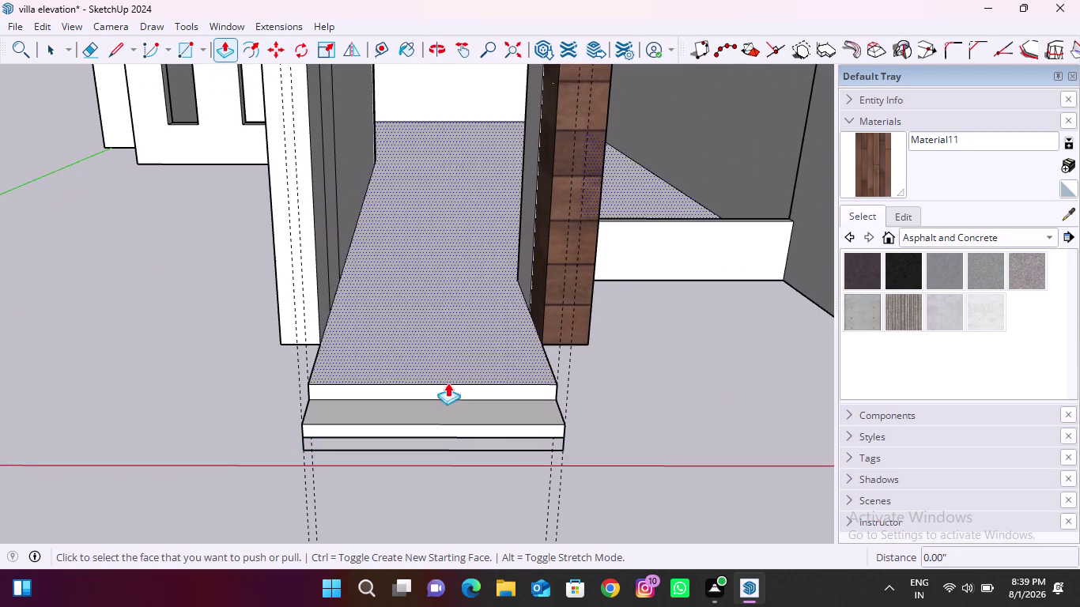
scroll(up, 3)
click(519, 434)
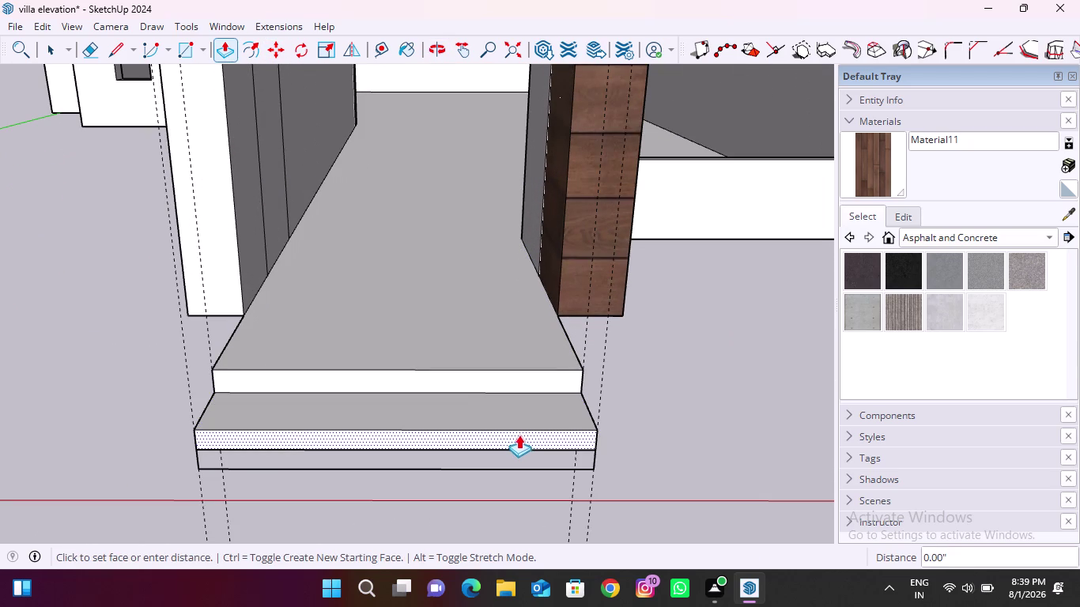
click(529, 452)
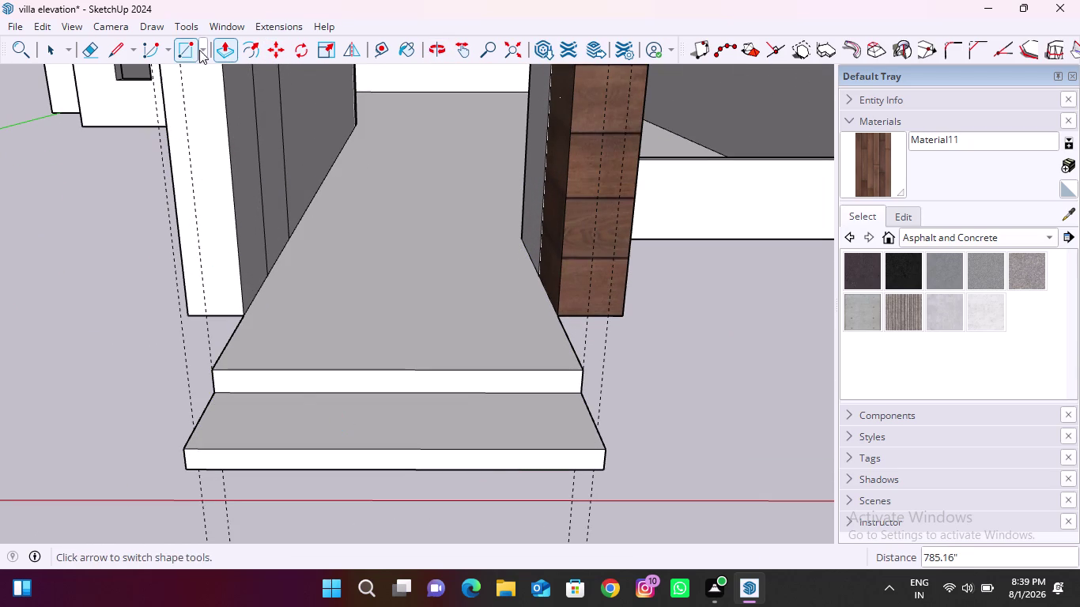
Orbit below the bottom step and draw a rectangle across its underside.
click(189, 50)
middle_drag(409, 572, 427, 457)
middle_drag(409, 494, 418, 443)
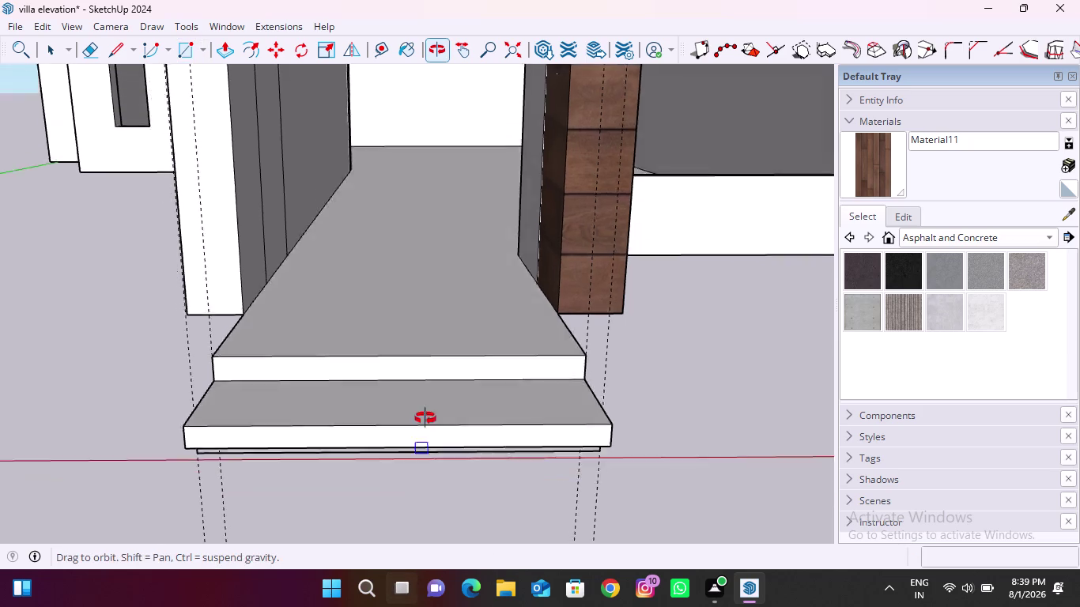
middle_drag(418, 443, 436, 380)
scroll(up, 3)
scroll(down, 3)
middle_drag(245, 434, 249, 429)
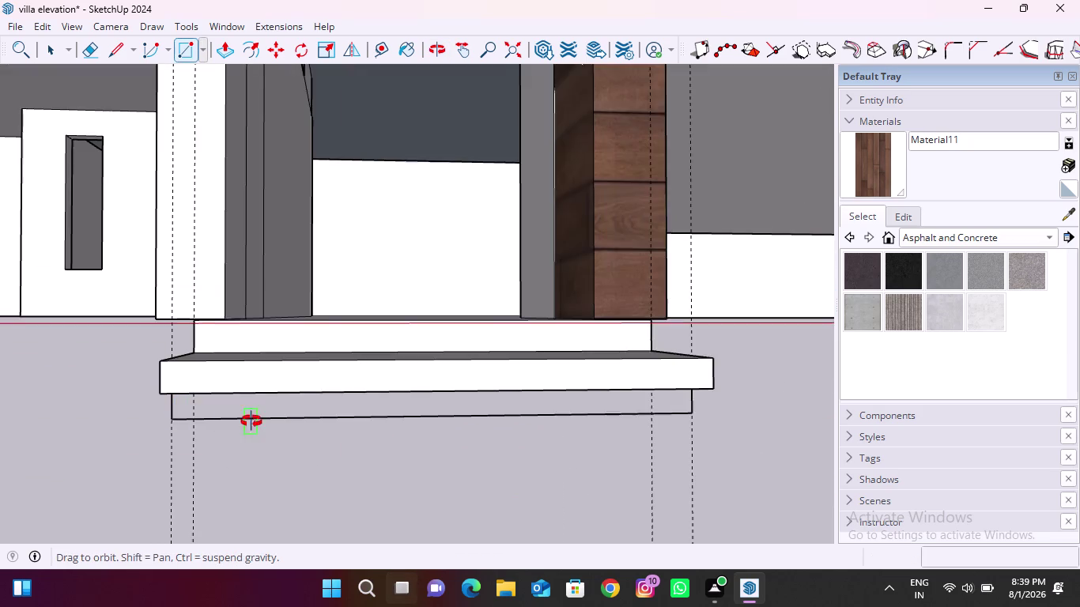
middle_drag(249, 429, 237, 416)
scroll(up, 3)
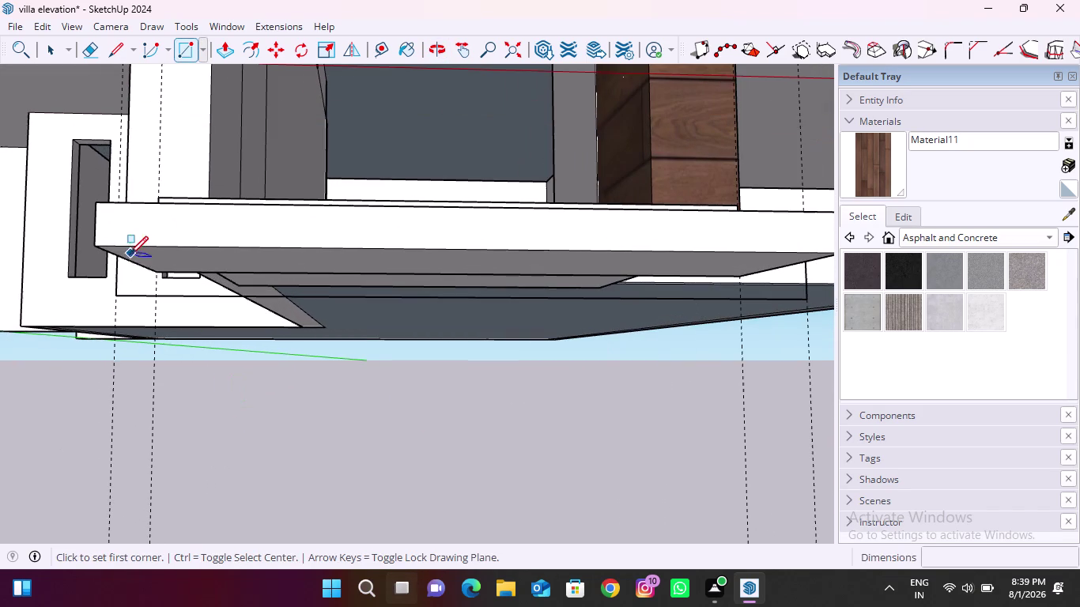
click(127, 258)
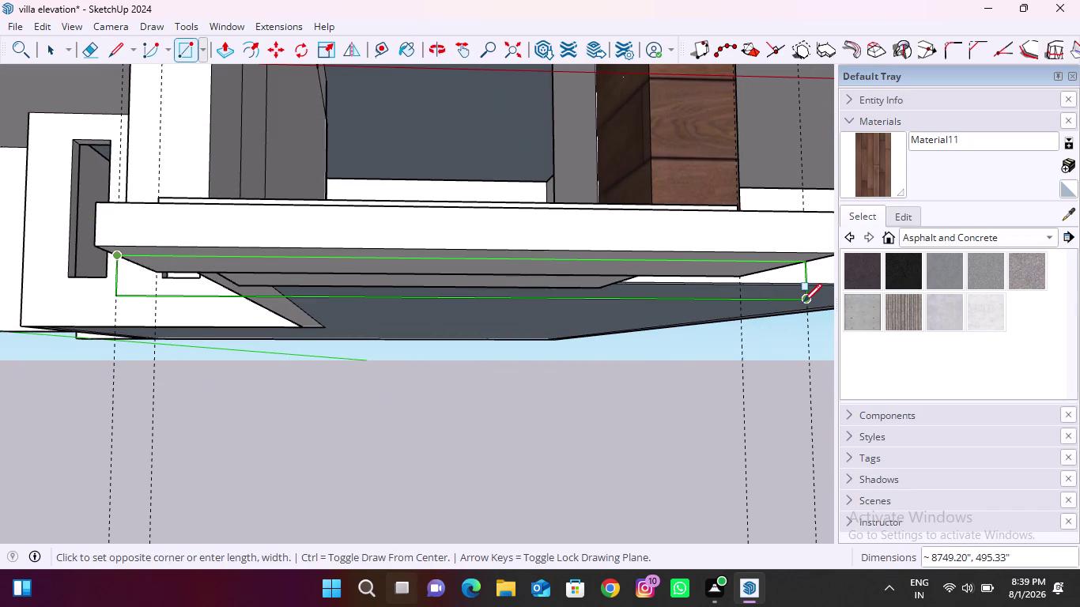
click(803, 302)
Push/Pull the new underside face to set its depth.
click(232, 52)
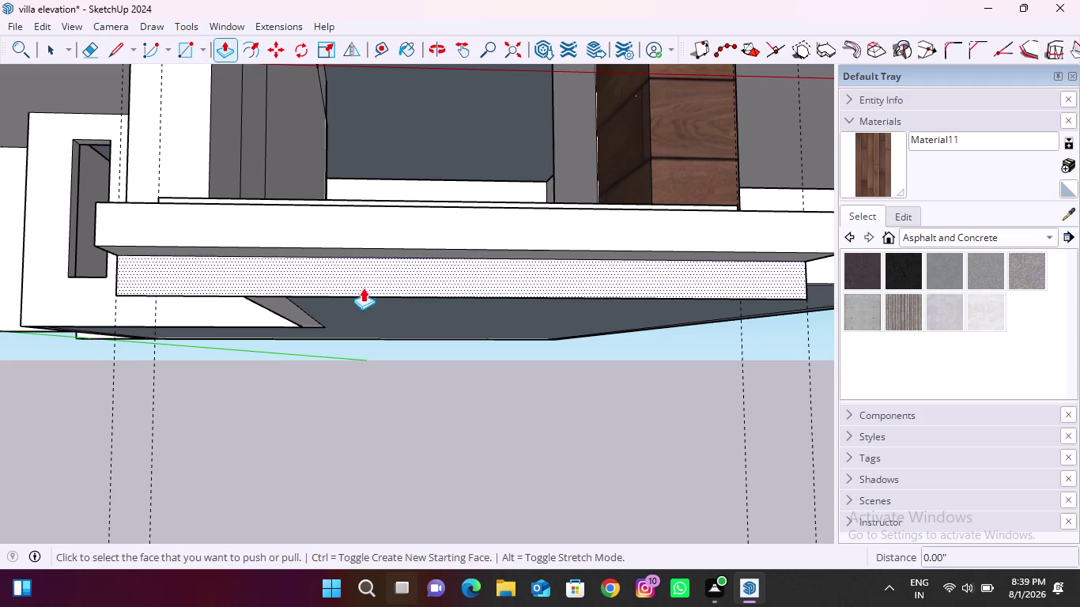
click(368, 278)
scroll(down, 3)
middle_drag(419, 305, 418, 310)
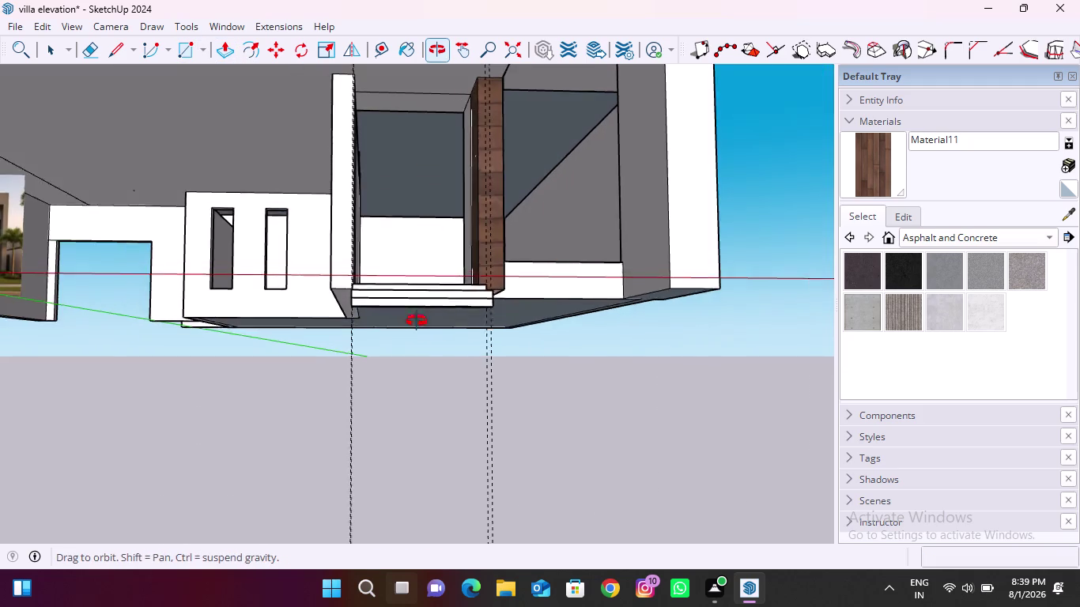
middle_drag(419, 310, 414, 406)
click(432, 406)
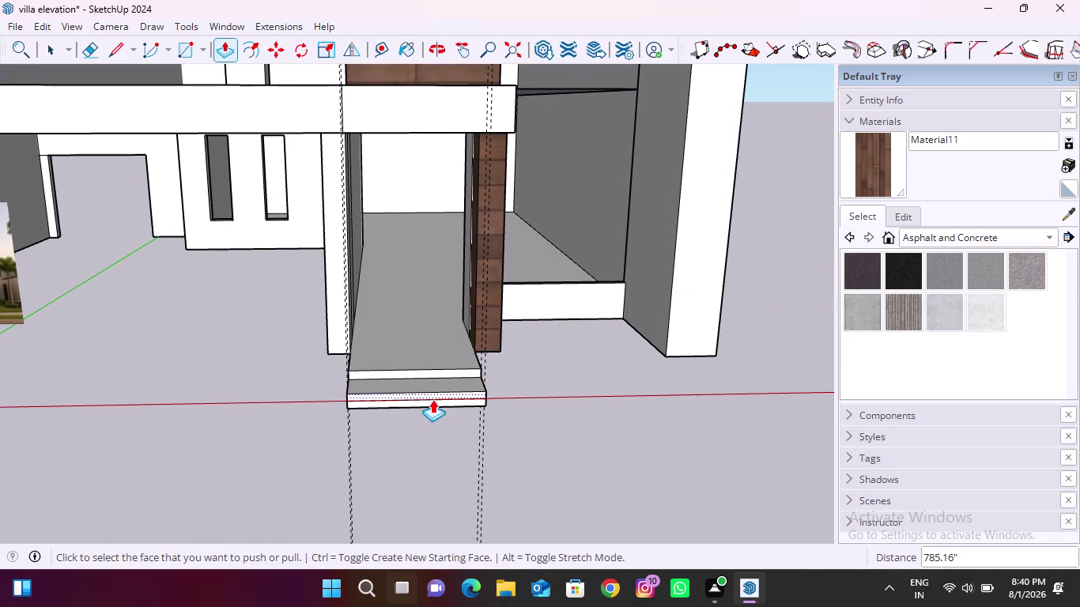
Extrude the bottom step's lower face outward so it projects beyond the step above.
click(432, 399)
key(Escape)
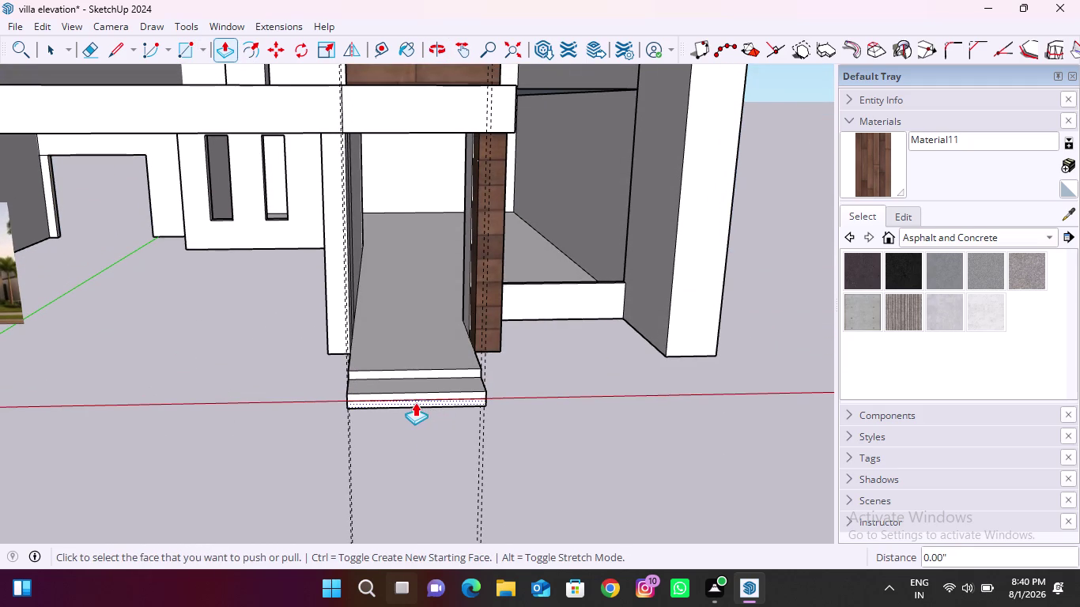
click(416, 402)
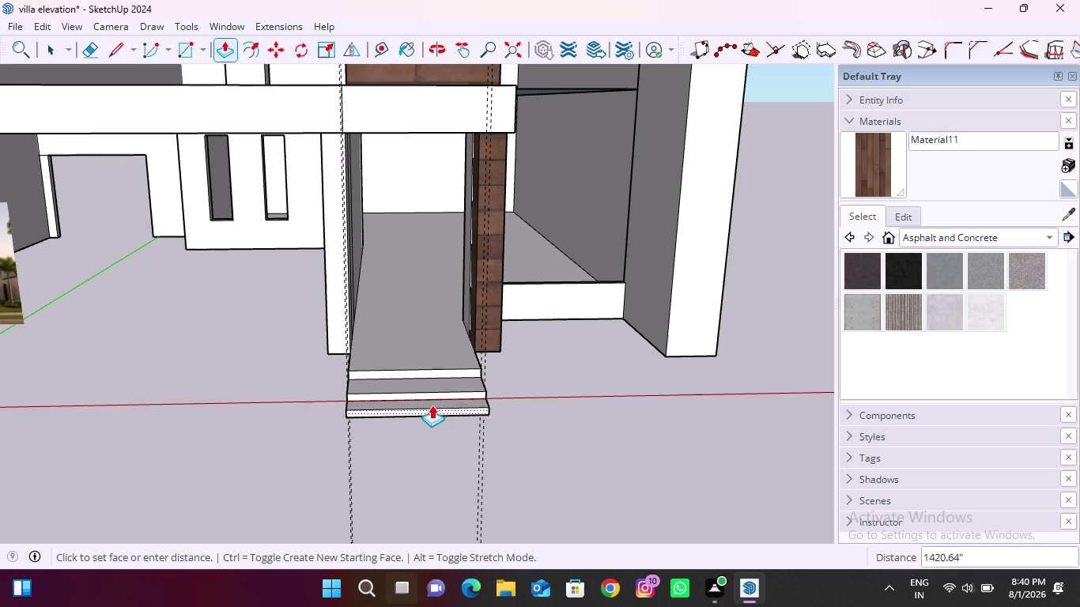
click(432, 409)
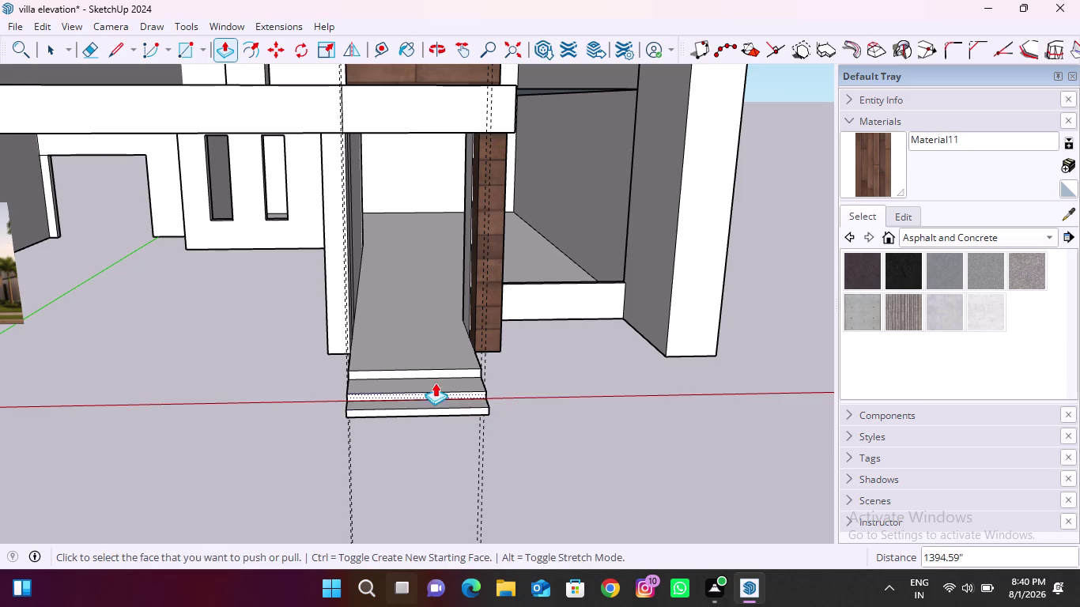
middle_drag(435, 379, 442, 444)
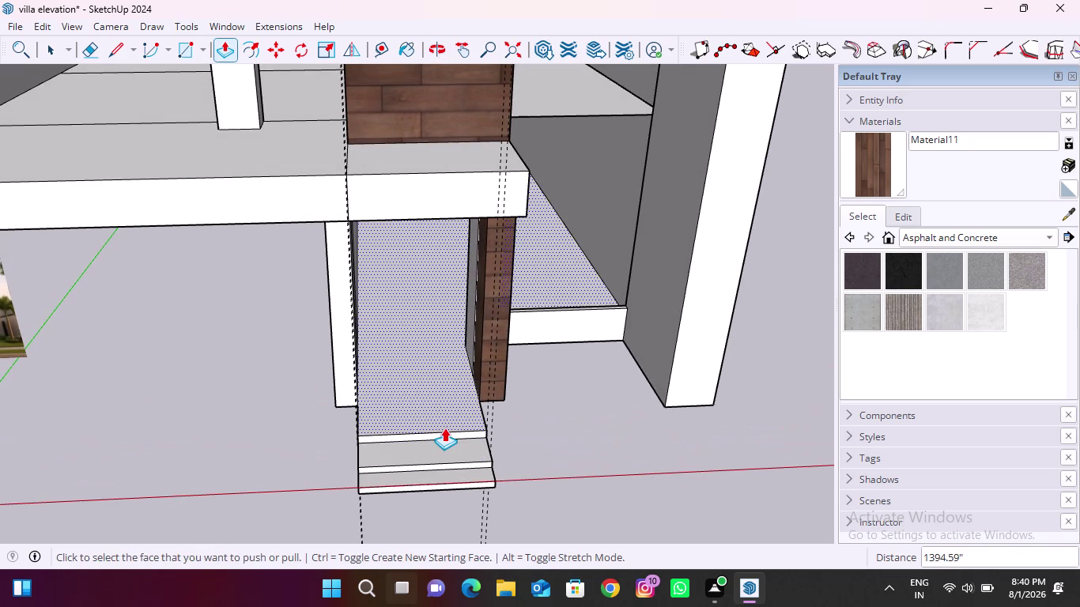
scroll(down, 3)
scroll(down, 3)
key(Escape)
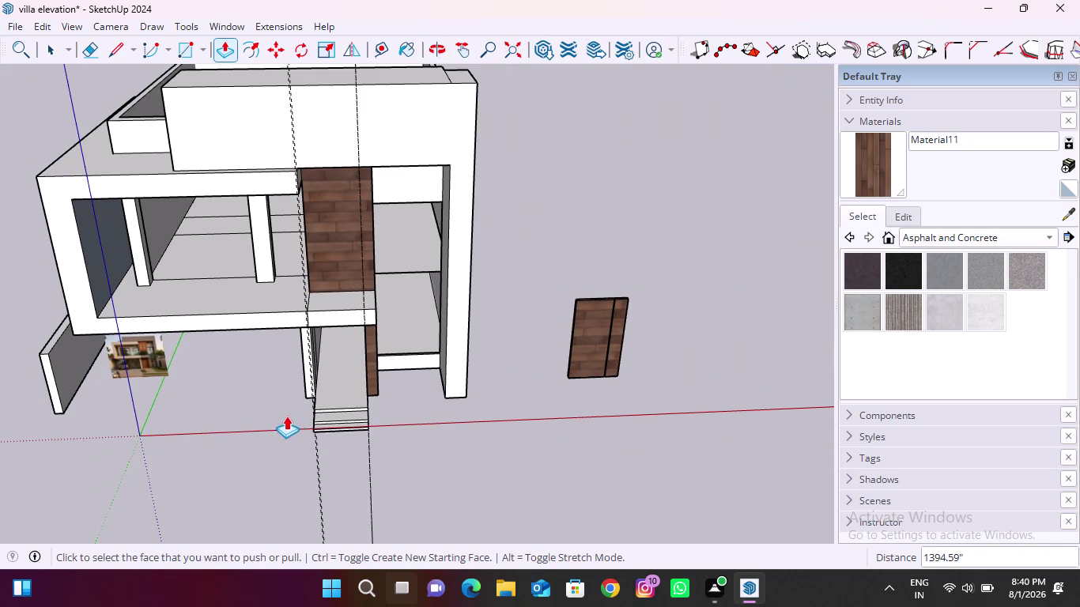
key(space)
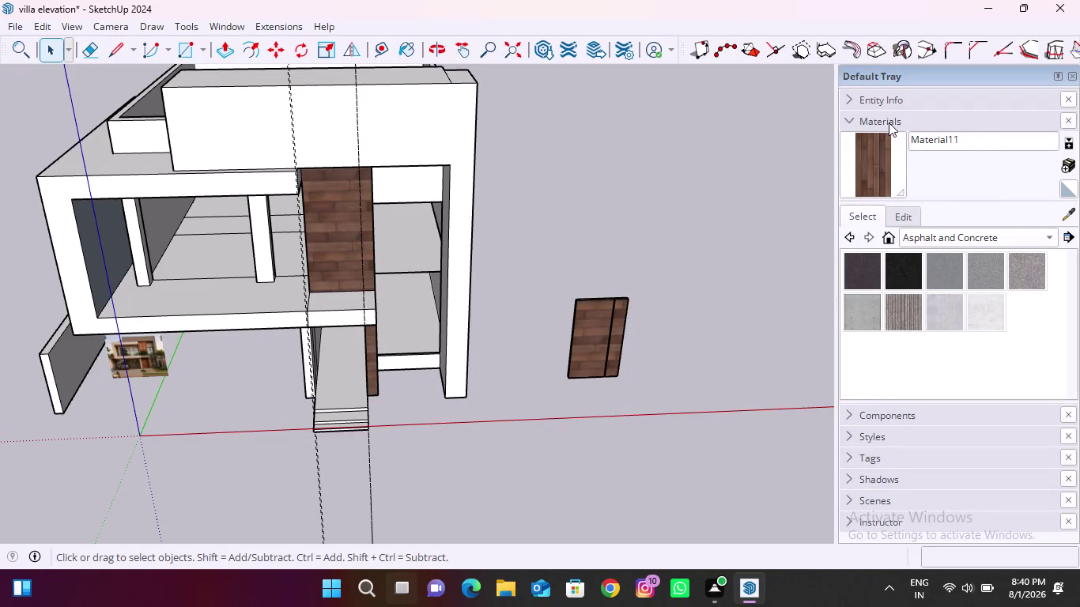
Choose the old blacktop material from the Asphalt and Concrete collection.
click(1027, 229)
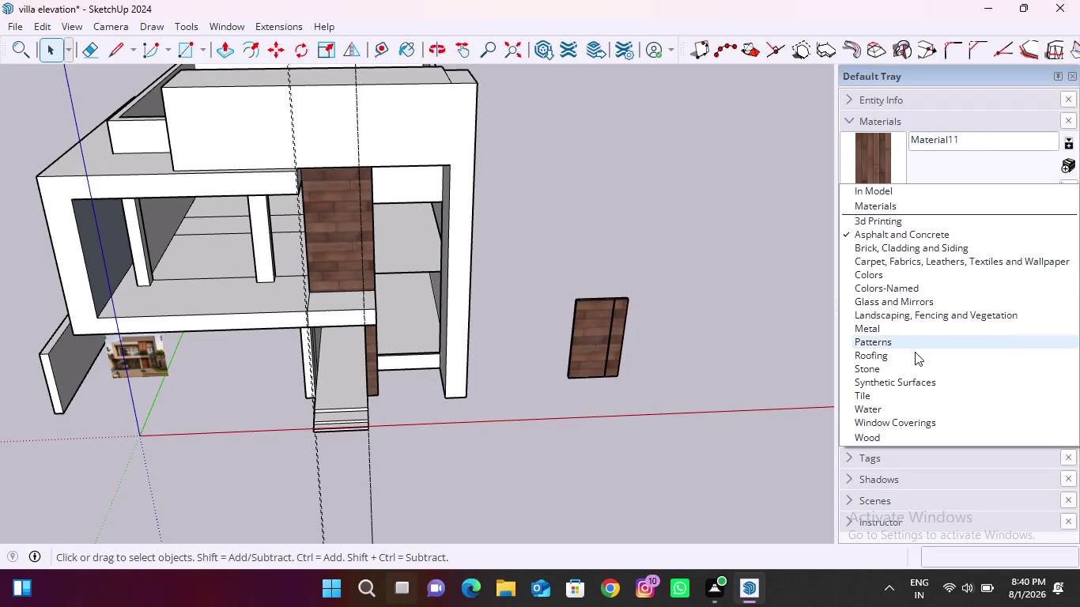
click(874, 393)
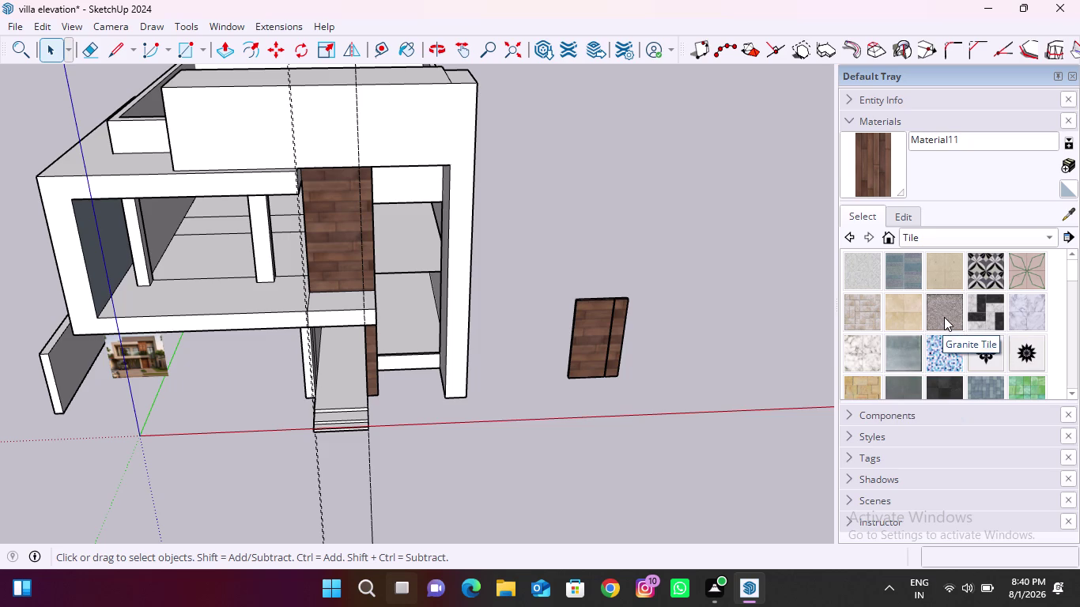
scroll(down, 3)
scroll(down, 3)
scroll(down, 3)
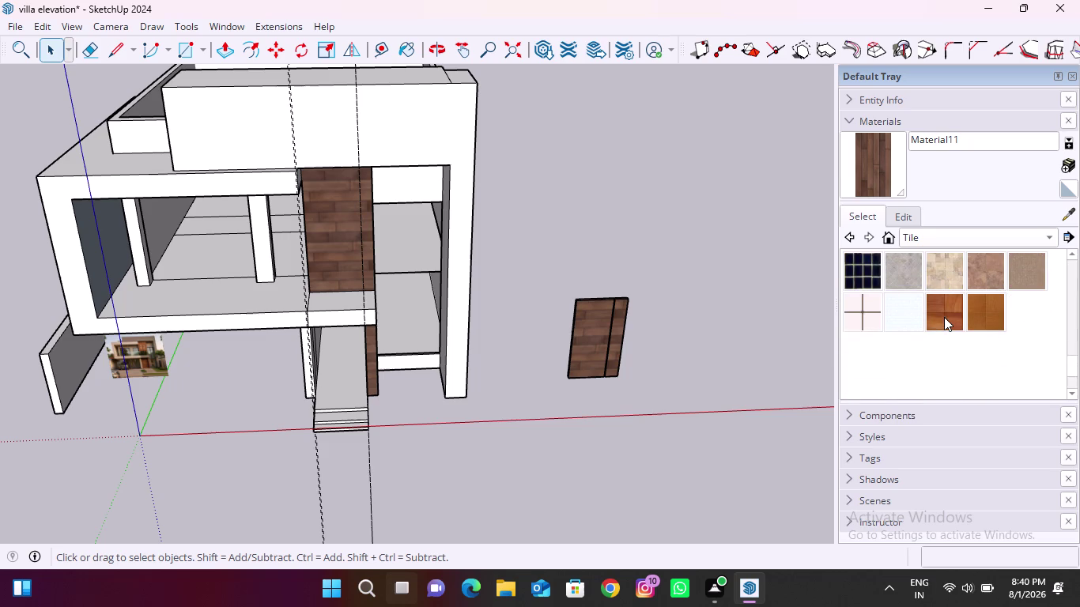
scroll(down, 3)
scroll(up, 3)
click(974, 237)
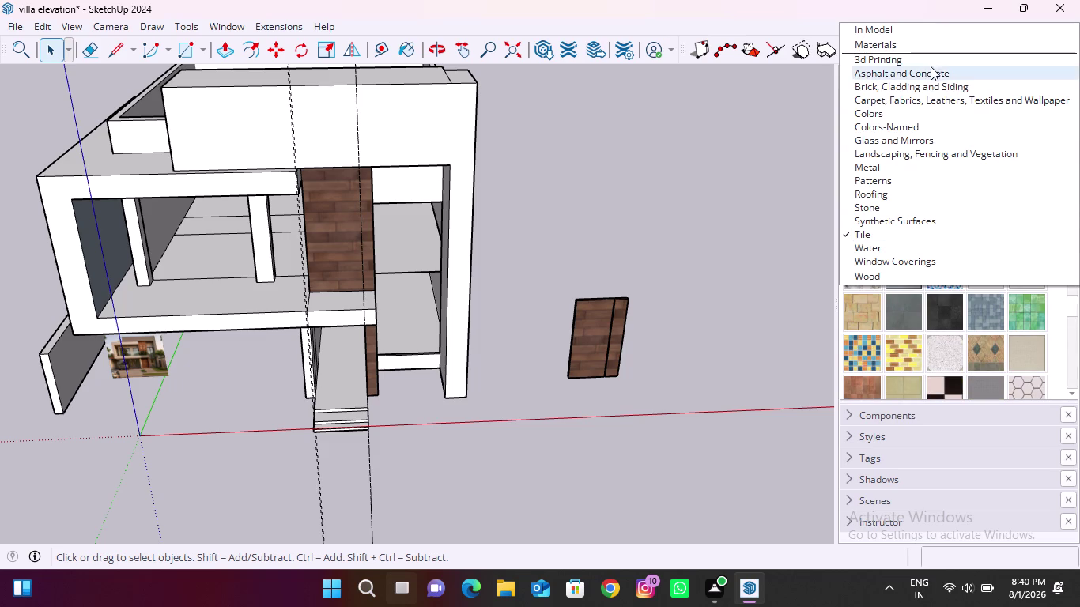
click(932, 78)
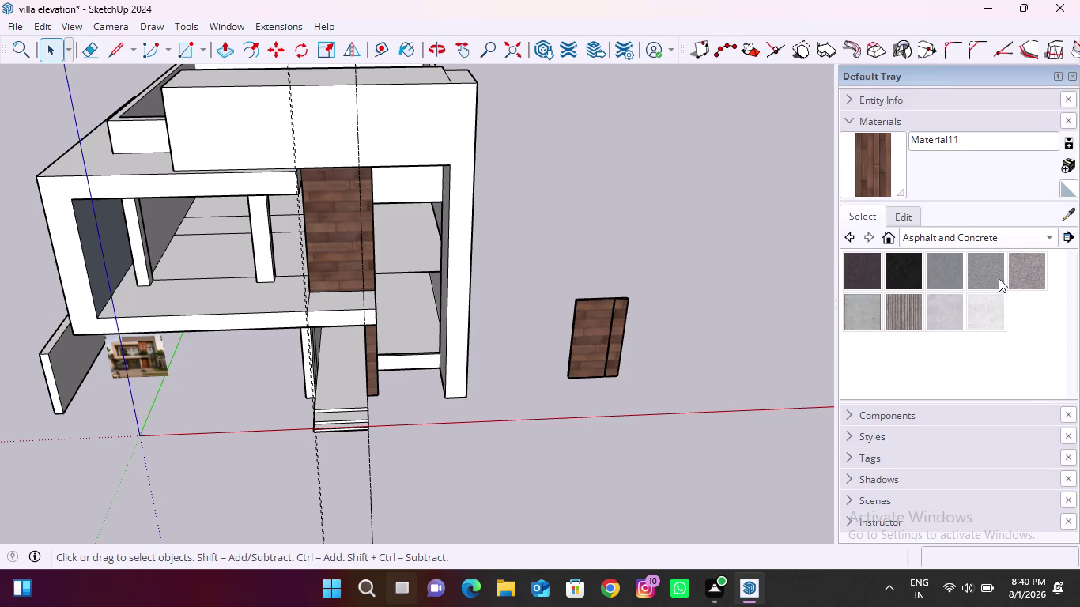
click(997, 272)
scroll(up, 3)
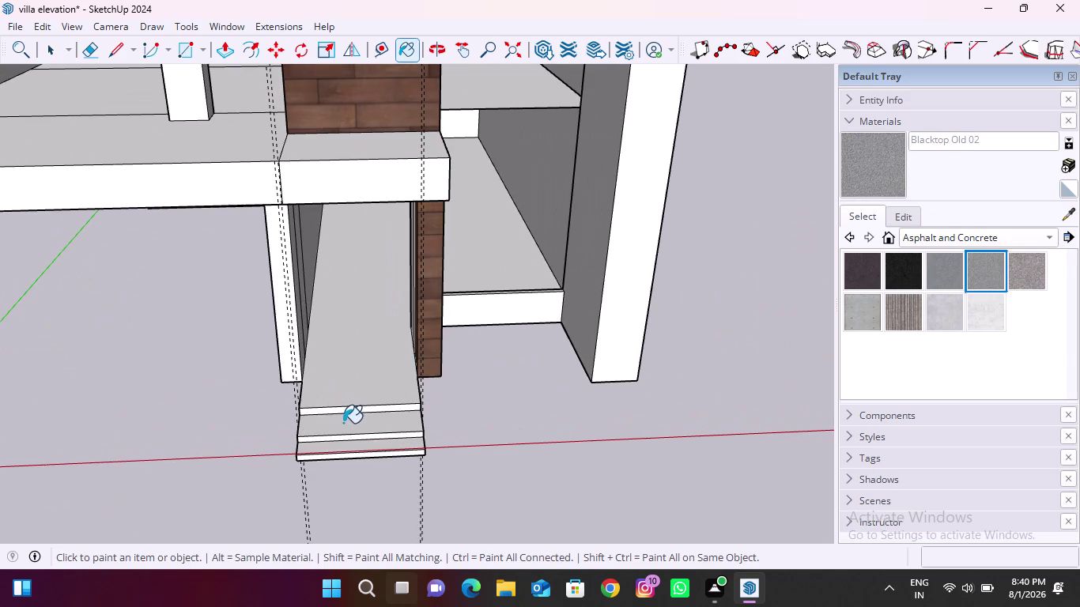
Paint the entrance step treads and risers with the blacktop material.
click(344, 422)
click(355, 445)
scroll(up, 3)
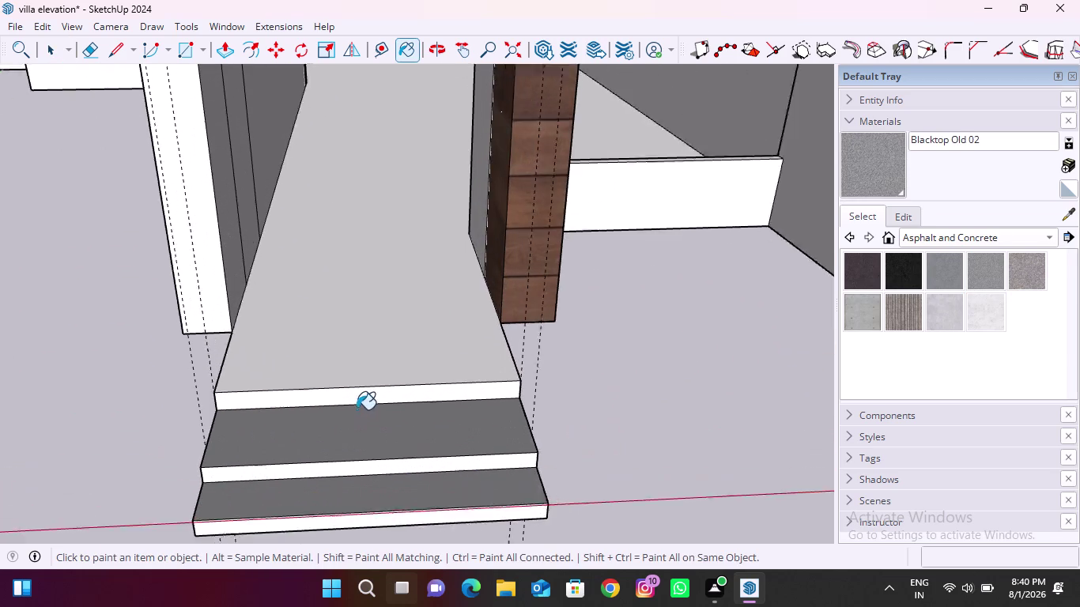
click(366, 392)
click(355, 485)
scroll(down, 3)
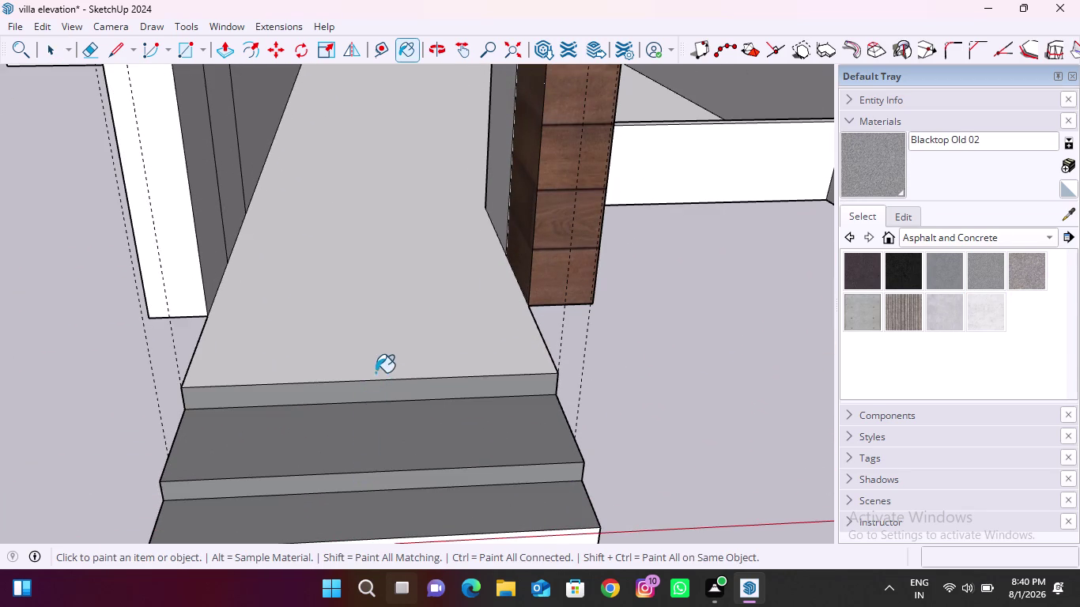
scroll(down, 3)
scroll(up, 3)
click(372, 465)
scroll(down, 3)
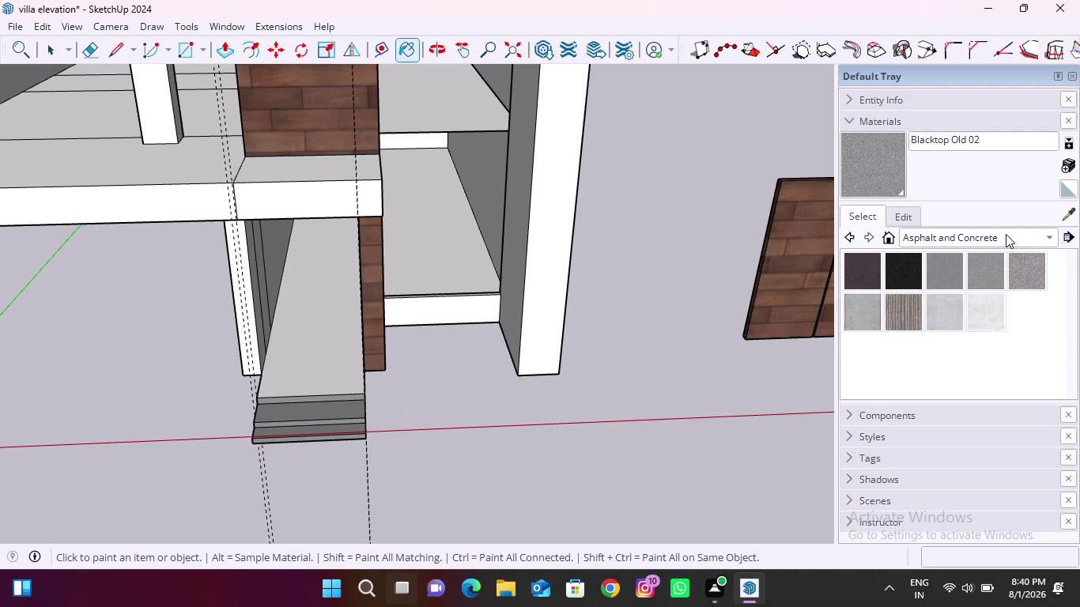
Draw a line across the landing from its right edge to its left edge.
click(115, 50)
scroll(up, 3)
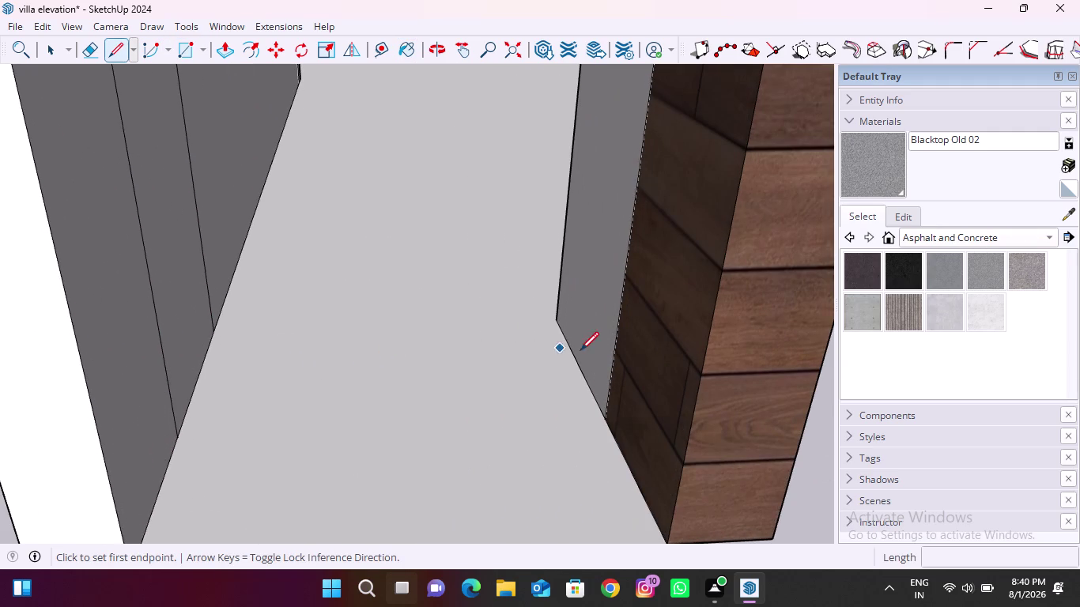
click(580, 366)
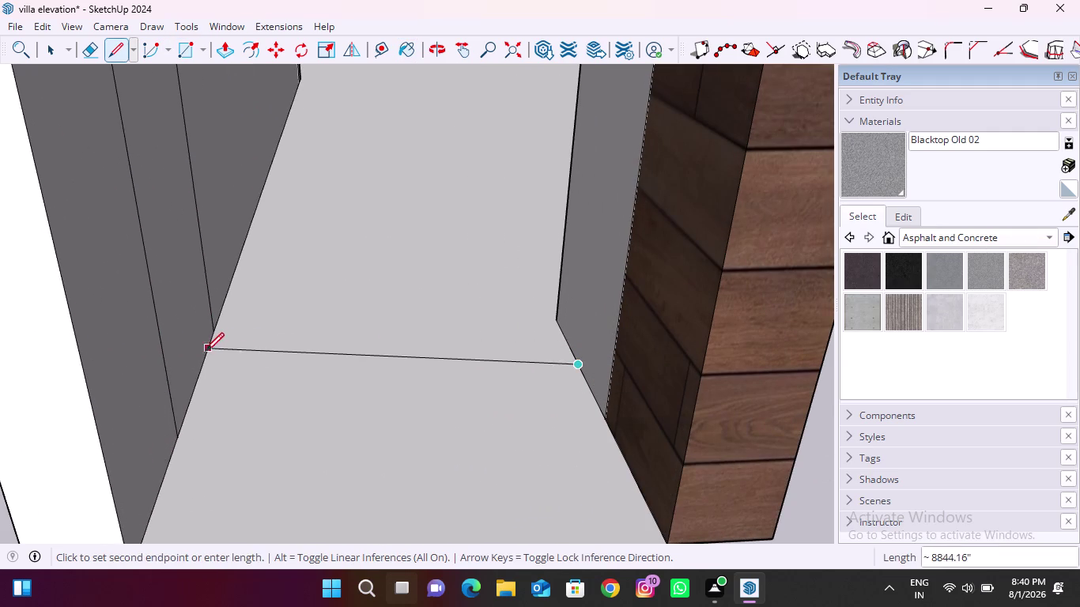
click(194, 379)
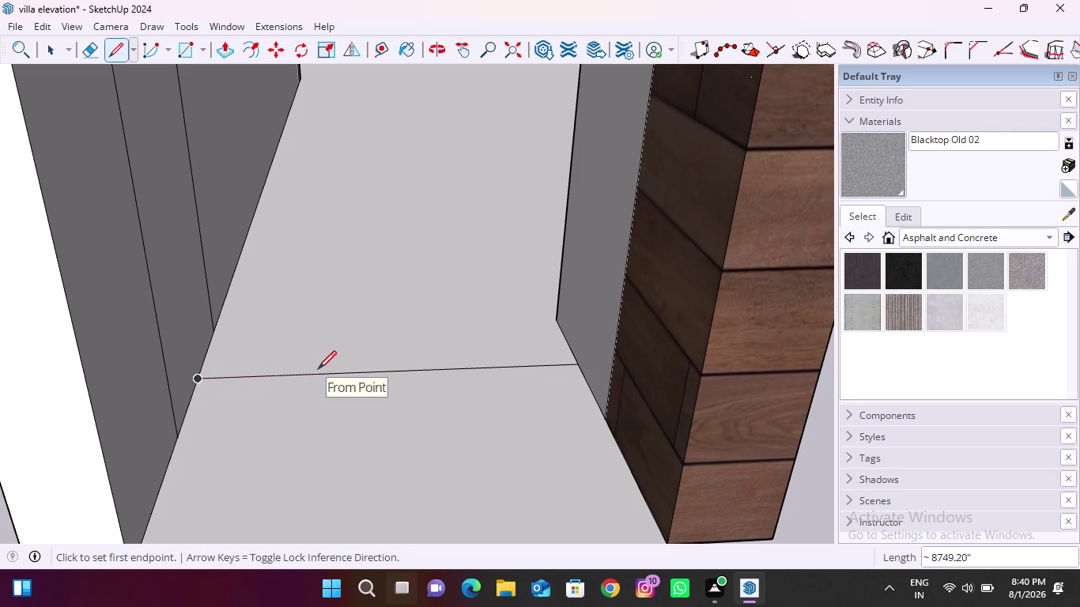
scroll(down, 3)
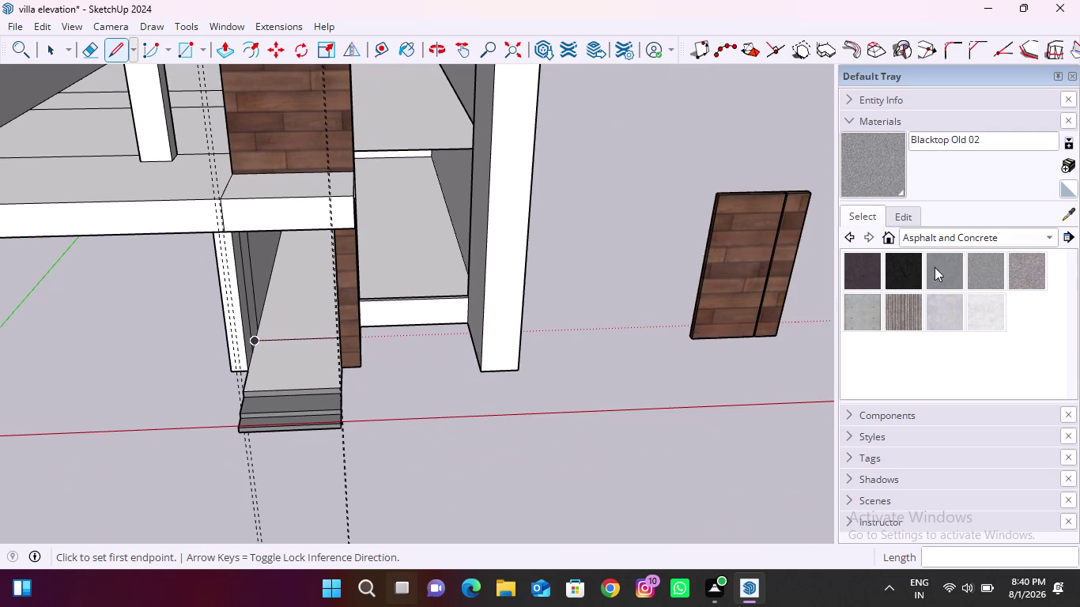
Paint the entrance landing with blacktop.
click(886, 163)
click(300, 361)
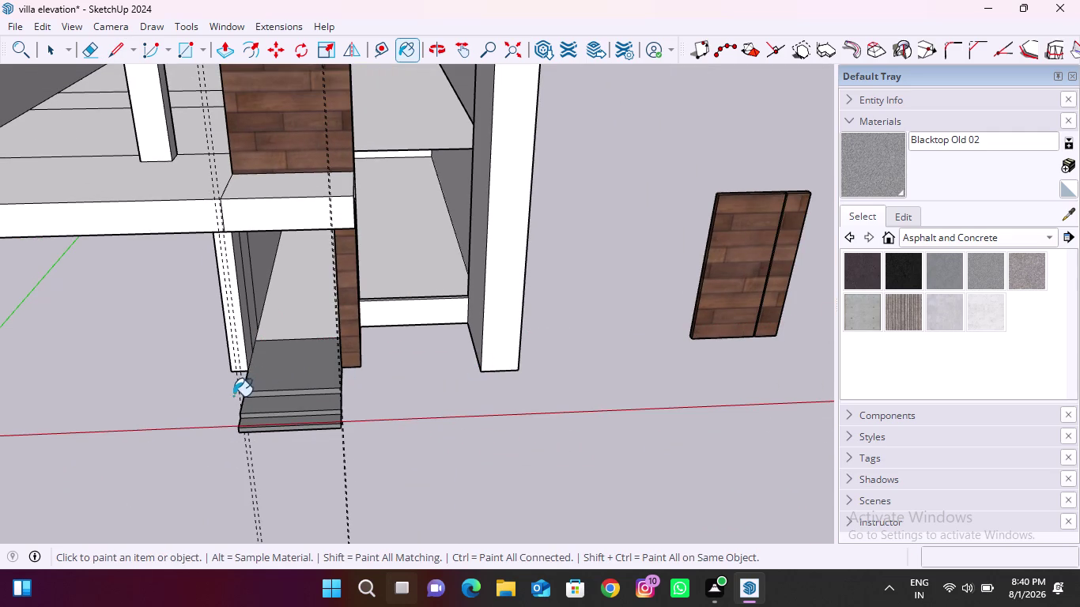
key(Escape)
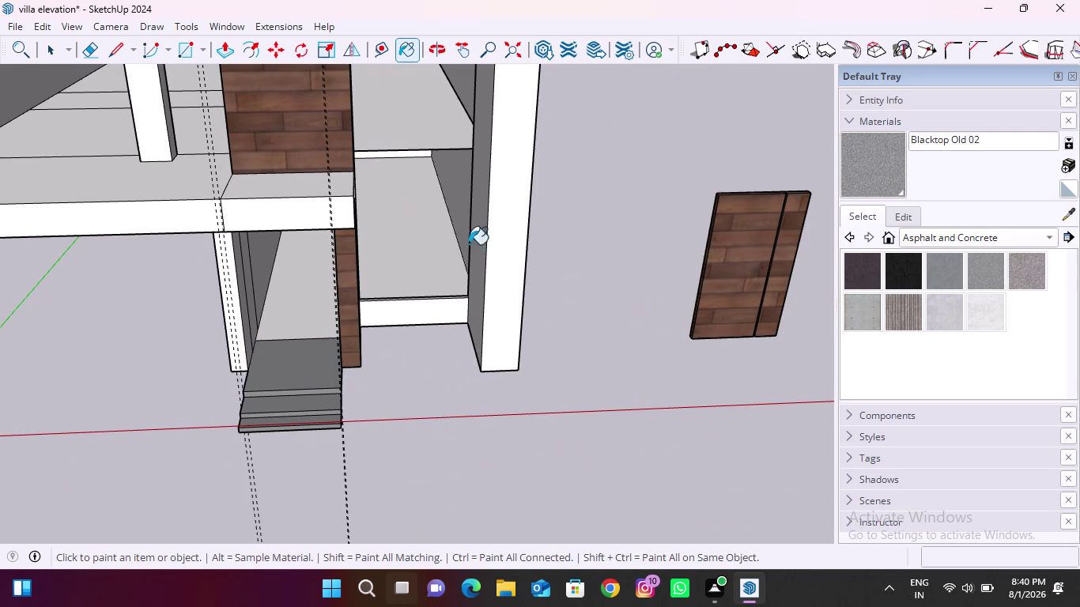
Select the whole wooden door panel.
key(space)
triple_click(722, 279)
click(723, 279)
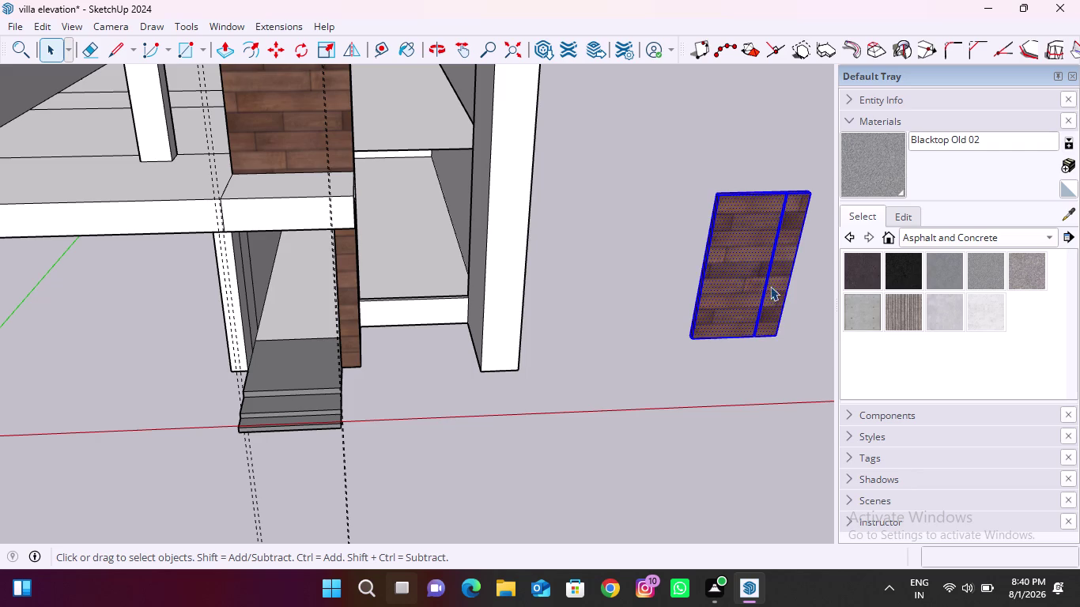
click(283, 45)
scroll(down, 3)
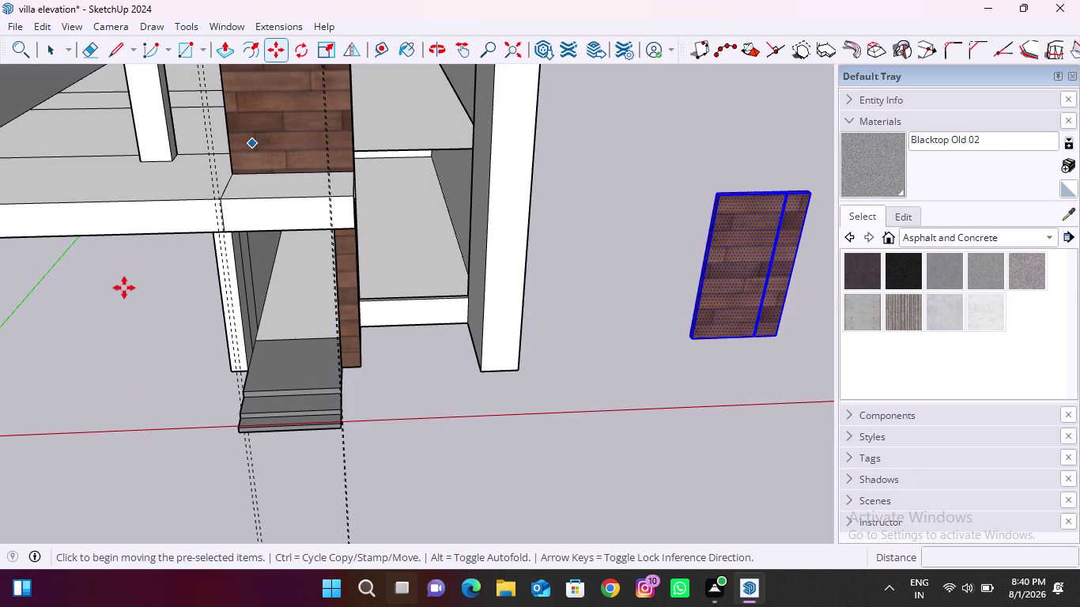
scroll(down, 3)
scroll(up, 3)
scroll(up, 3)
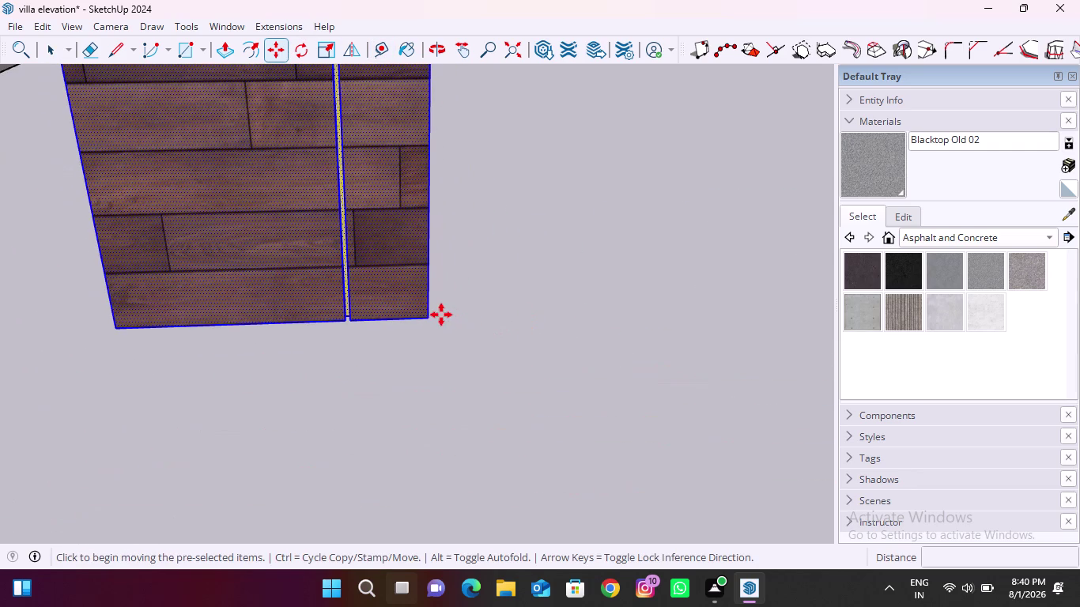
Move the door panel by its bottom corner into the entrance opening.
click(430, 317)
scroll(down, 3)
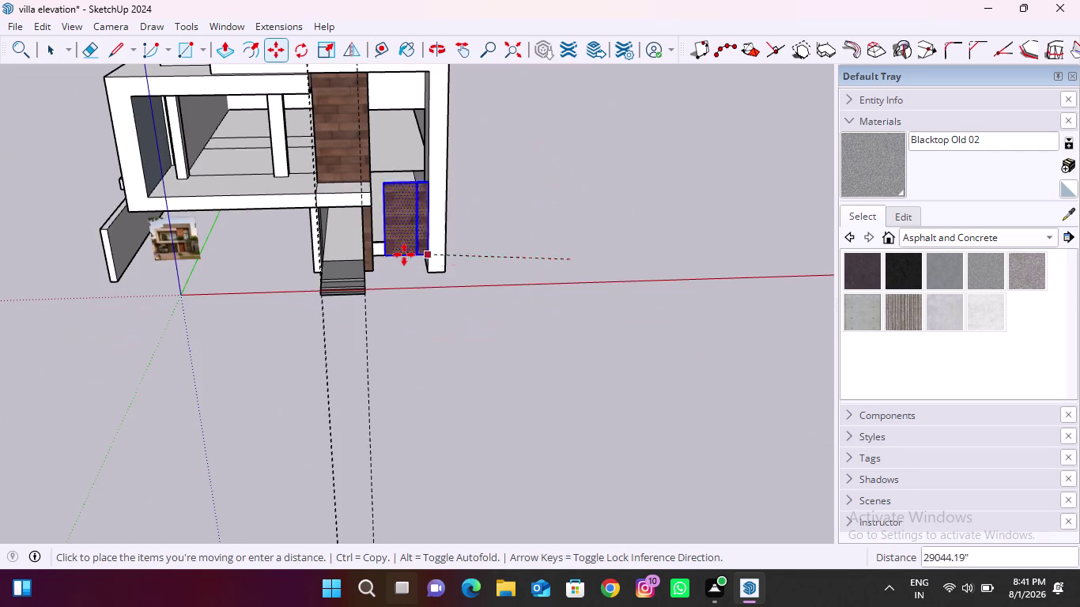
scroll(up, 3)
middle_drag(346, 304, 393, 311)
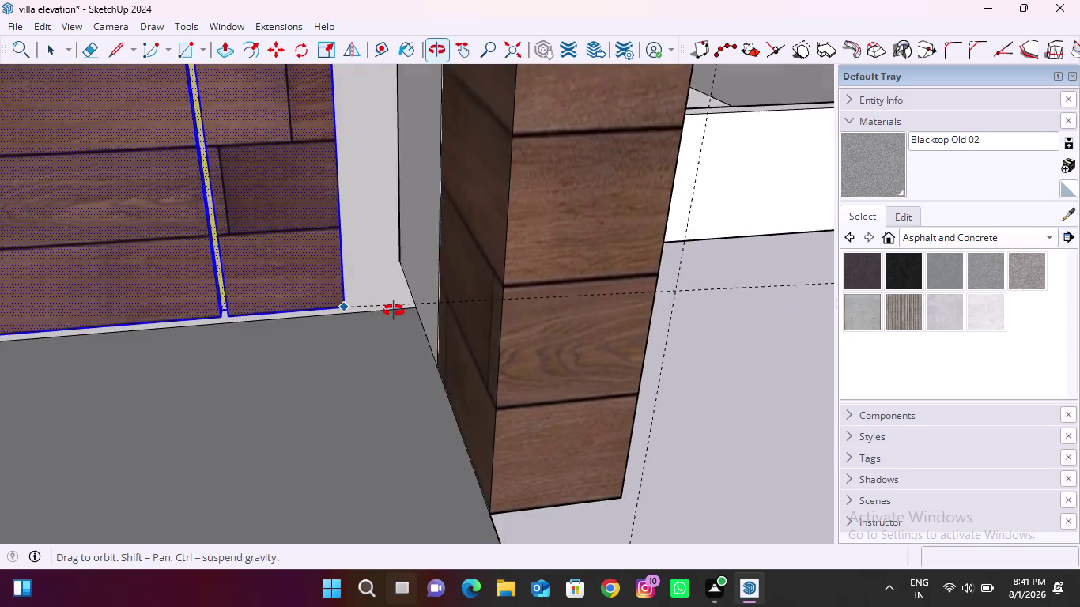
middle_drag(394, 311, 411, 306)
click(416, 306)
Clear the selection, drag-select and delete some geometry, then orbit around the entrance.
scroll(down, 3)
key(space)
click(709, 262)
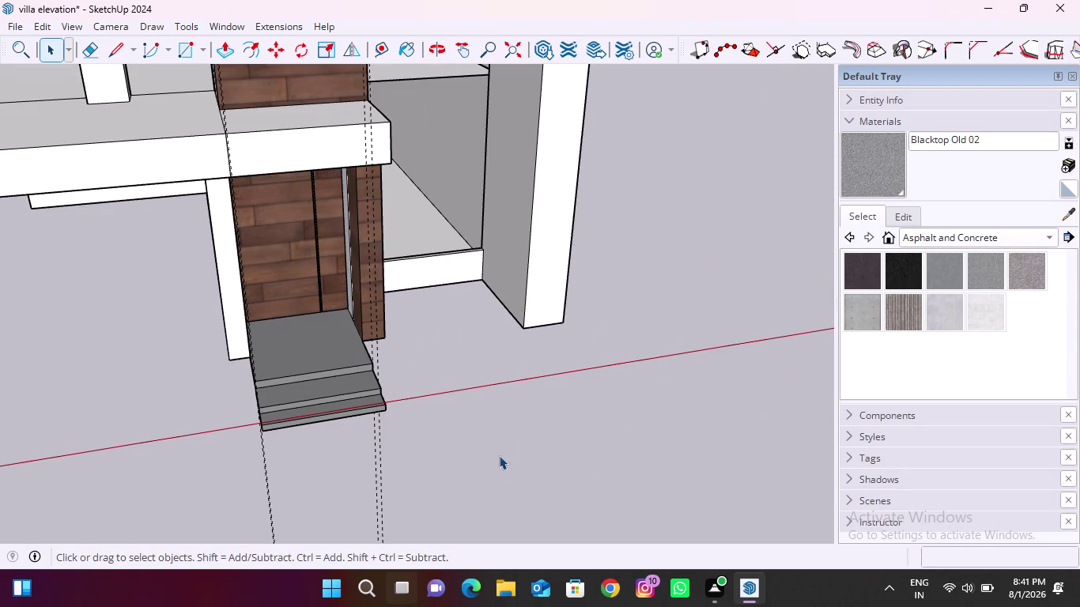
drag(510, 469, 179, 496)
key(Delete)
scroll(down, 3)
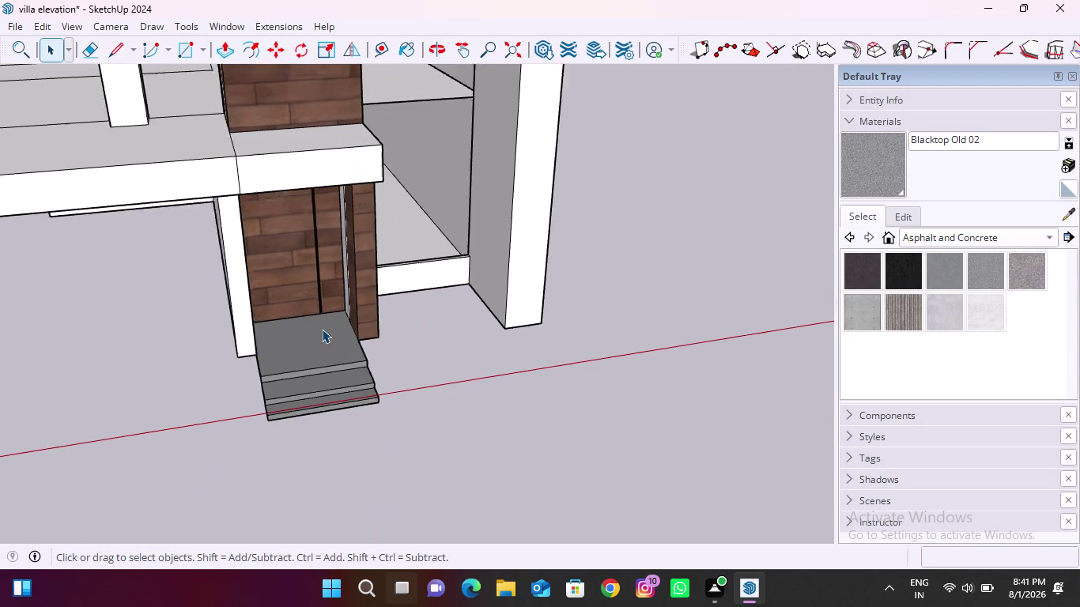
scroll(down, 3)
scroll(up, 3)
middle_drag(326, 319, 486, 269)
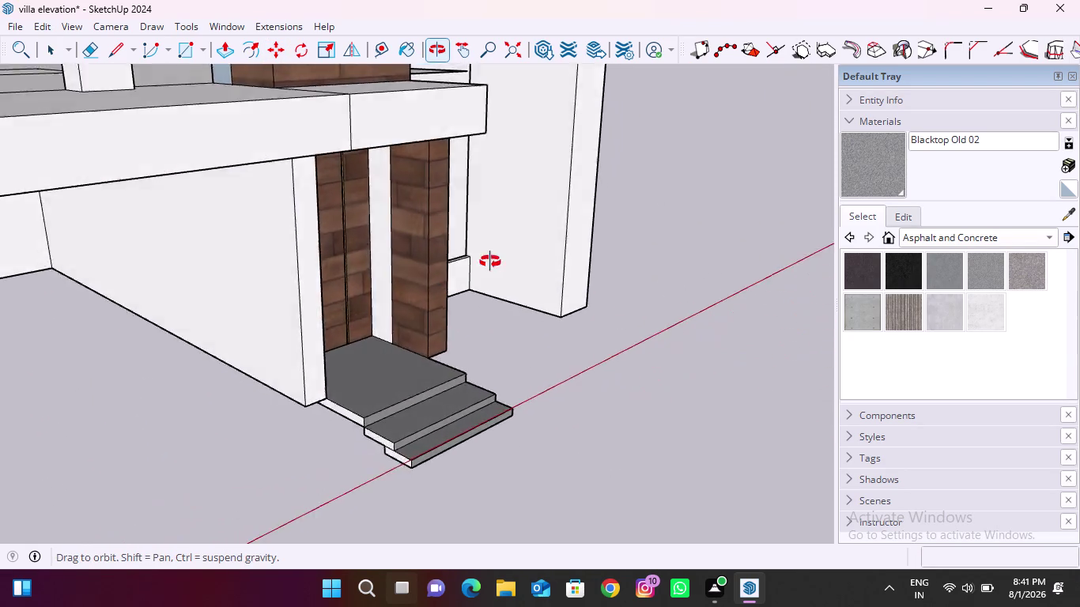
Orbit around the villa entrance and undo the last two actions.
middle_drag(486, 269, 475, 156)
middle_drag(492, 234, 451, 249)
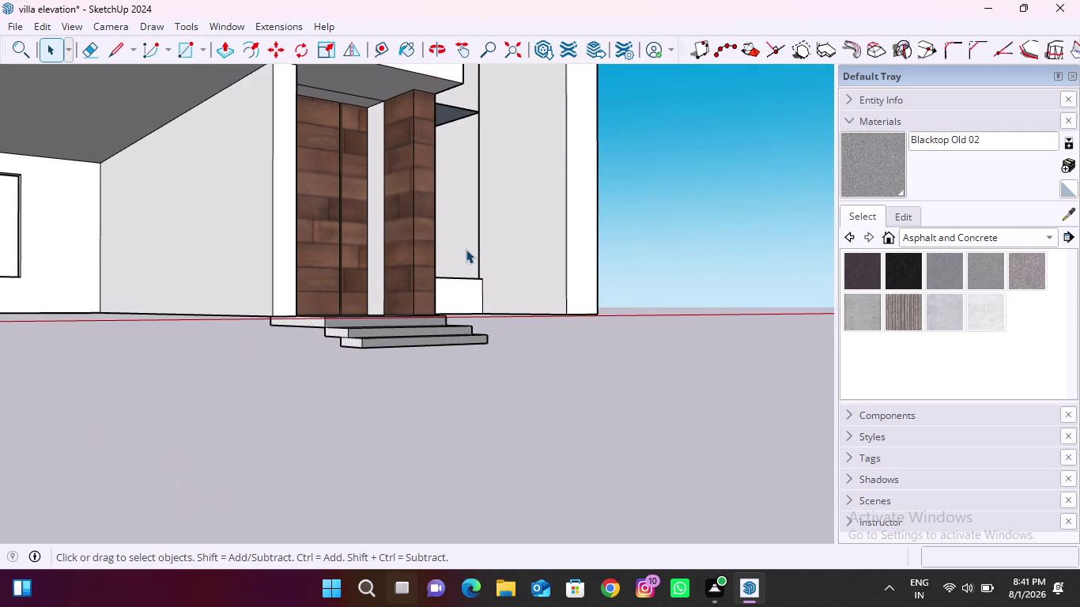
scroll(down, 3)
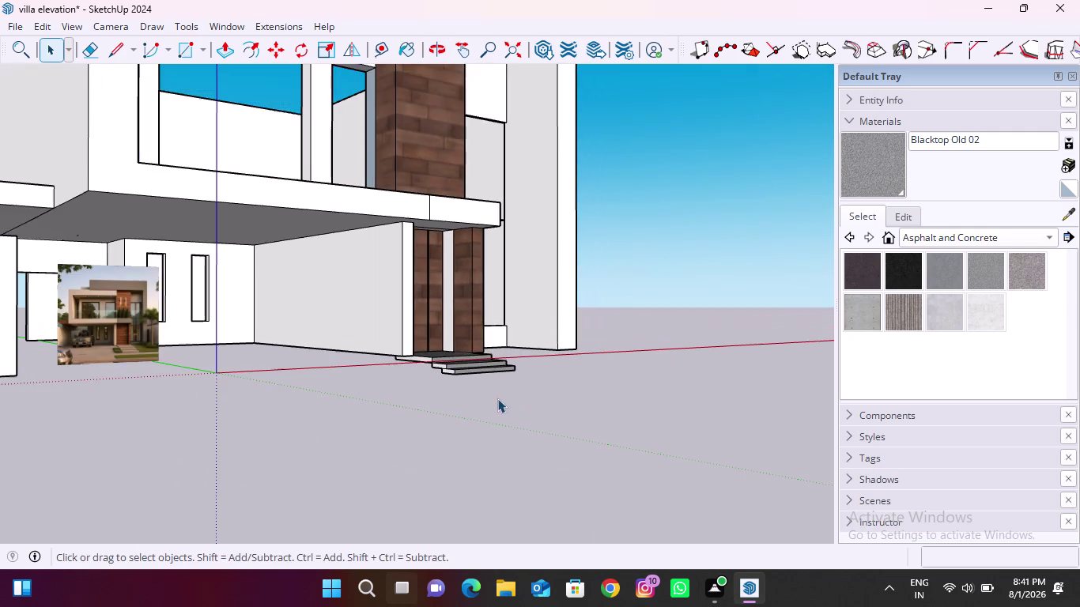
scroll(up, 3)
middle_drag(165, 367, 184, 367)
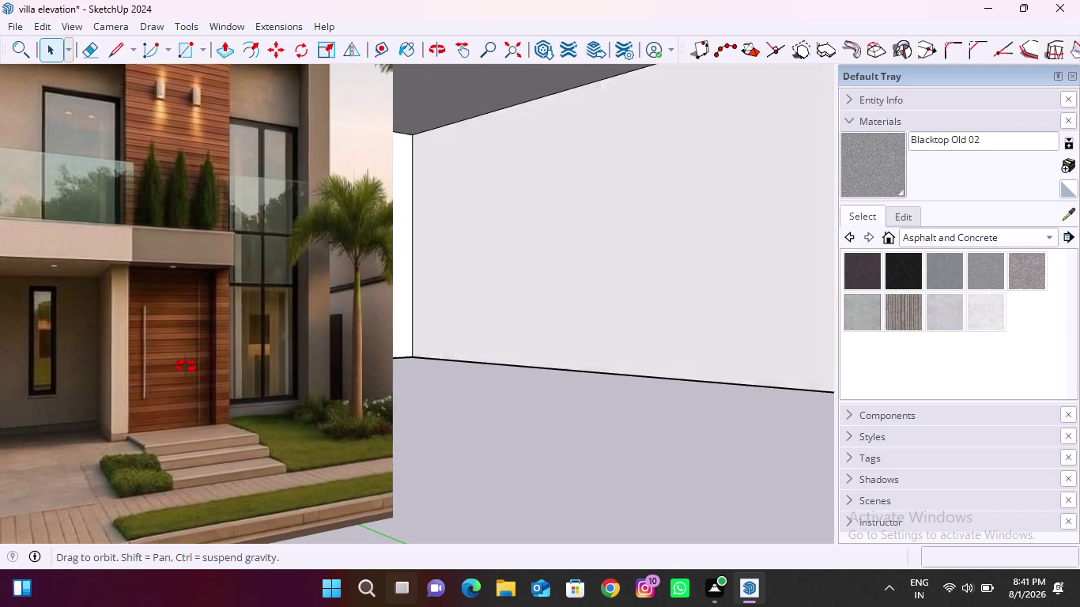
middle_drag(185, 367, 188, 367)
scroll(down, 3)
scroll(up, 3)
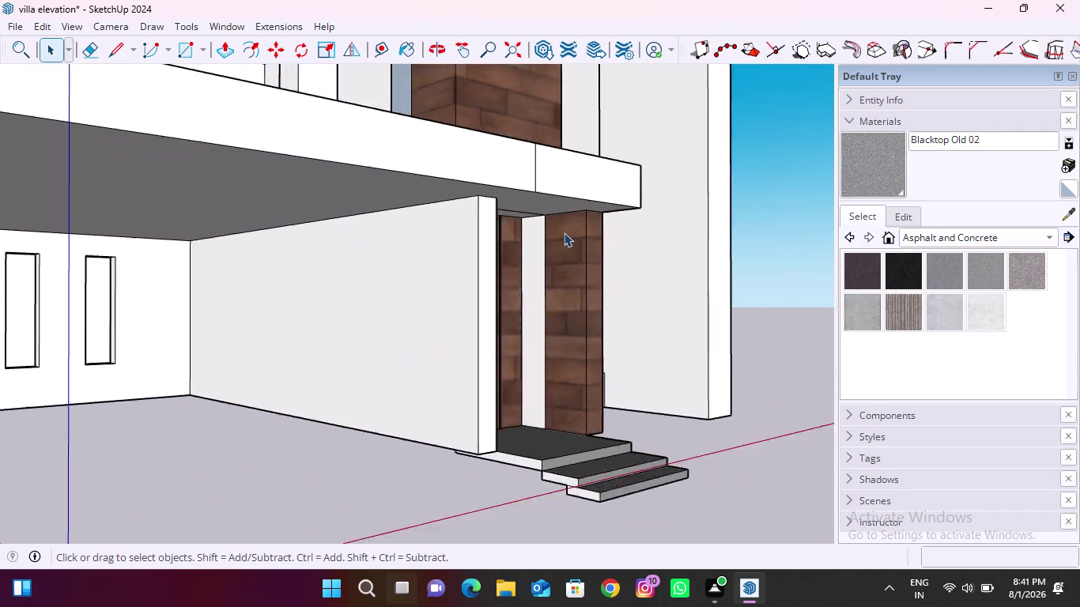
scroll(up, 3)
key(ctrl+z)
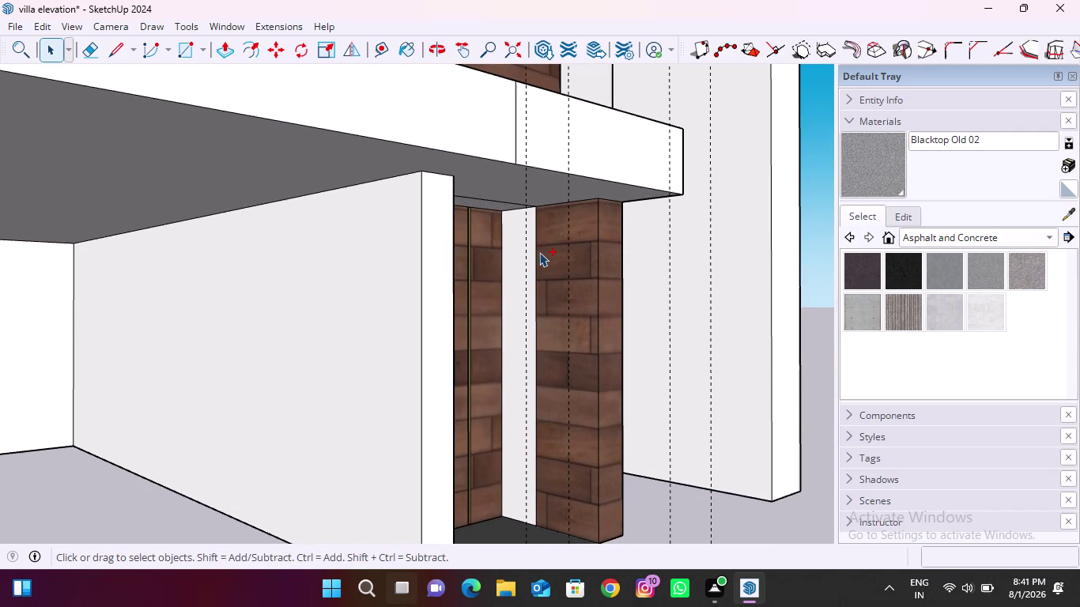
key(ctrl+z)
Clear the selection and triple-click the standalone wooden door panel to select all of it.
scroll(down, 3)
drag(613, 461, 305, 488)
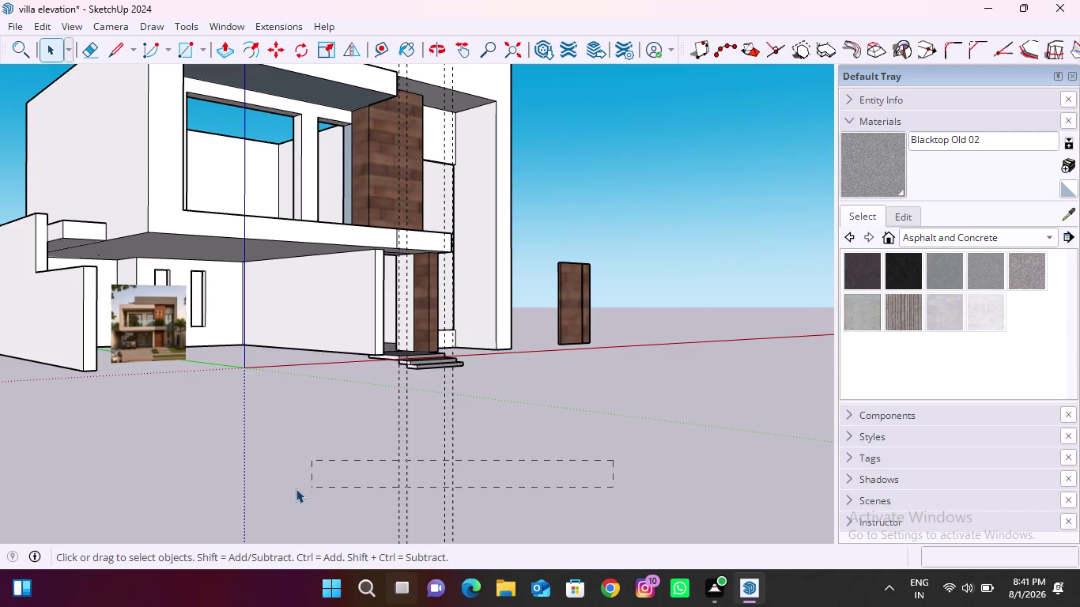
drag(305, 488, 278, 490)
key(Delete)
triple_click(580, 319)
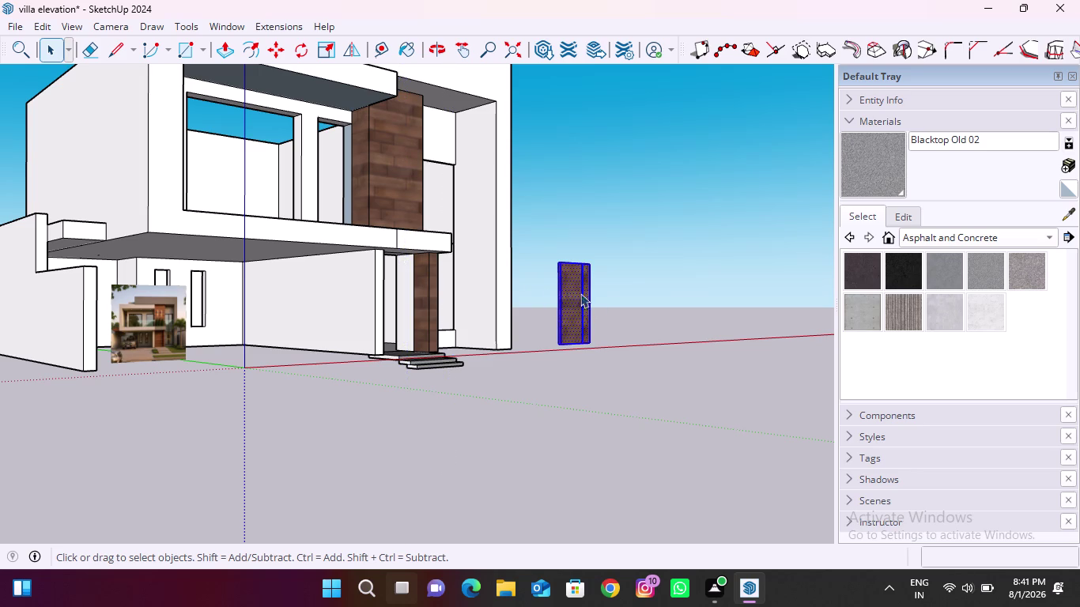
Move the door panel by its bottom corner onto the entrance doorway corner.
middle_drag(588, 326, 546, 406)
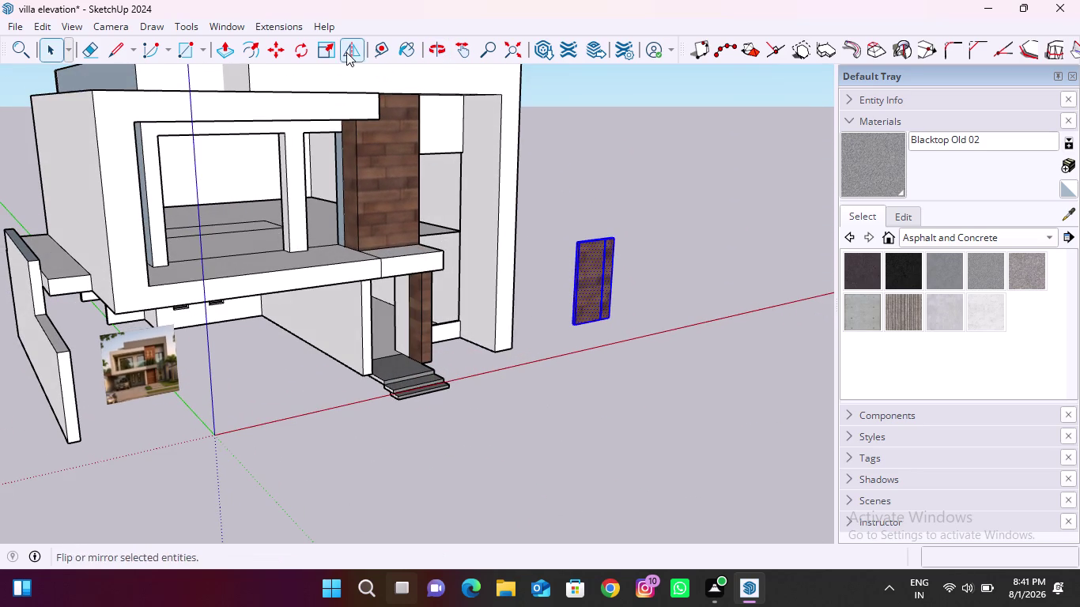
click(276, 52)
scroll(up, 3)
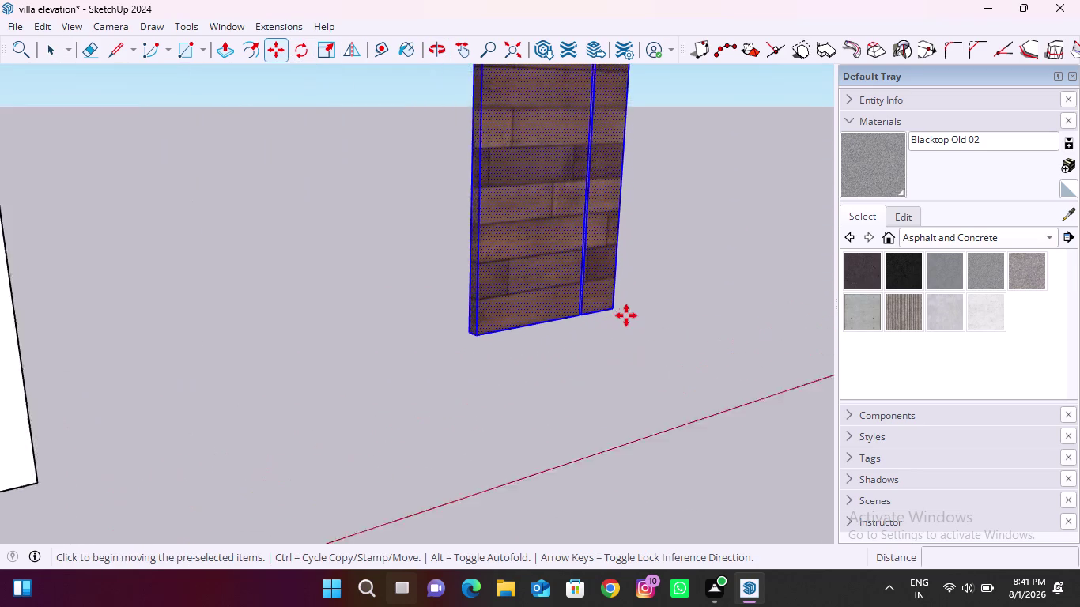
scroll(up, 3)
click(605, 302)
scroll(down, 3)
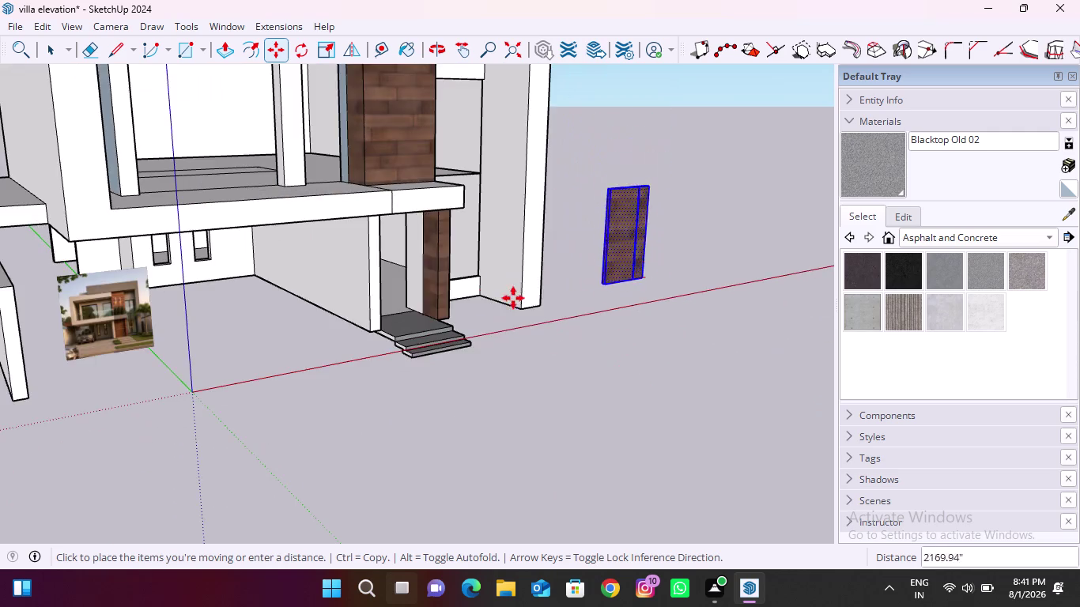
scroll(up, 3)
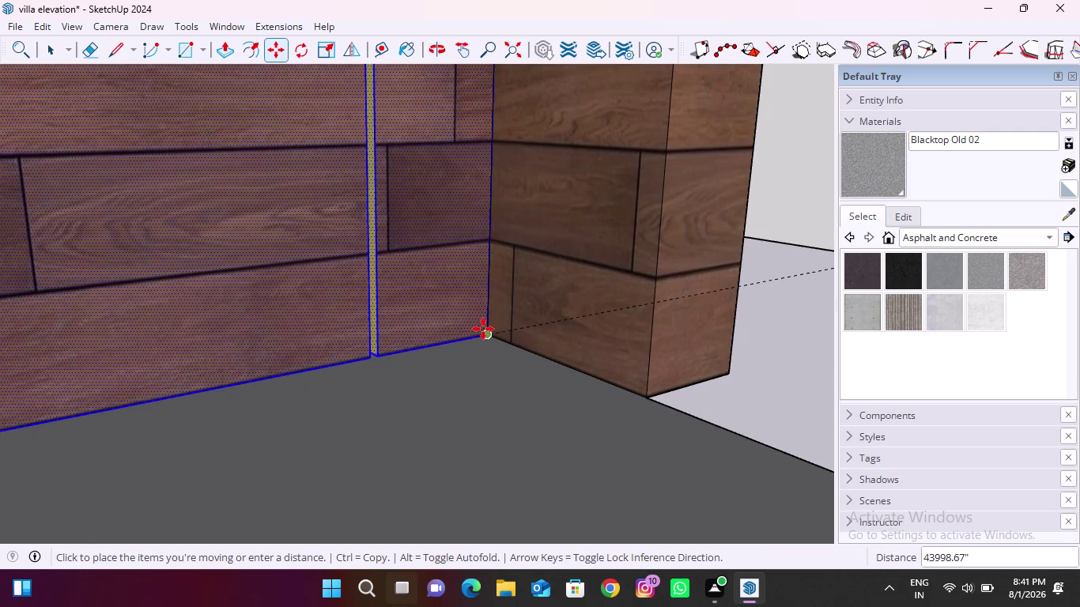
click(485, 329)
scroll(down, 3)
key(space)
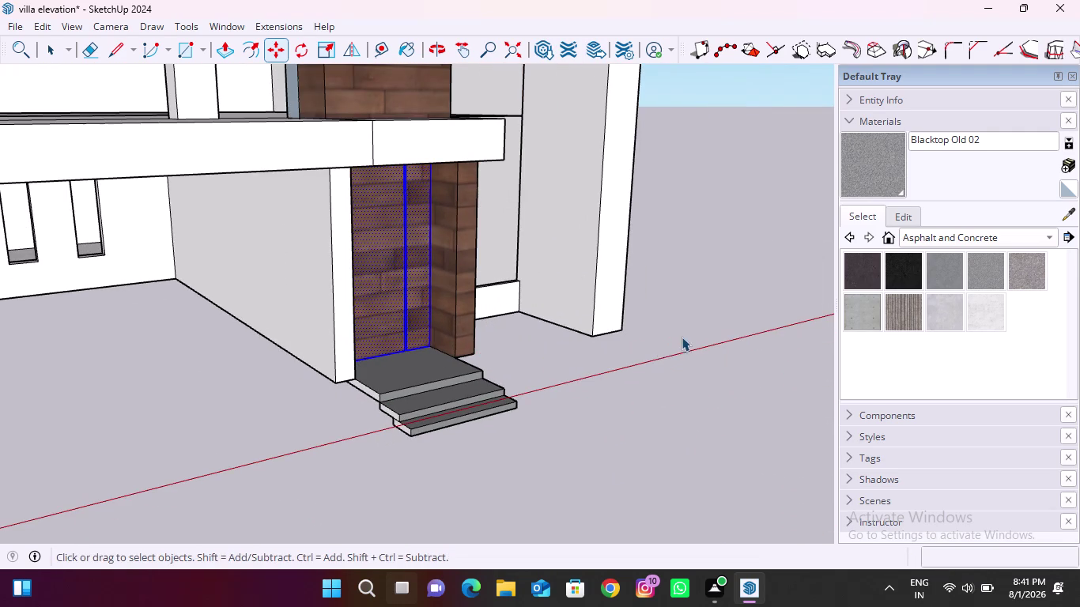
click(681, 325)
Inspect the doorway head-on and from below where the two door leaves meet.
middle_drag(393, 323, 267, 324)
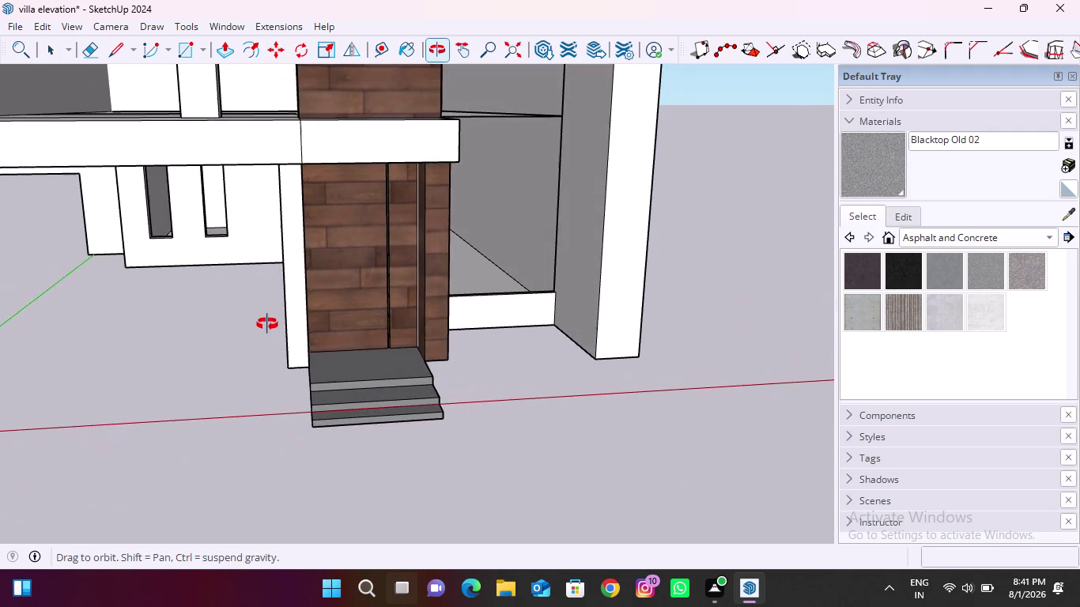
middle_drag(267, 324, 272, 324)
scroll(up, 3)
scroll(up, 3)
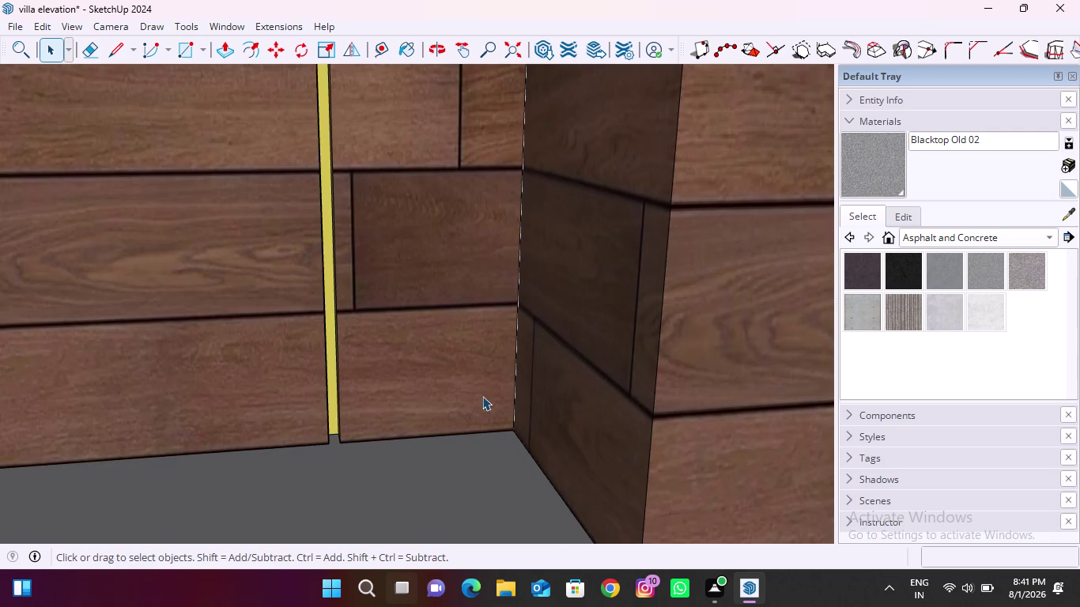
middle_drag(483, 396, 526, 201)
scroll(up, 3)
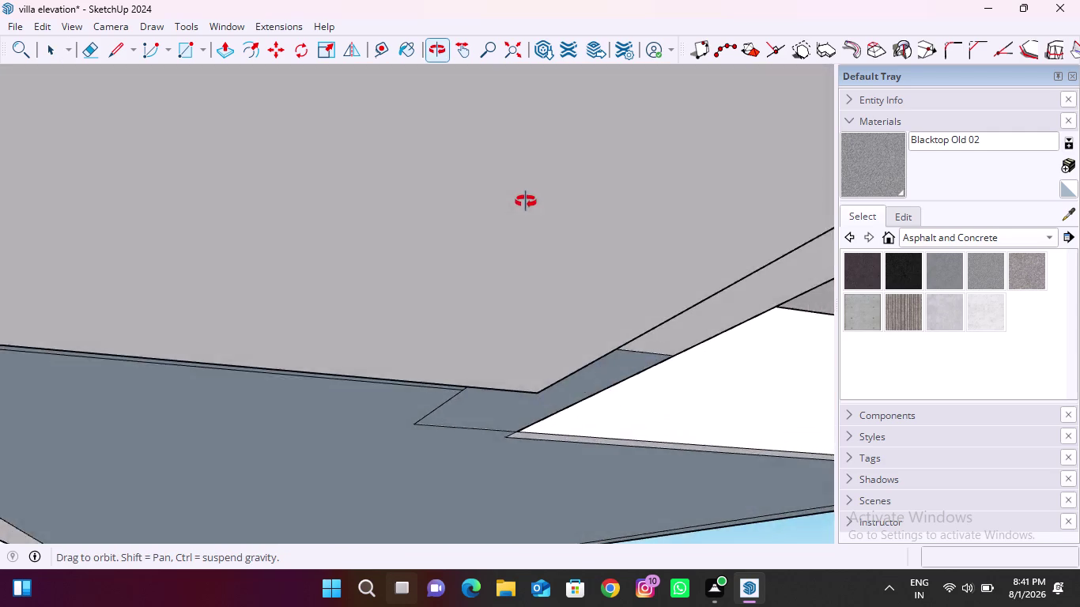
middle_drag(527, 202, 465, 309)
scroll(down, 3)
key(Escape)
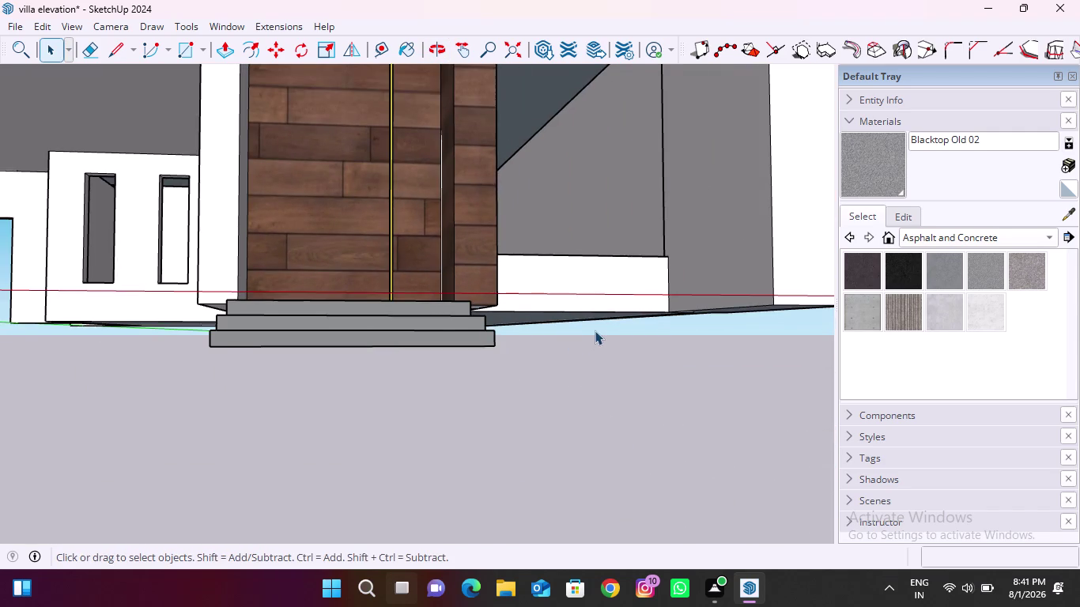
scroll(down, 3)
click(599, 336)
Orbit around the entrance steps and underside, ending on a level side view.
middle_drag(402, 308, 631, 325)
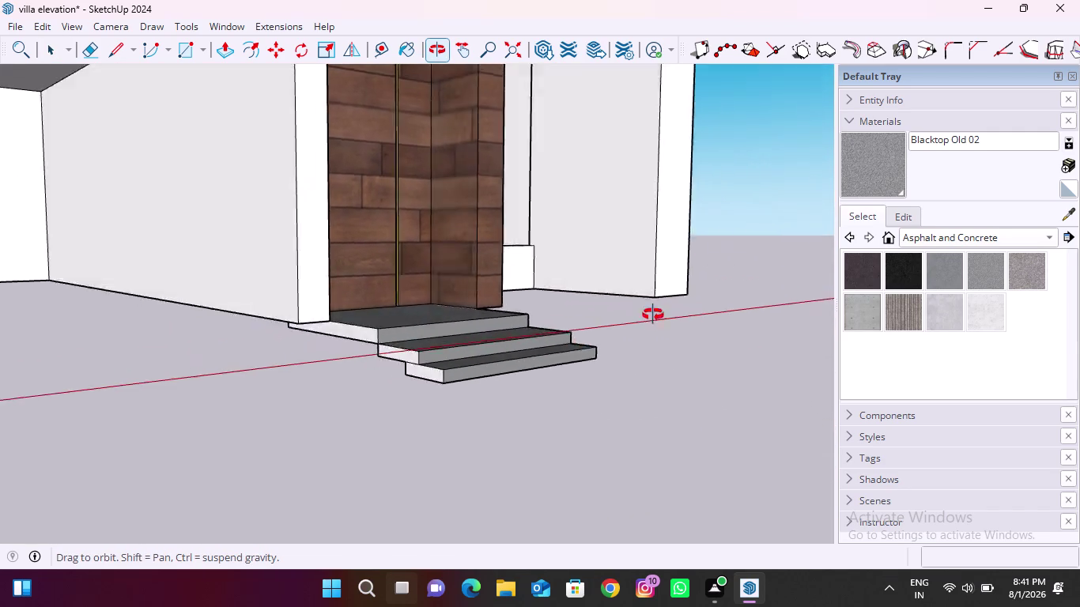
middle_drag(631, 325, 737, 273)
middle_drag(340, 422, 576, 269)
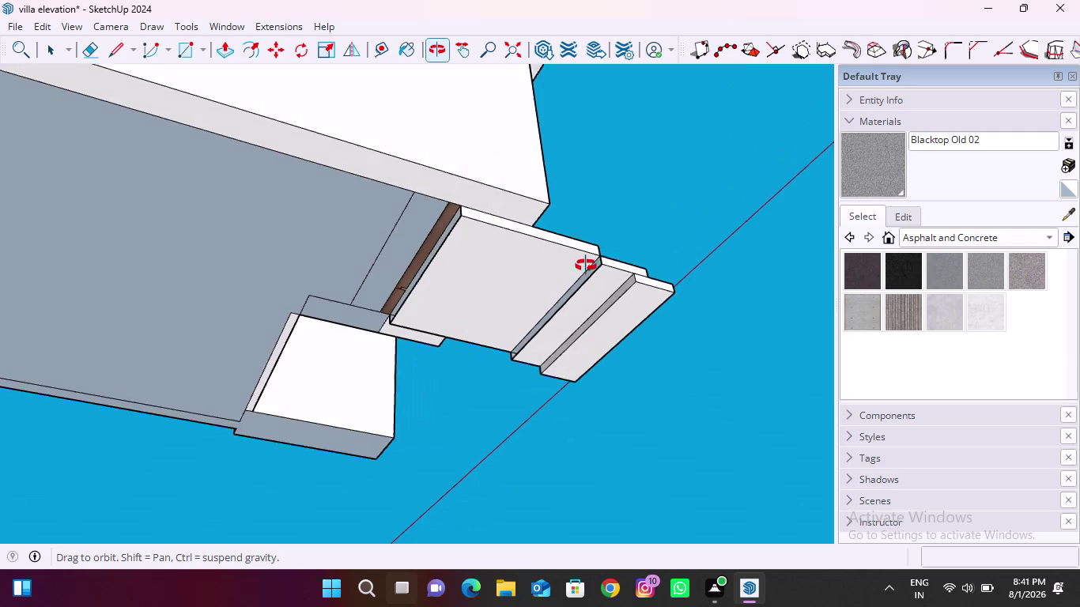
middle_drag(576, 268, 547, 333)
scroll(down, 3)
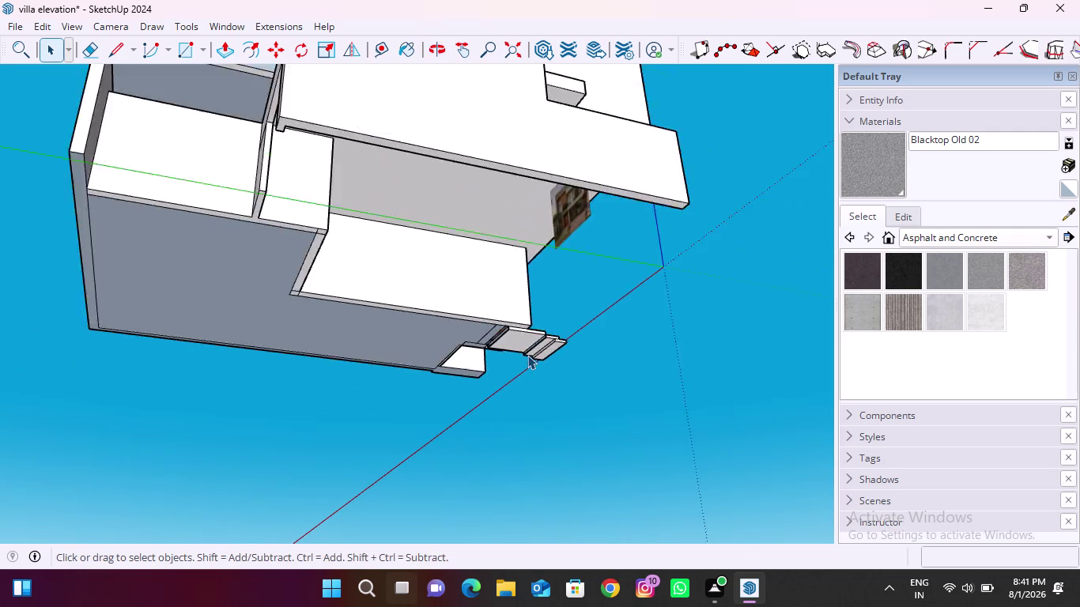
scroll(down, 3)
middle_drag(429, 331, 410, 402)
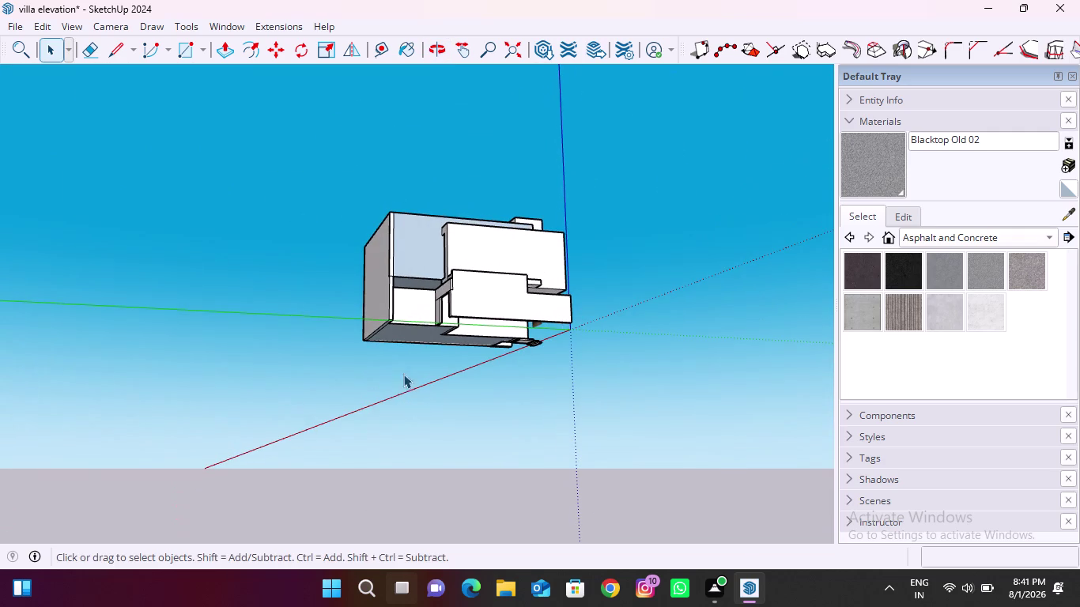
middle_drag(441, 292, 397, 347)
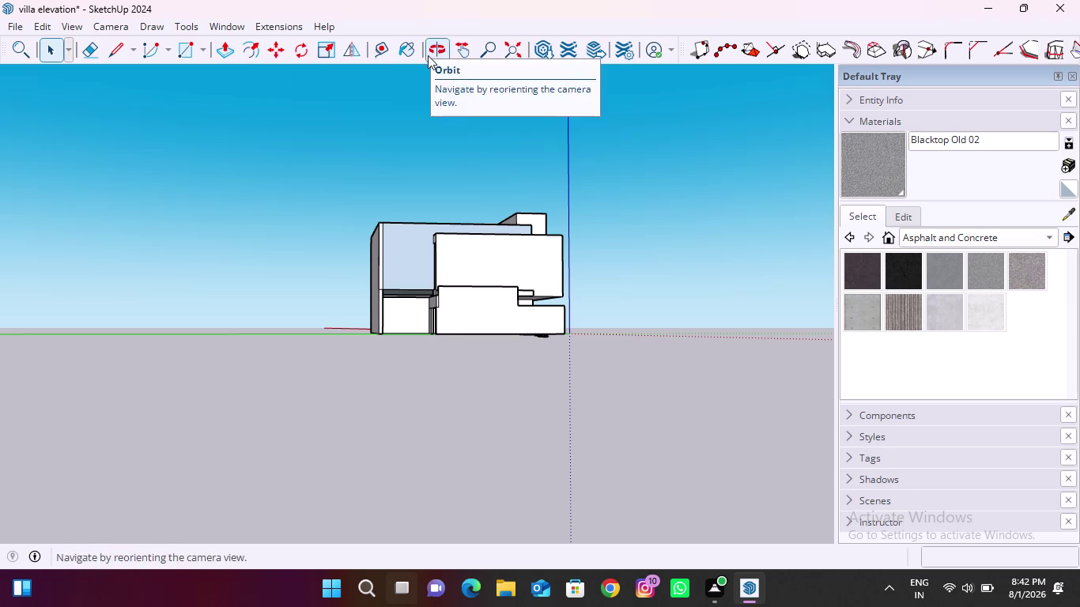
With Tape Measure, place a guide line from a villa corner along its base.
click(381, 54)
scroll(up, 3)
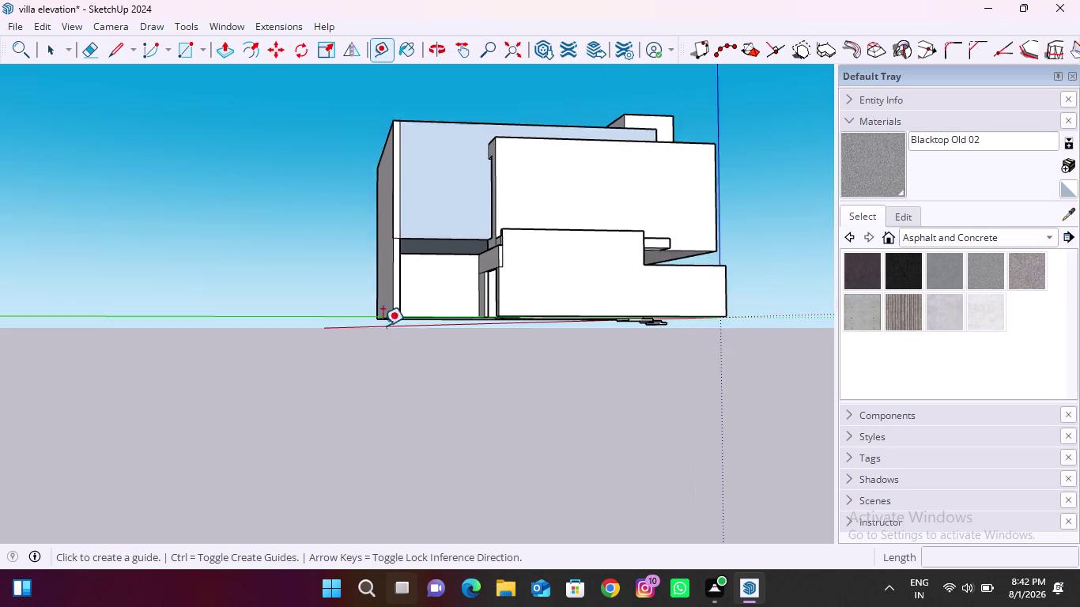
scroll(up, 3)
middle_drag(400, 306, 632, 403)
scroll(up, 3)
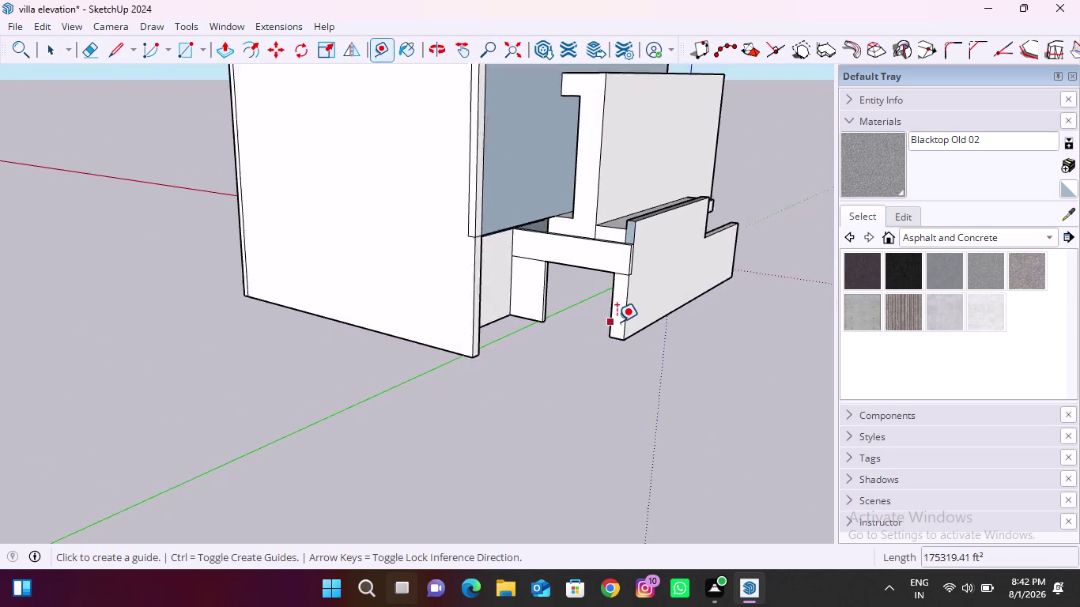
scroll(up, 3)
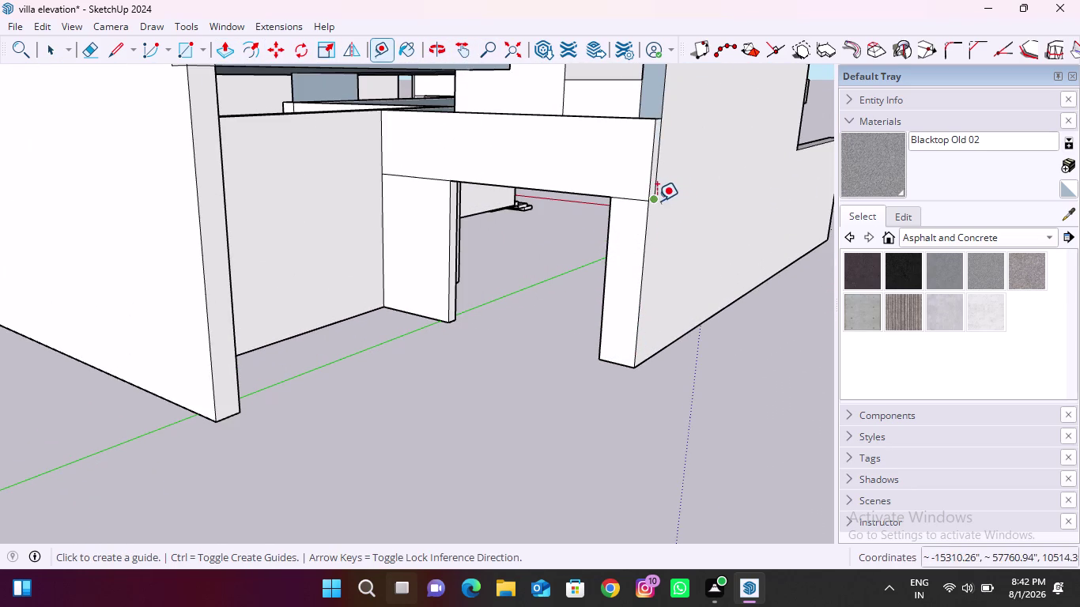
click(656, 201)
key(Escape)
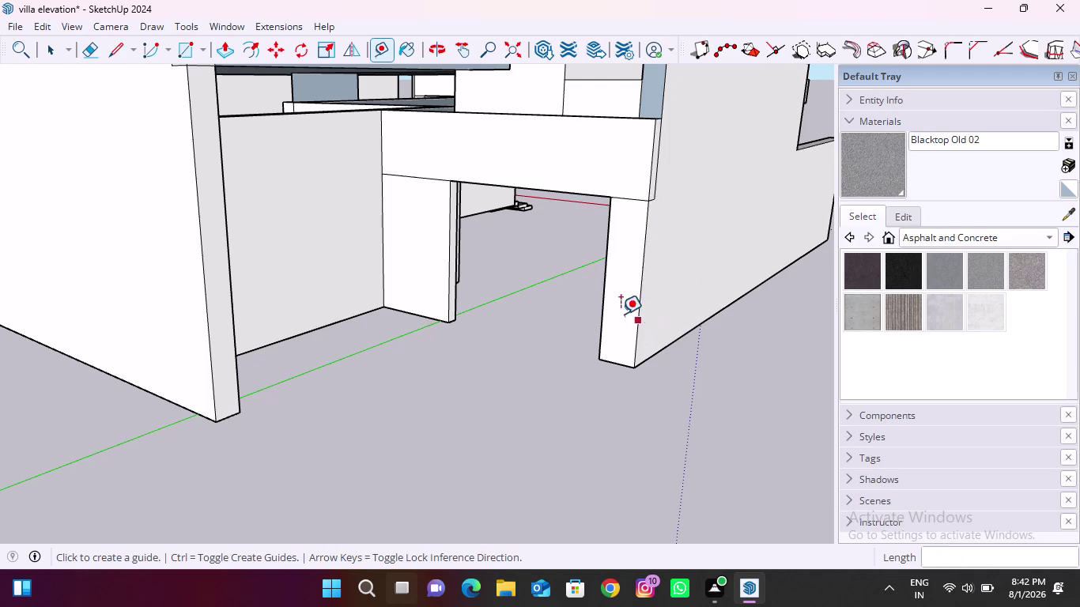
scroll(down, 3)
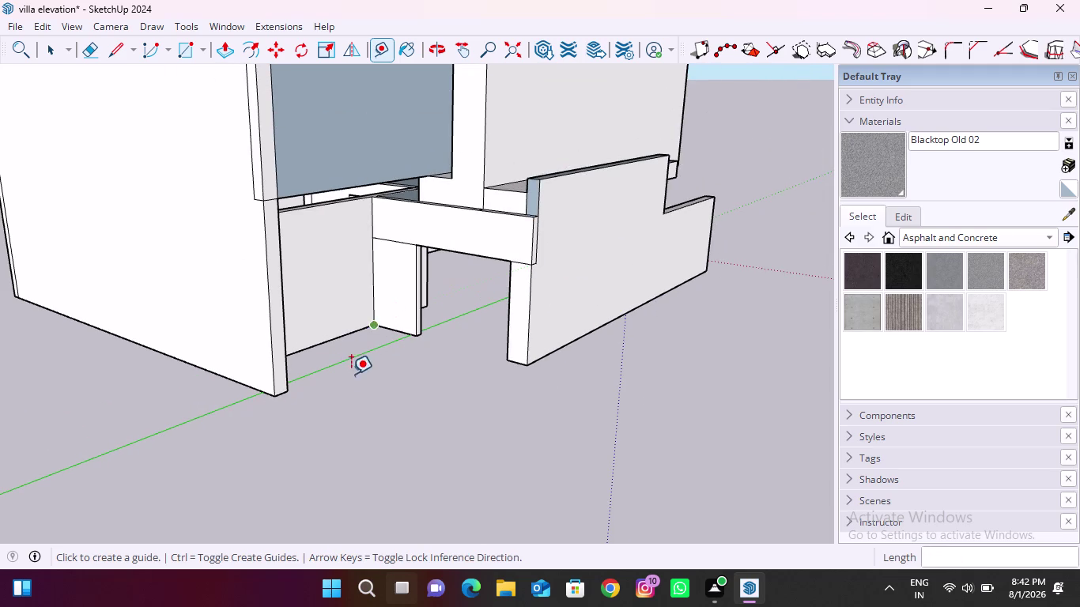
scroll(down, 3)
scroll(down, 3)
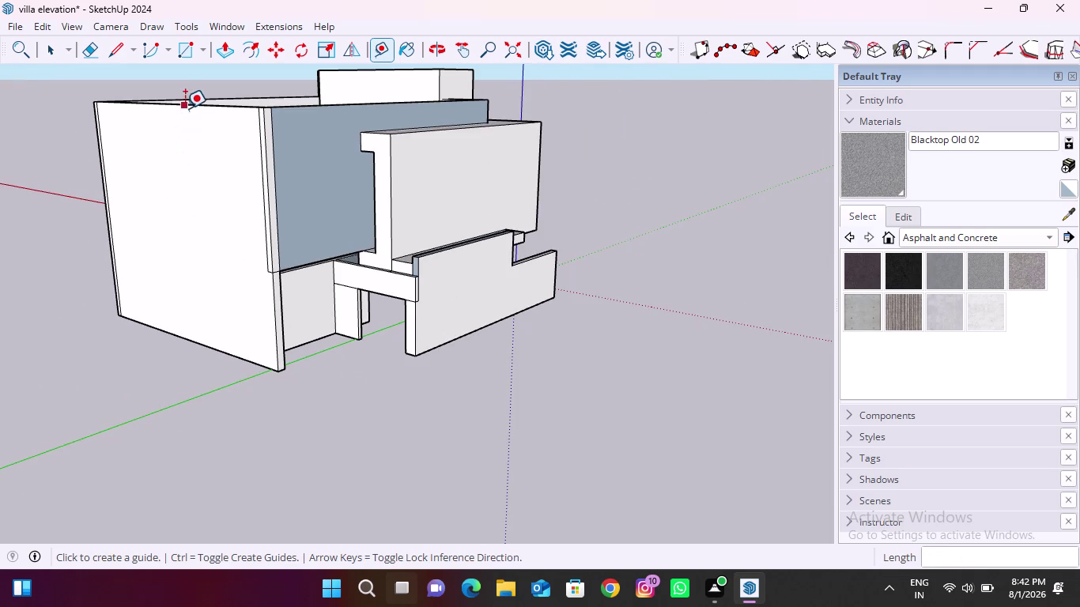
click(185, 108)
click(256, 362)
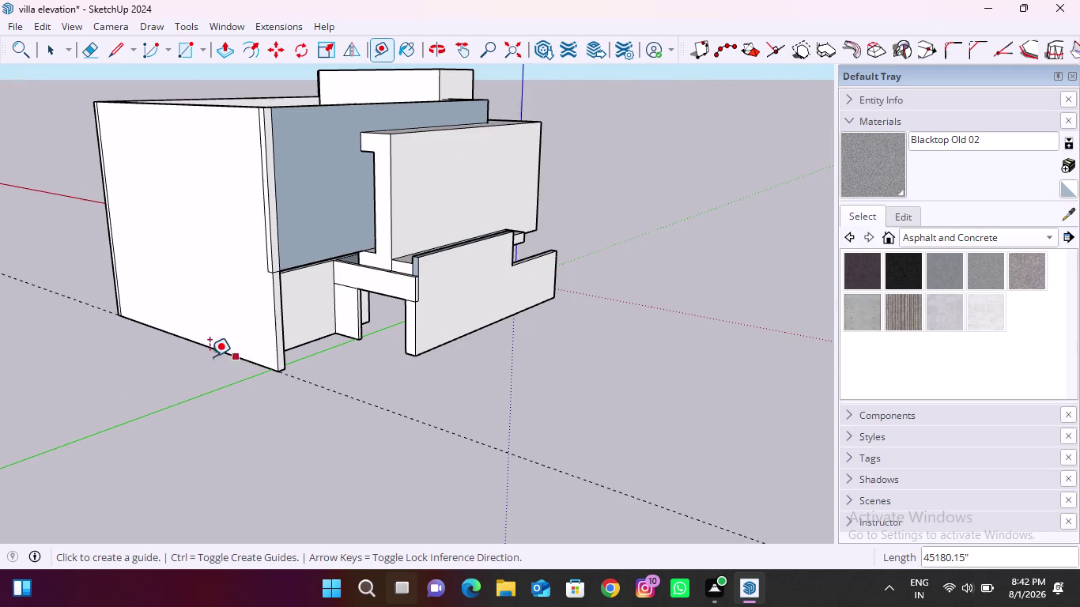
Add a guide from the low front wall's top edge down across the ground.
middle_drag(471, 303, 276, 317)
scroll(up, 3)
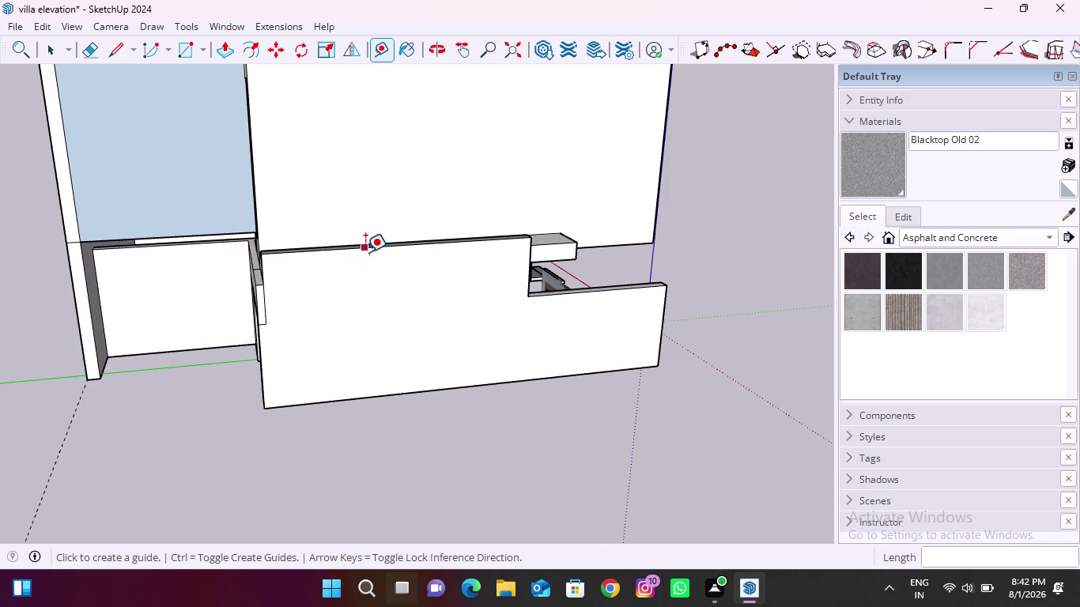
click(366, 252)
click(359, 399)
scroll(down, 3)
middle_drag(516, 365, 138, 380)
middle_drag(456, 313, 260, 337)
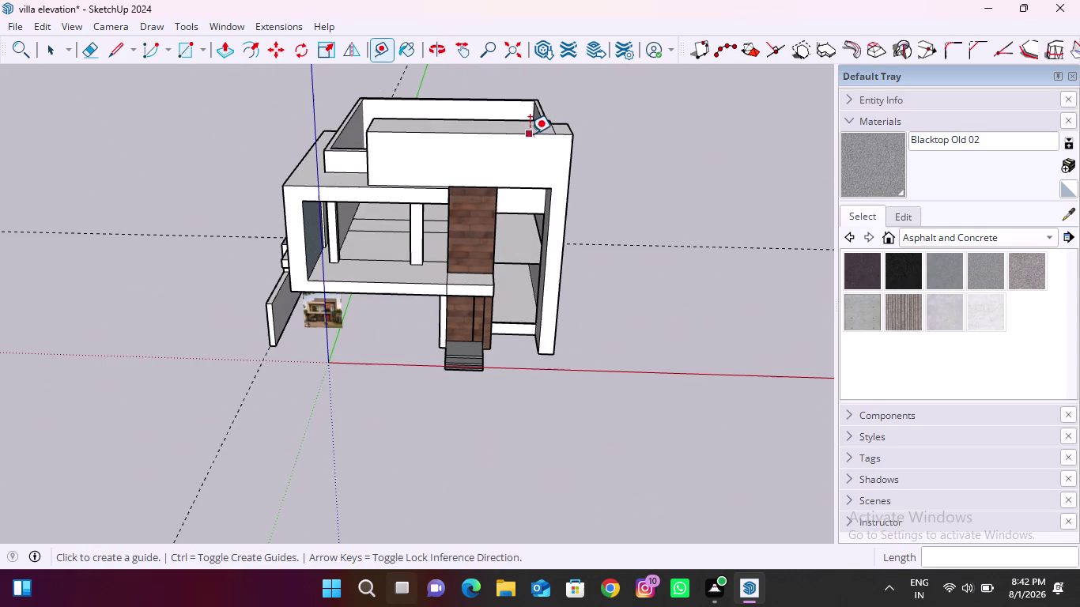
Add guides from the facade's top corner to its base and on the rear wall.
click(531, 134)
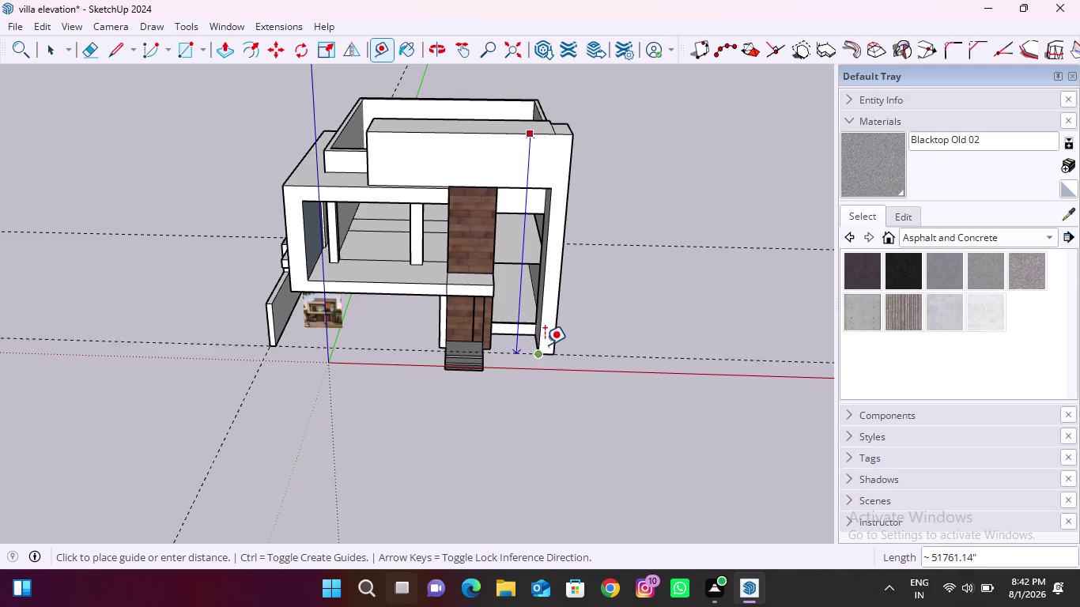
click(548, 352)
middle_drag(577, 345, 553, 347)
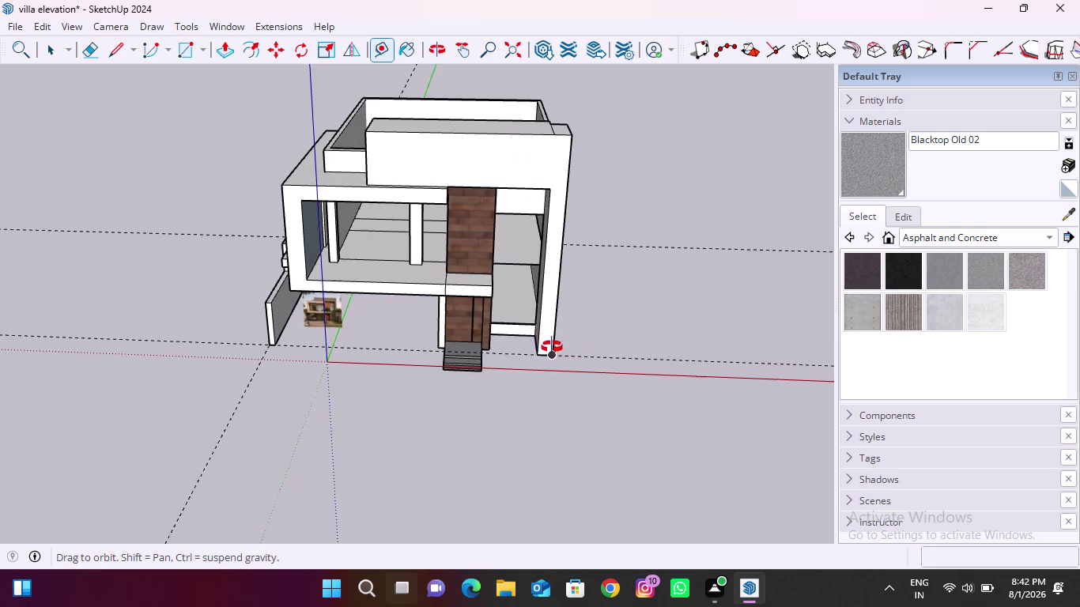
middle_drag(554, 347, 79, 329)
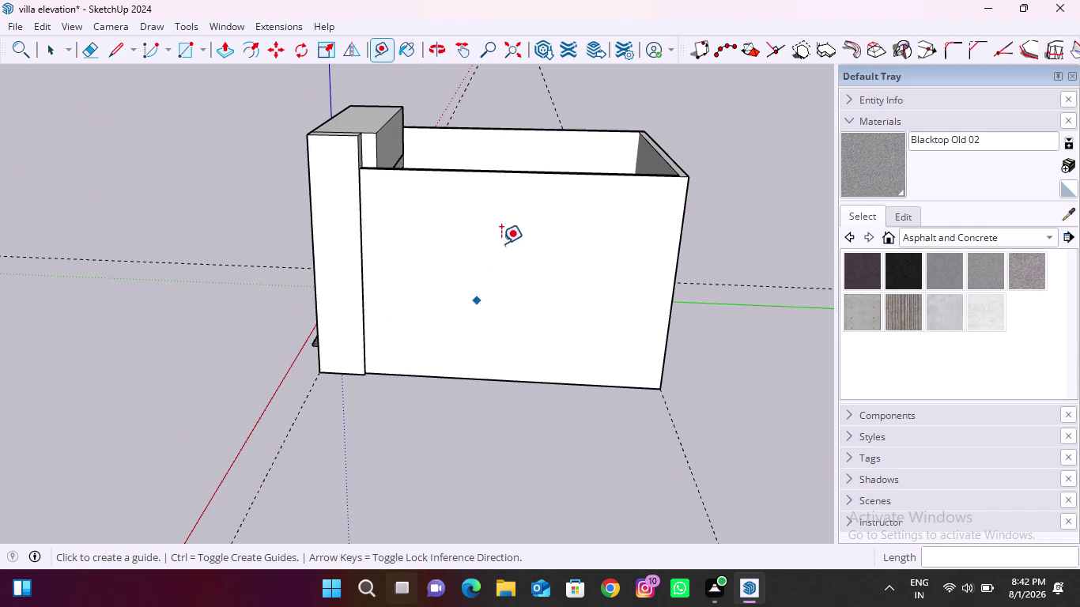
click(332, 137)
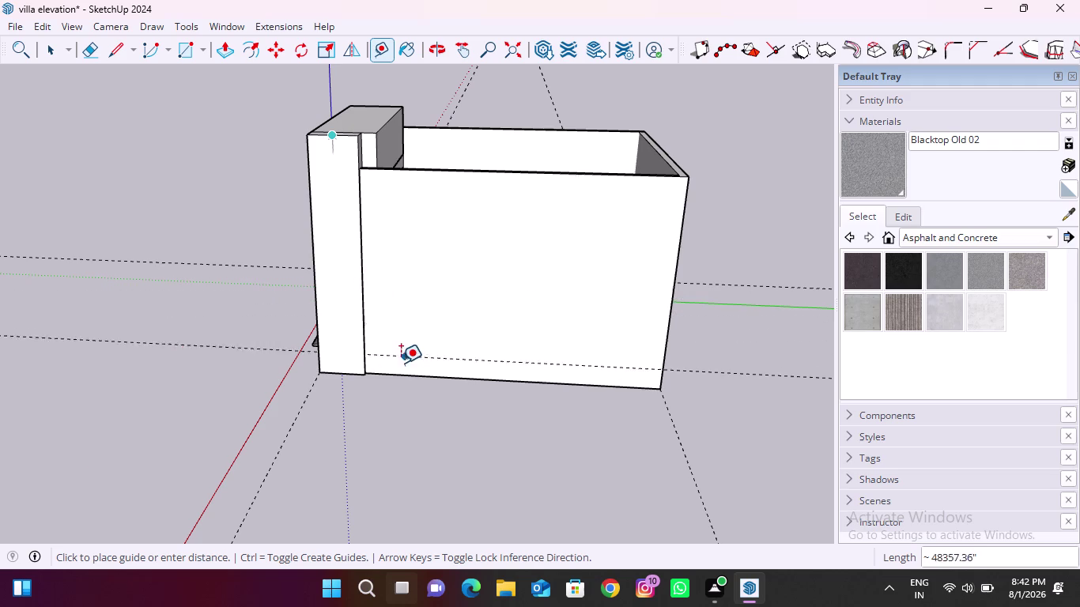
click(340, 371)
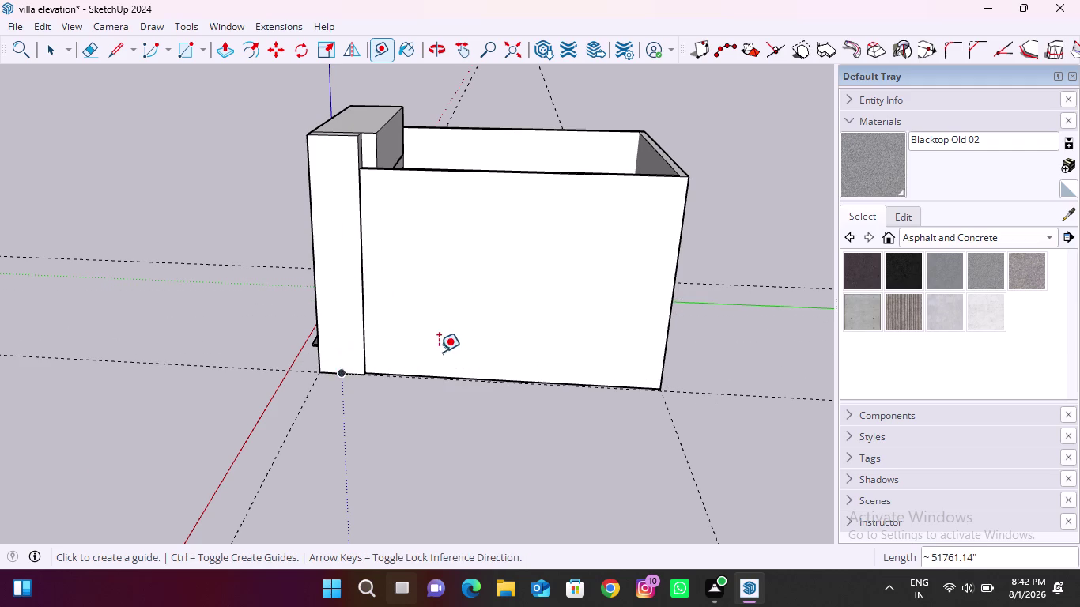
scroll(down, 3)
Orbit to the villa front with Tape Measure active, cancelling a stray ground guide.
middle_drag(380, 425, 680, 127)
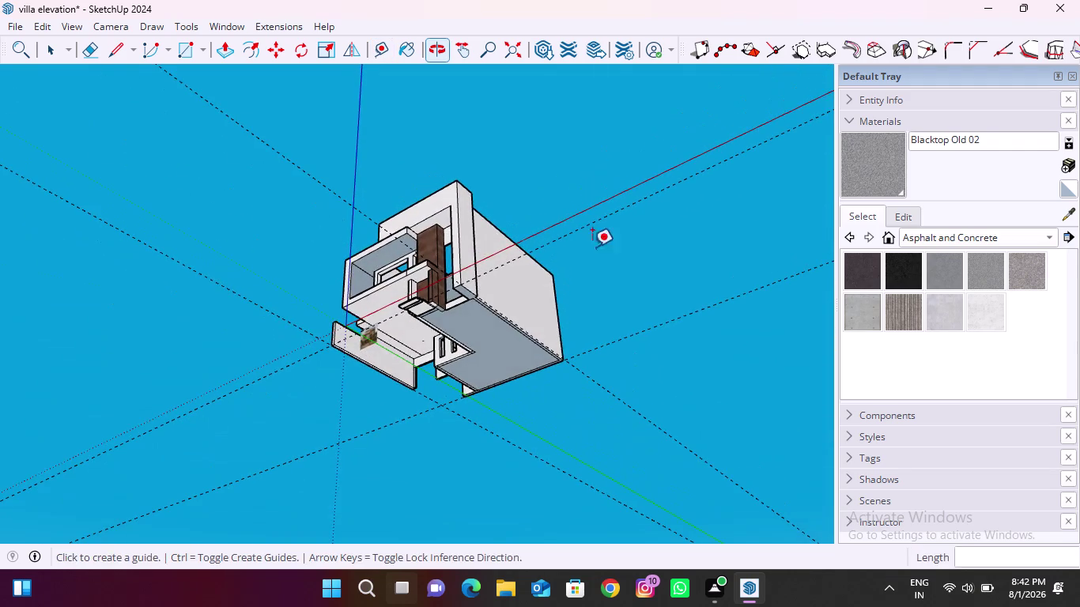
middle_drag(395, 359, 629, 425)
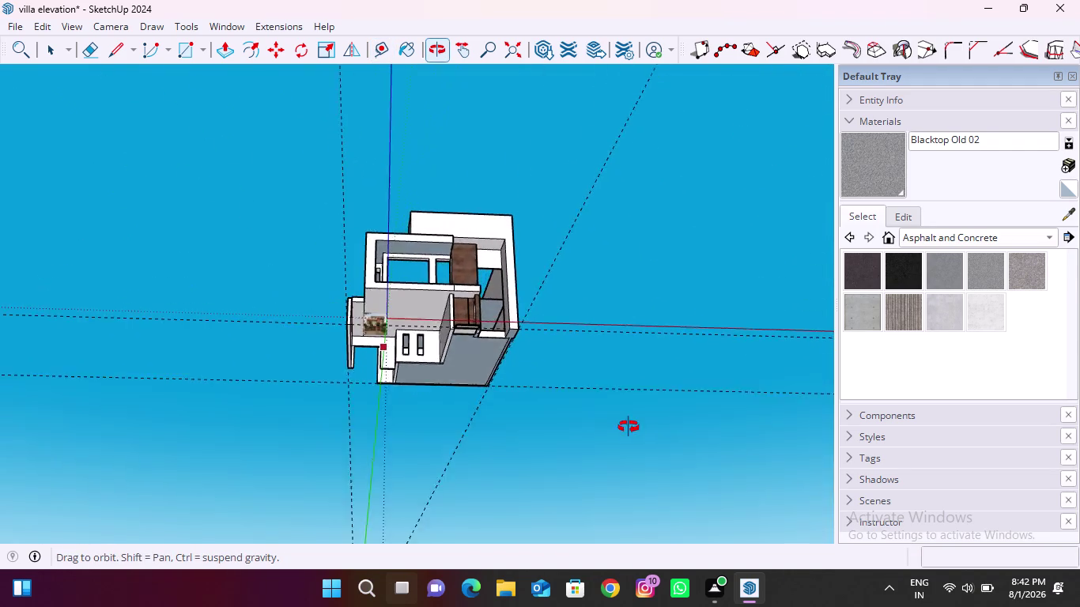
middle_drag(629, 425, 732, 606)
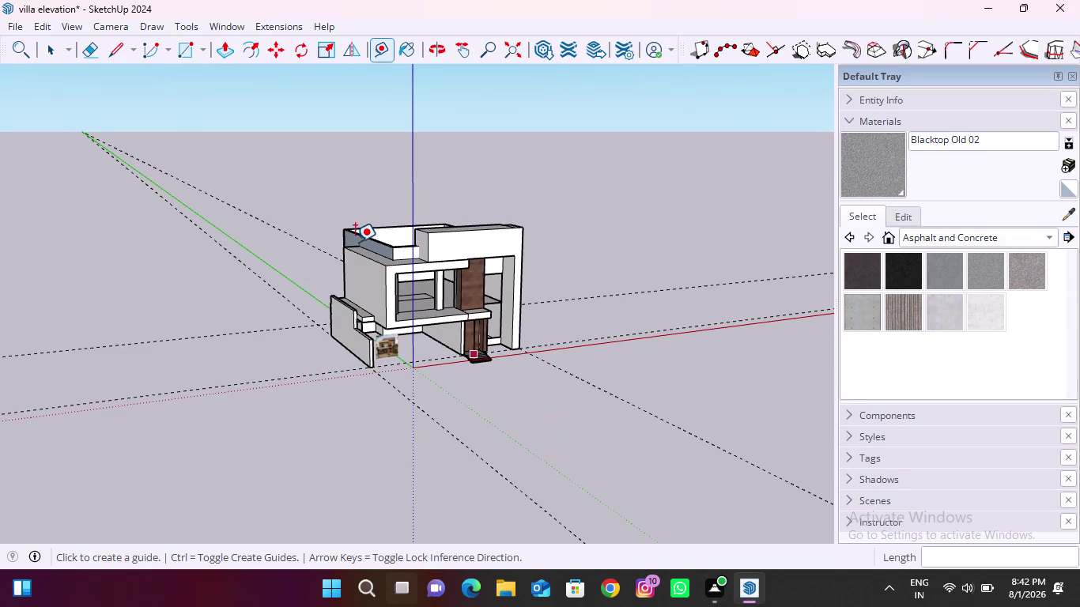
click(381, 48)
scroll(up, 3)
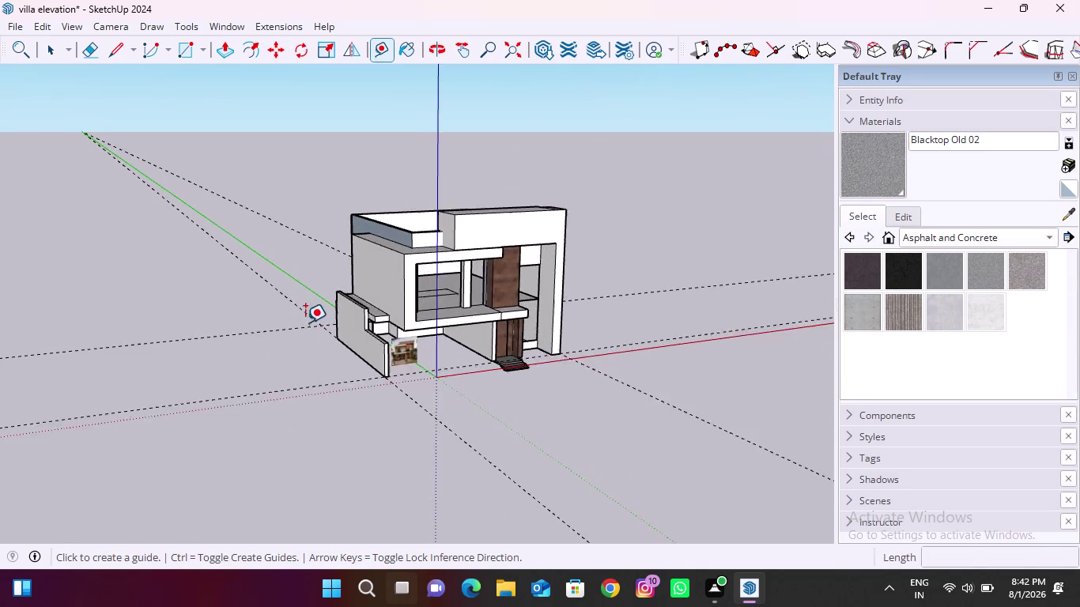
scroll(up, 3)
click(349, 330)
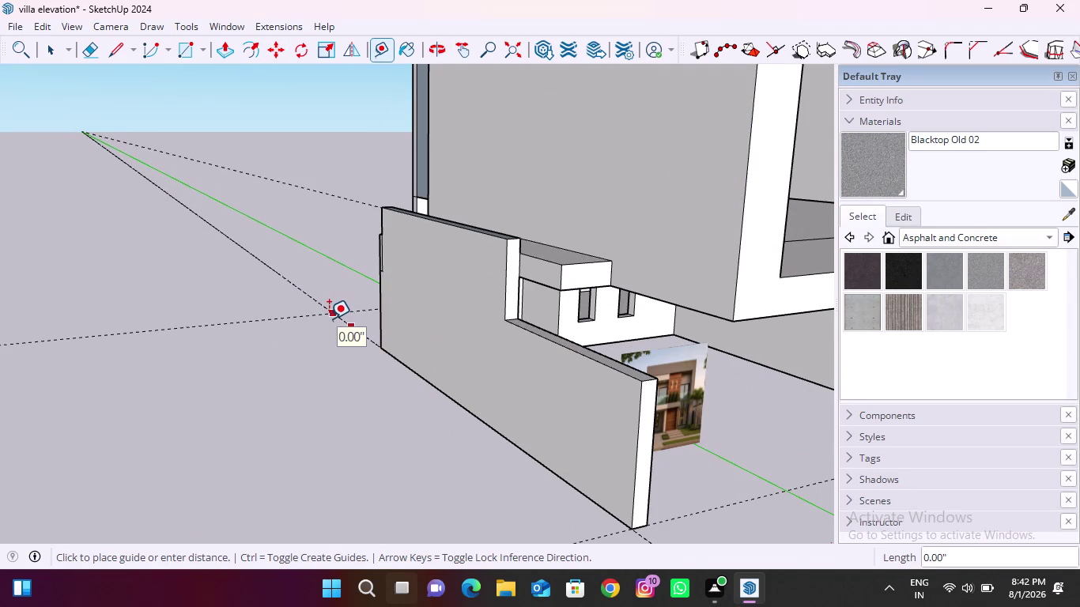
key(Escape)
Place guides from the low wall's base edge across the ground and at its far end.
middle_drag(321, 327, 776, 430)
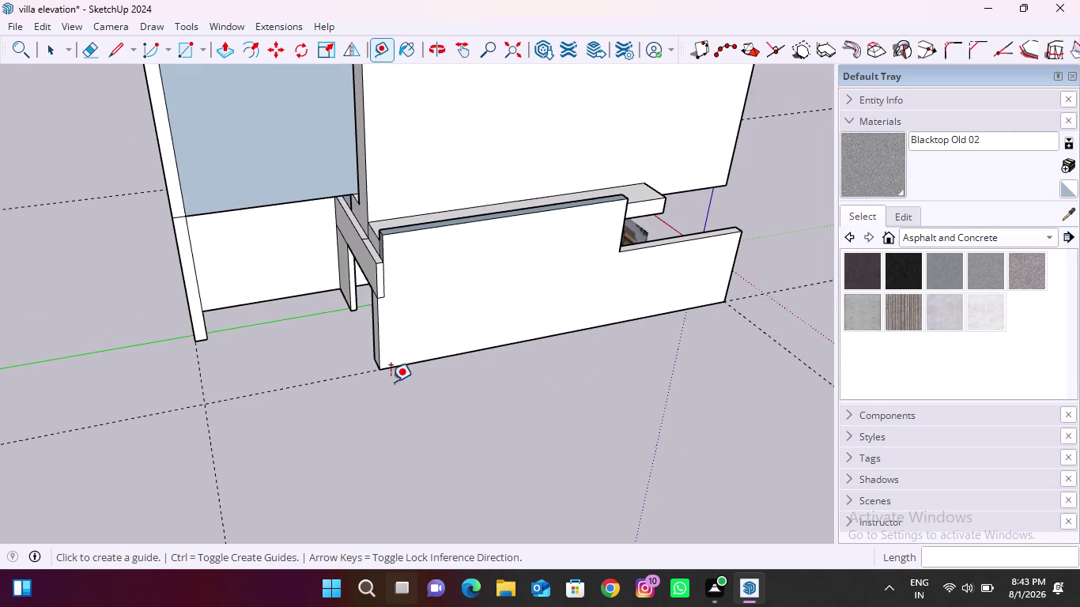
click(734, 274)
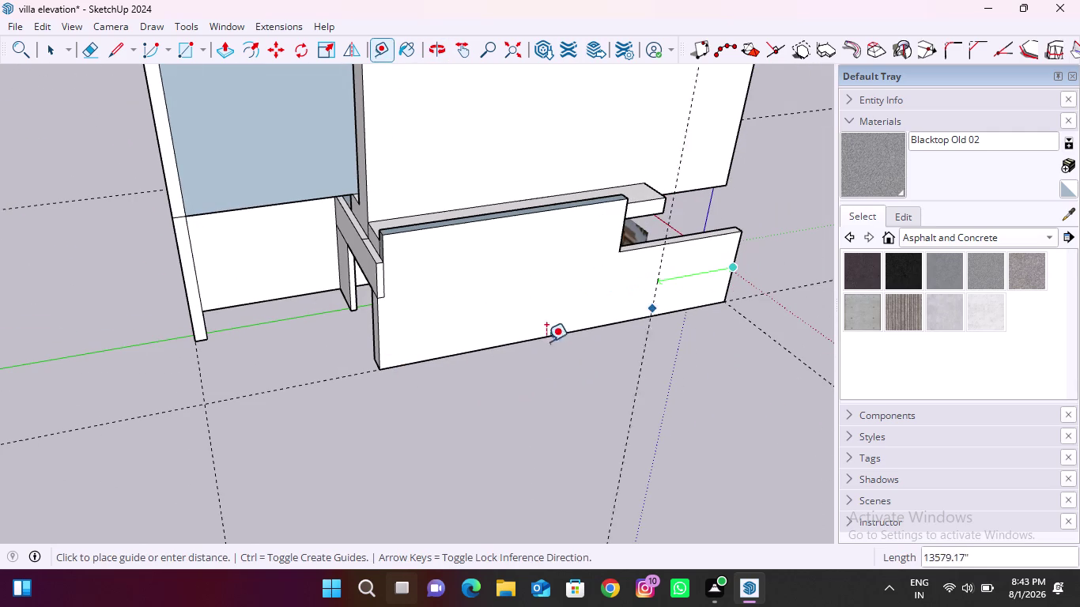
click(201, 409)
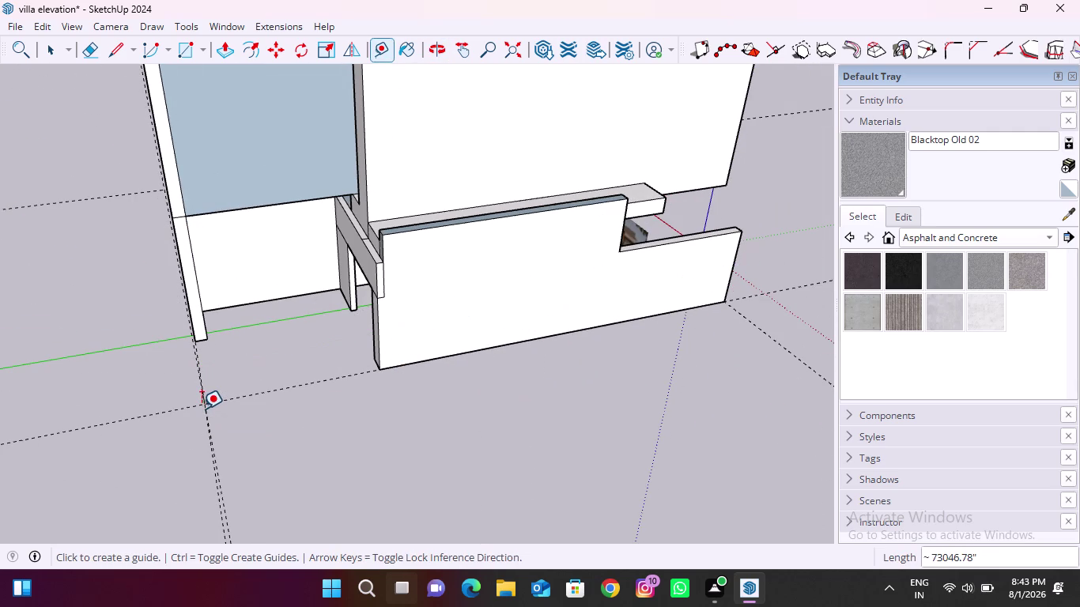
middle_drag(334, 403, 237, 410)
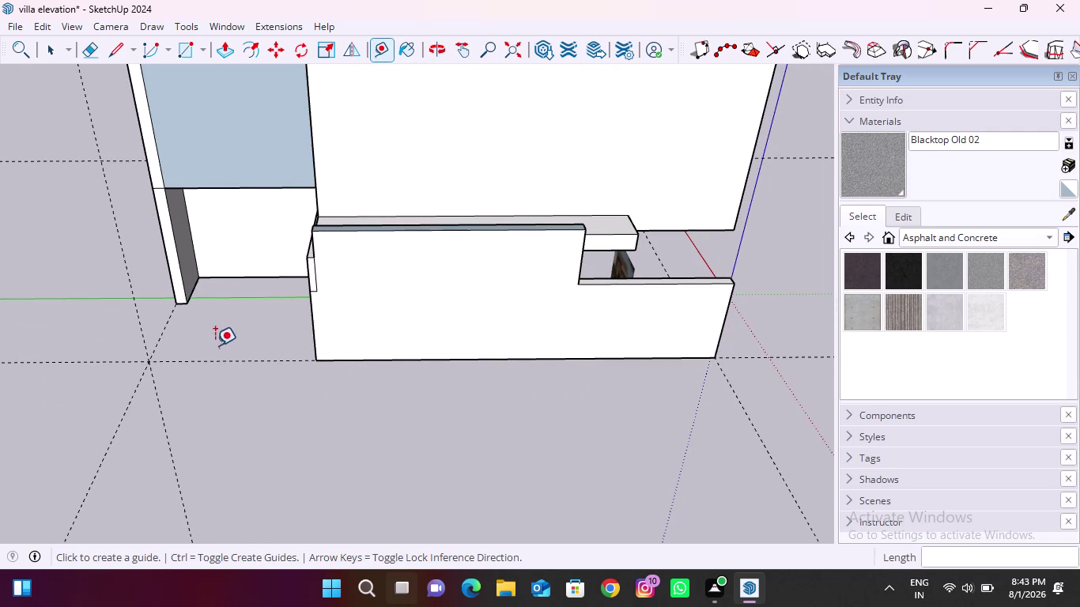
click(312, 318)
scroll(down, 3)
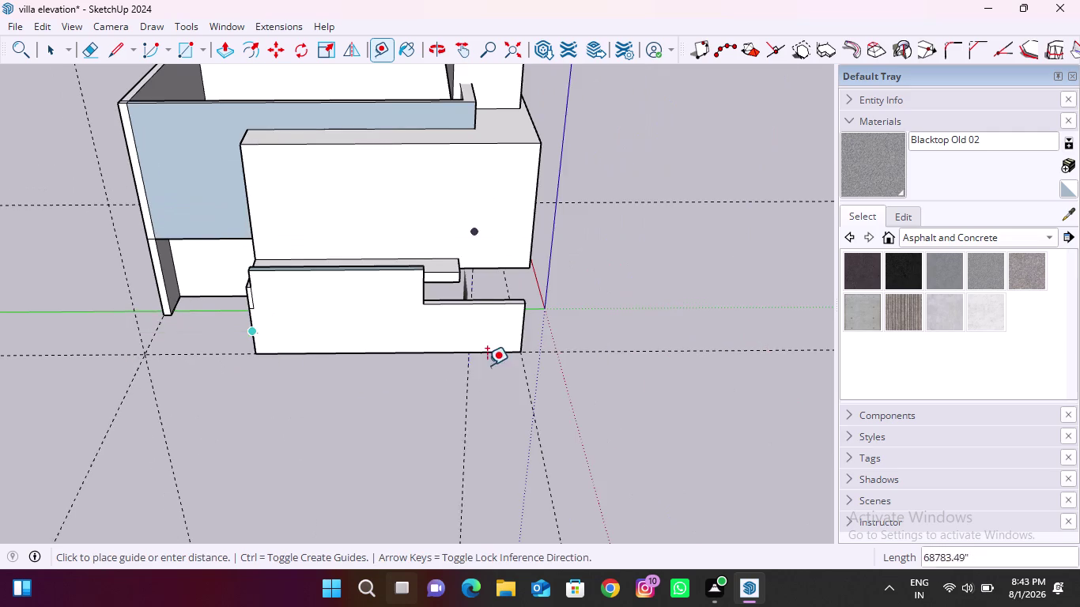
middle_drag(487, 366, 180, 365)
scroll(up, 3)
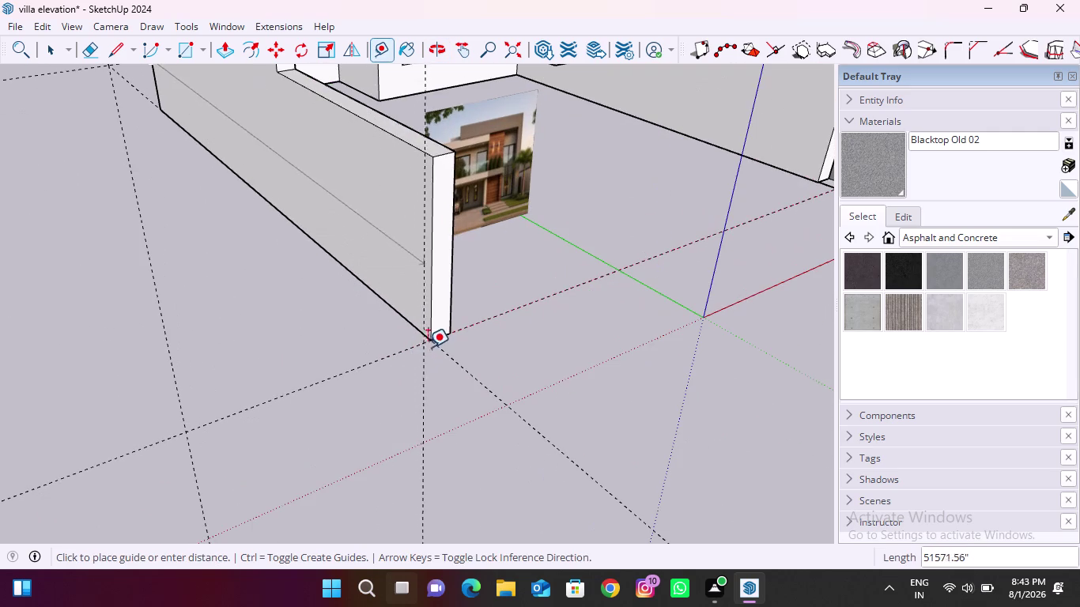
click(432, 342)
Start guides from the front wall's corners, cancelling one in progress.
scroll(down, 3)
middle_drag(390, 343, 264, 344)
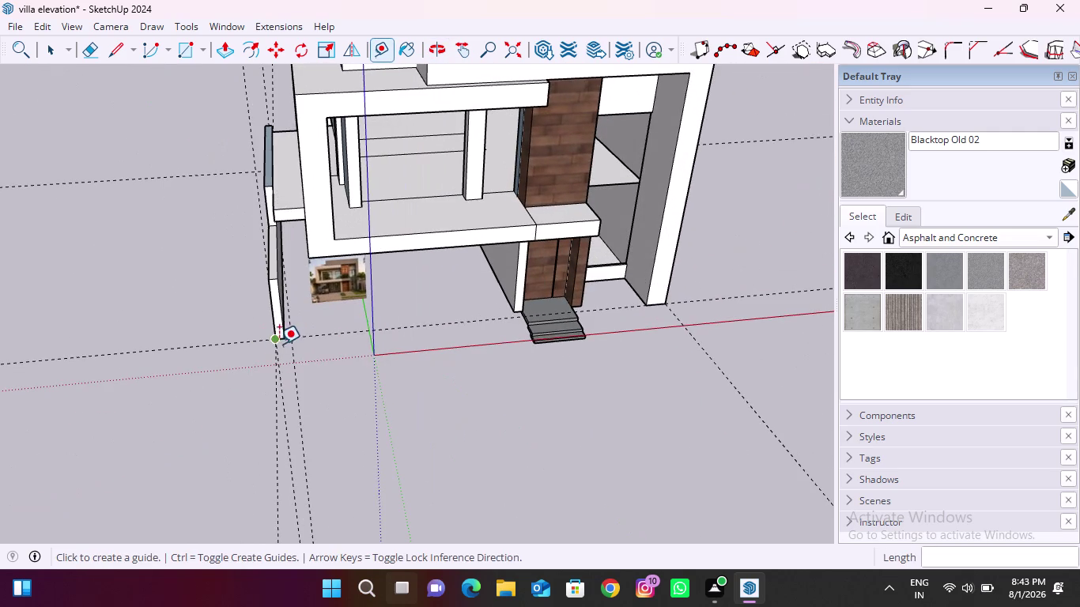
scroll(up, 3)
click(271, 306)
scroll(down, 3)
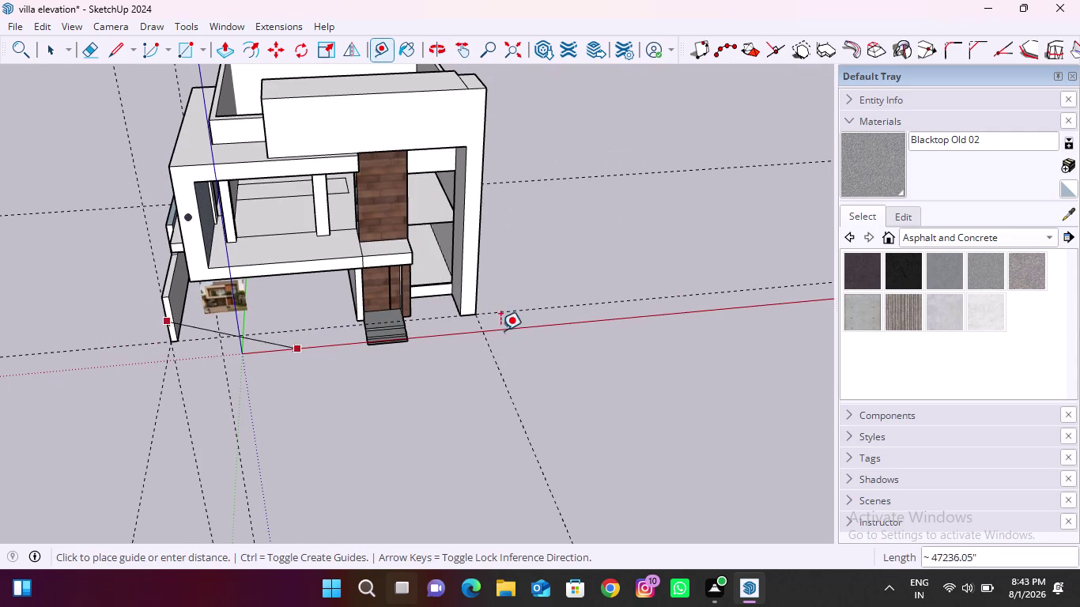
key(Escape)
scroll(up, 3)
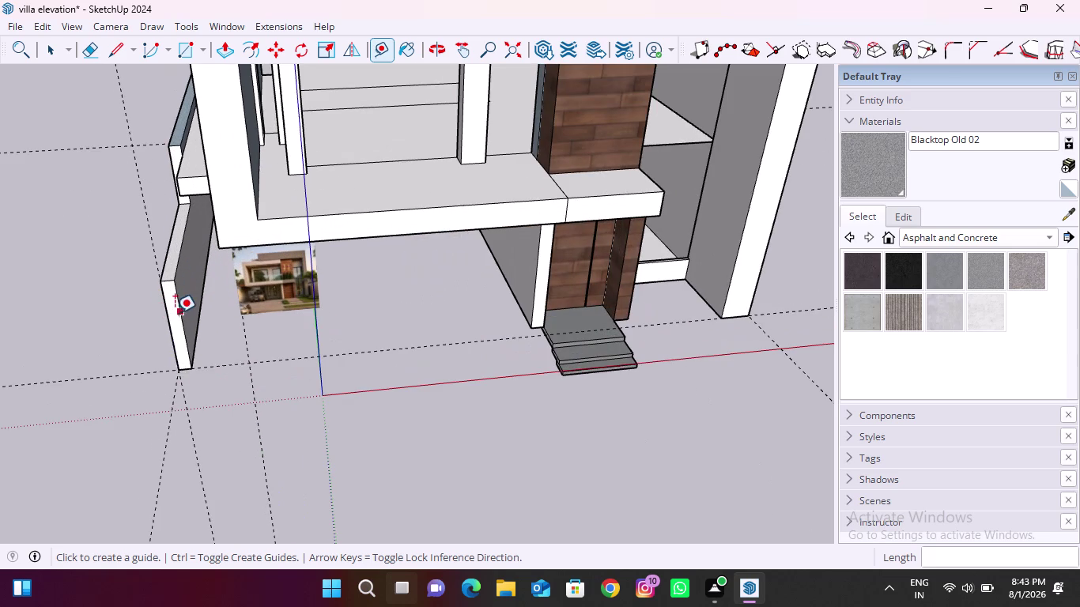
click(168, 317)
scroll(down, 3)
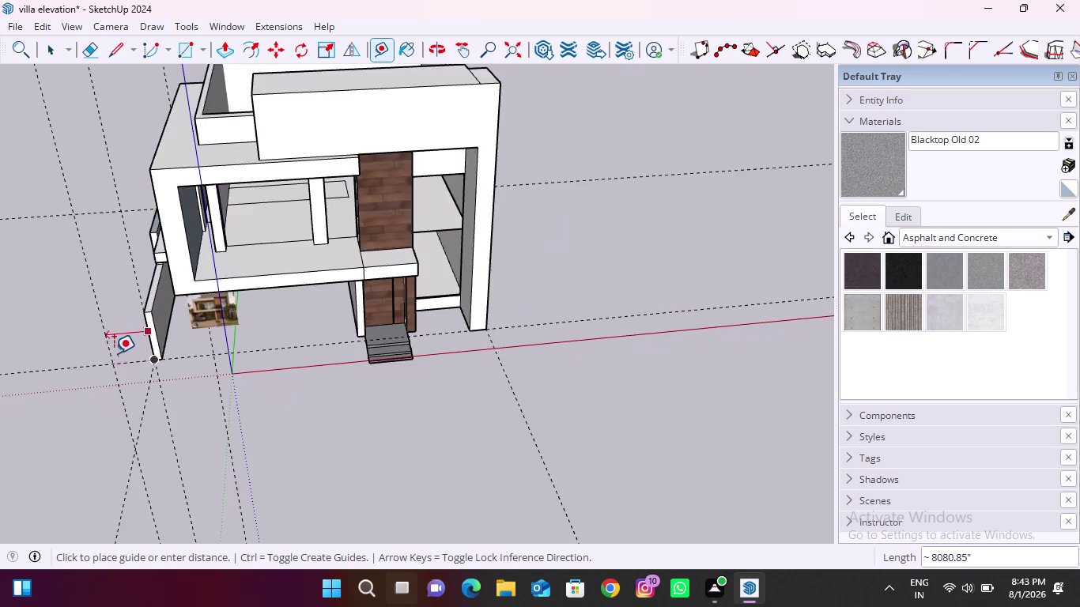
scroll(down, 3)
scroll(up, 3)
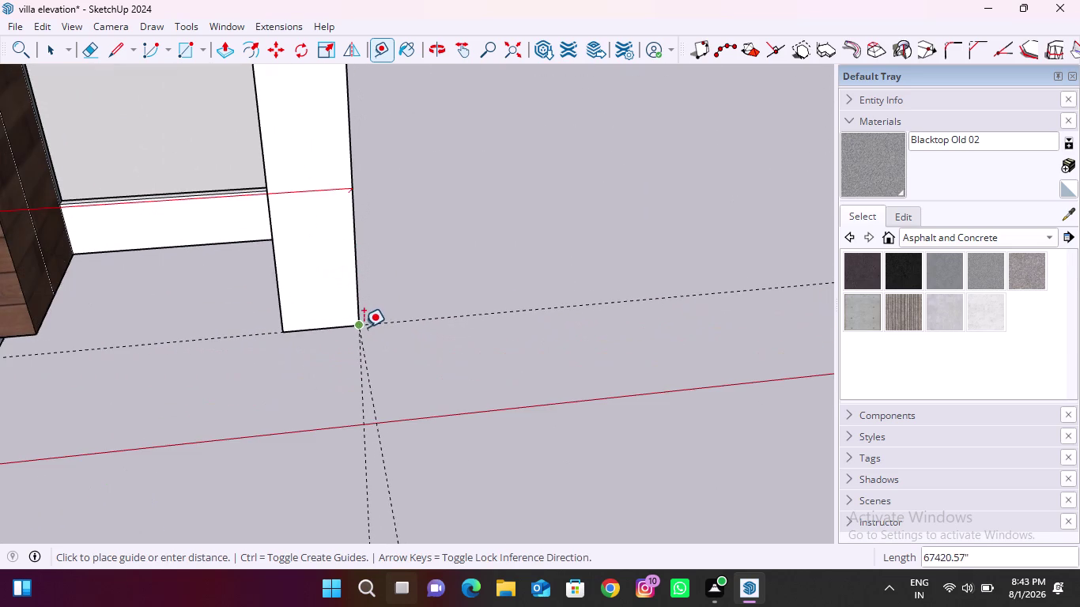
Place a guide at the pillar corner, then start and cancel one at the side wall.
click(362, 324)
scroll(down, 3)
middle_drag(503, 353, 166, 359)
scroll(down, 3)
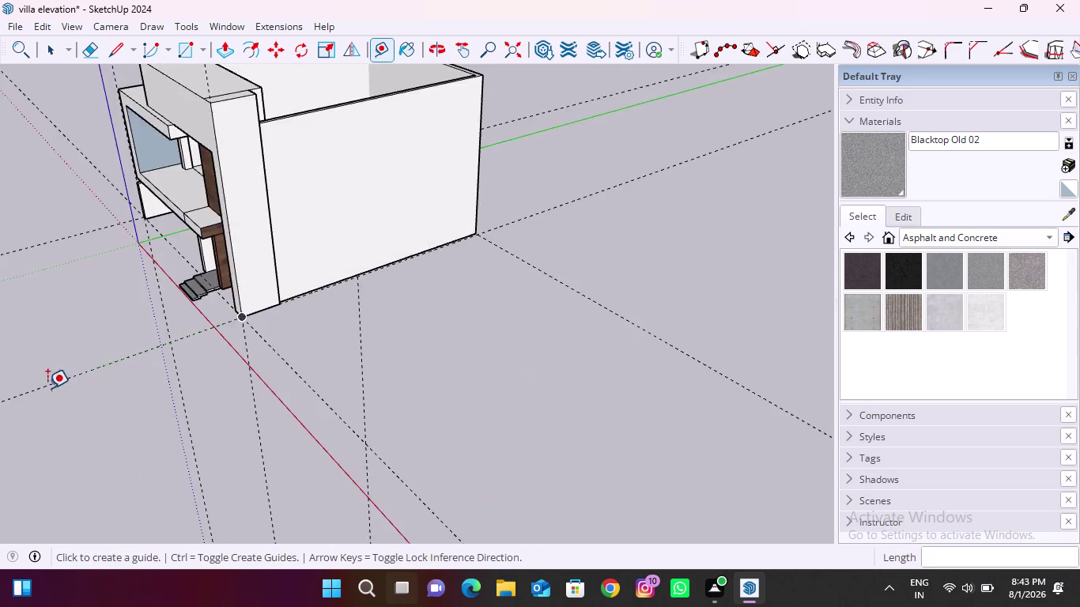
scroll(down, 3)
scroll(up, 3)
middle_drag(390, 273, 203, 320)
scroll(up, 3)
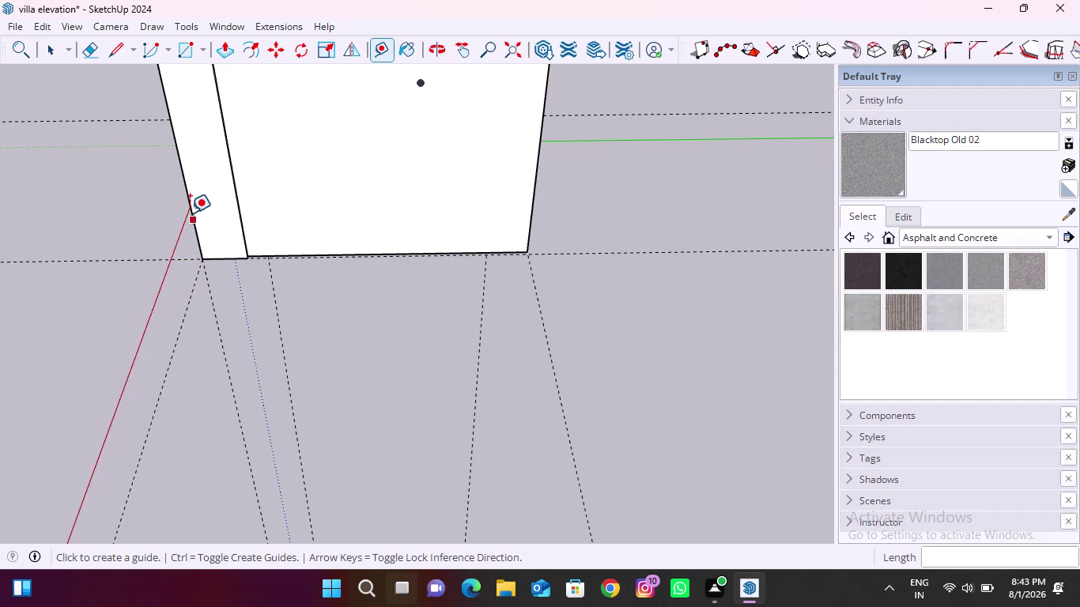
click(190, 212)
scroll(down, 3)
scroll(up, 3)
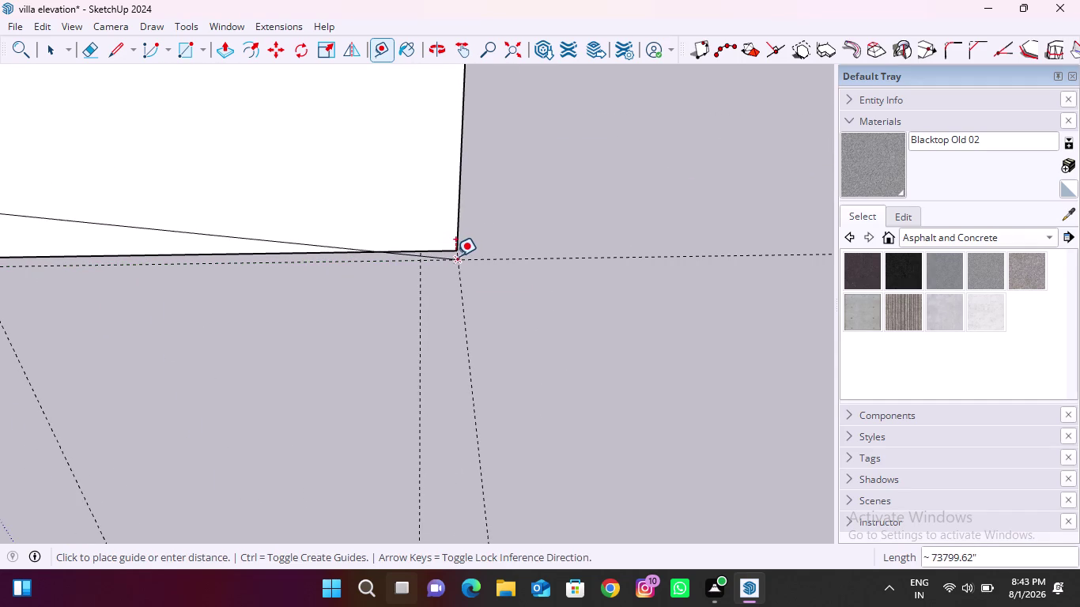
key(Escape)
Add a guide from the side wall's edge to its base corner.
scroll(down, 3)
middle_drag(508, 287, 130, 303)
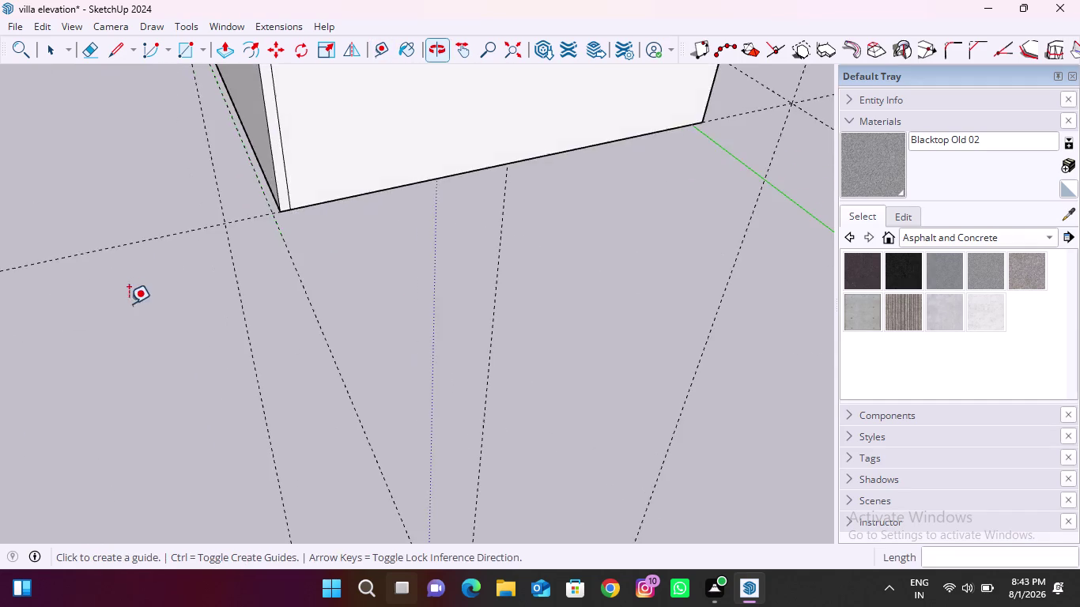
scroll(down, 3)
scroll(up, 3)
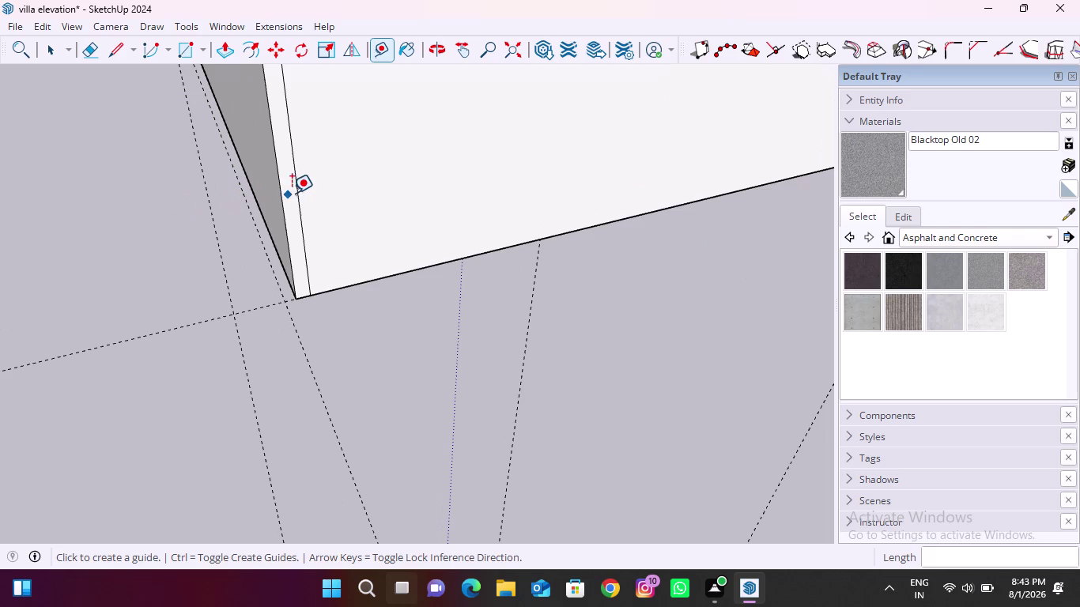
click(295, 192)
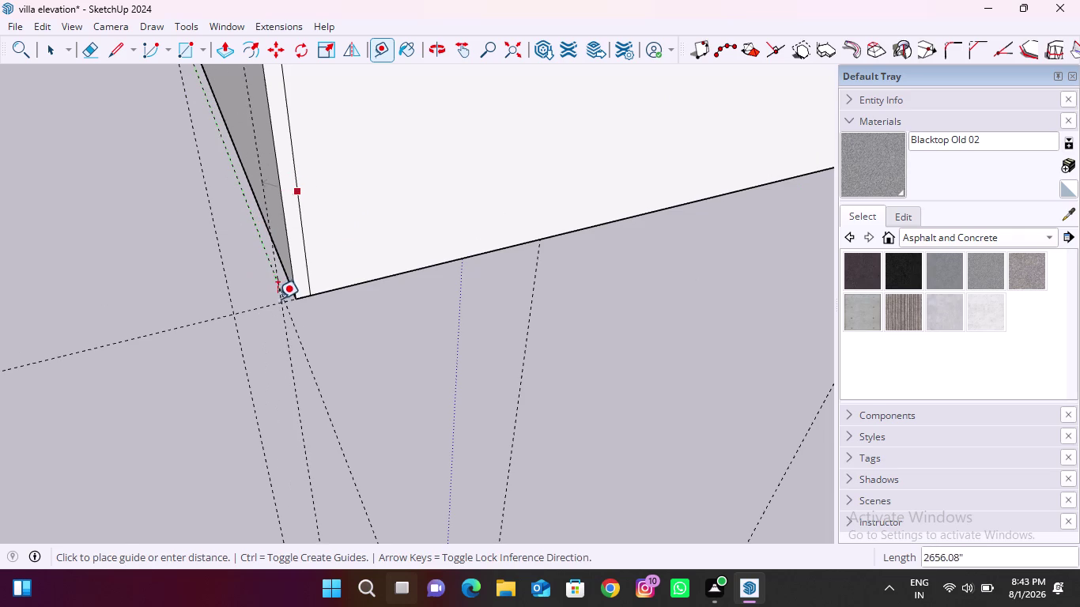
click(279, 300)
scroll(down, 3)
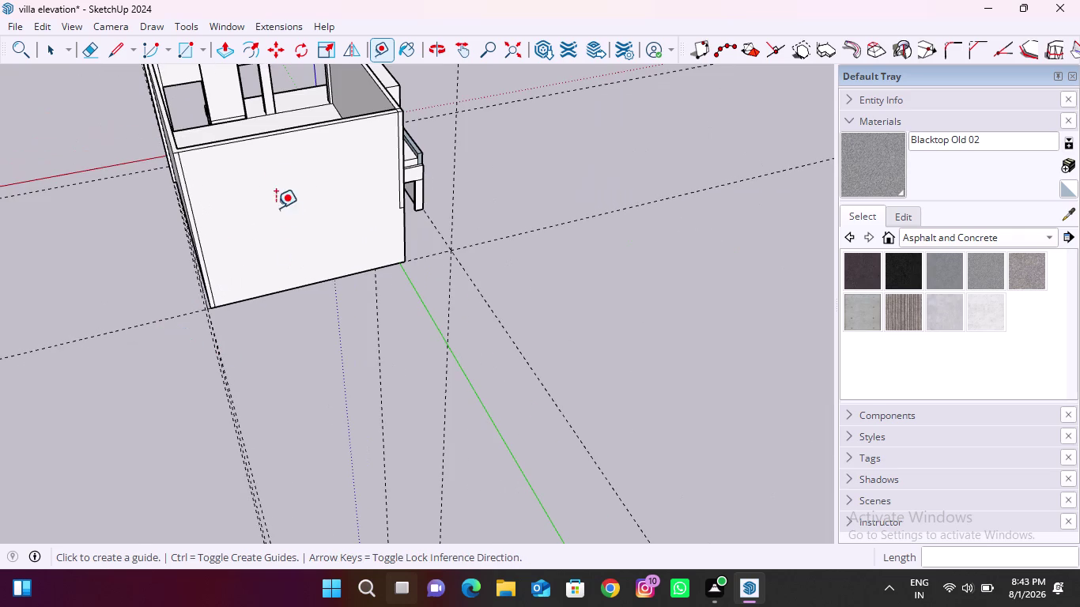
Switch tools and orbit beneath the model back to the villa's front.
click(178, 49)
middle_drag(181, 396, 184, 367)
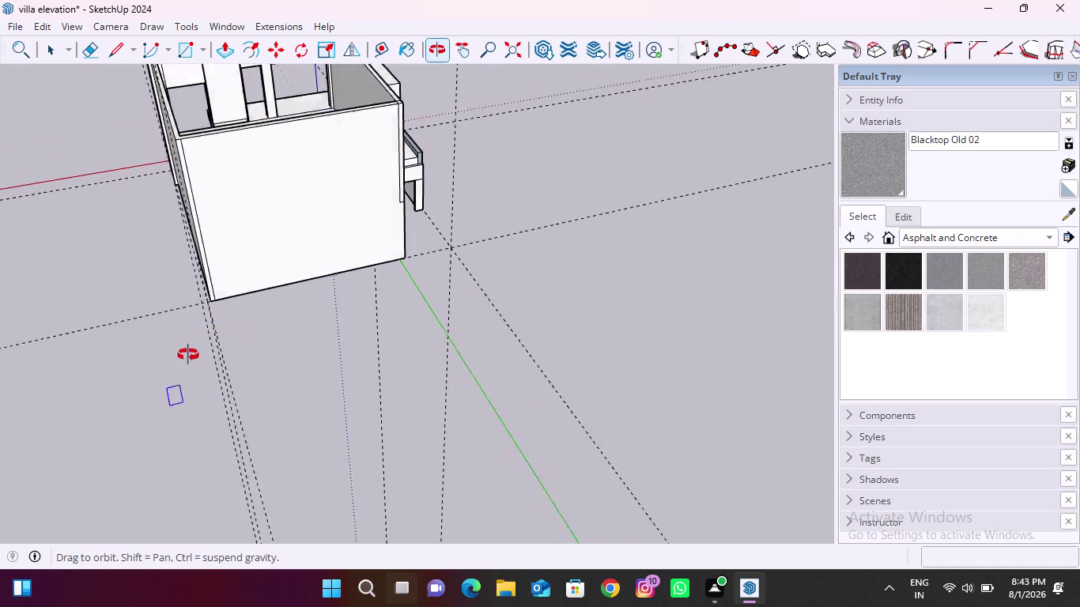
middle_drag(184, 367, 637, 141)
middle_drag(193, 300, 268, 291)
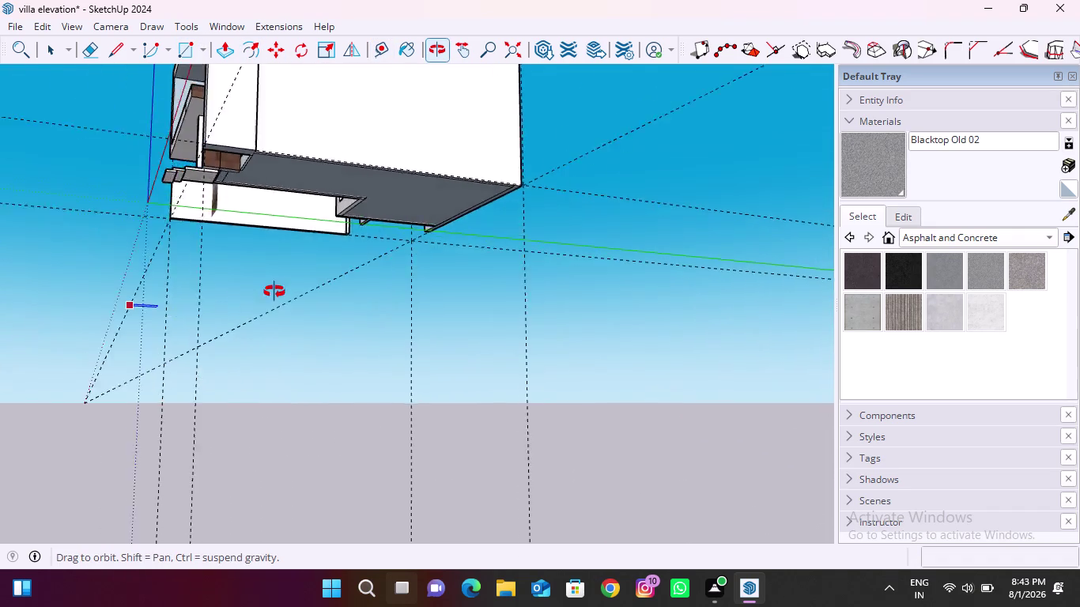
middle_drag(268, 292, 570, 391)
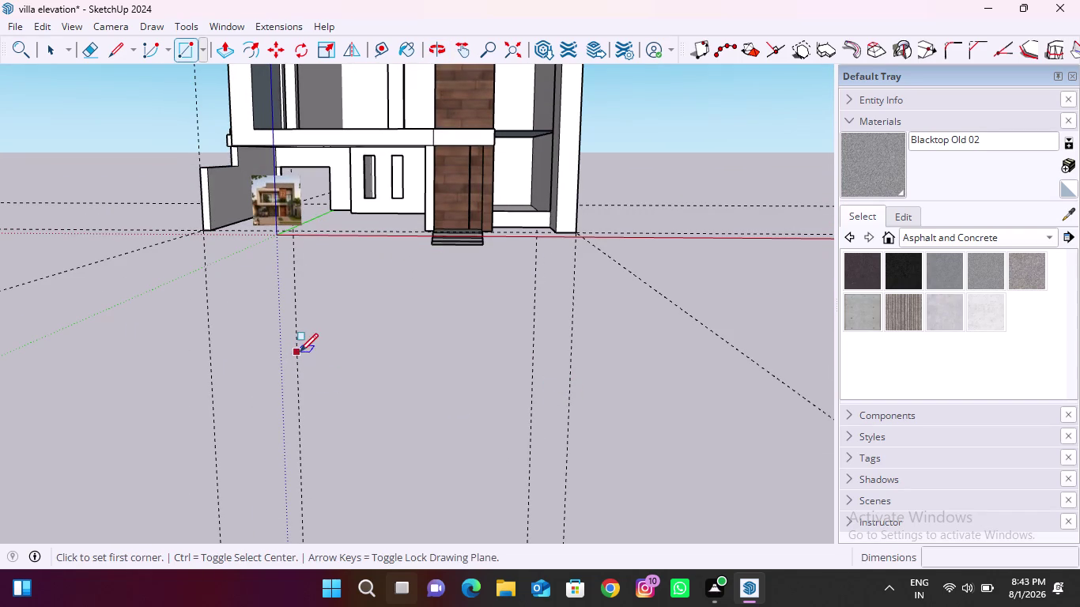
middle_drag(283, 335, 328, 342)
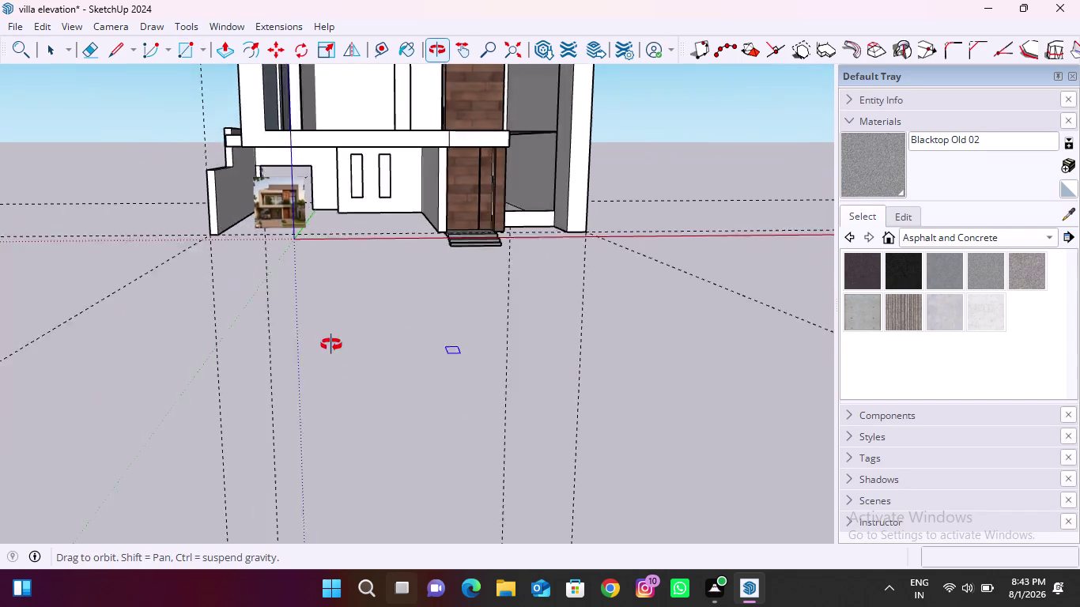
middle_drag(328, 342, 367, 419)
scroll(up, 3)
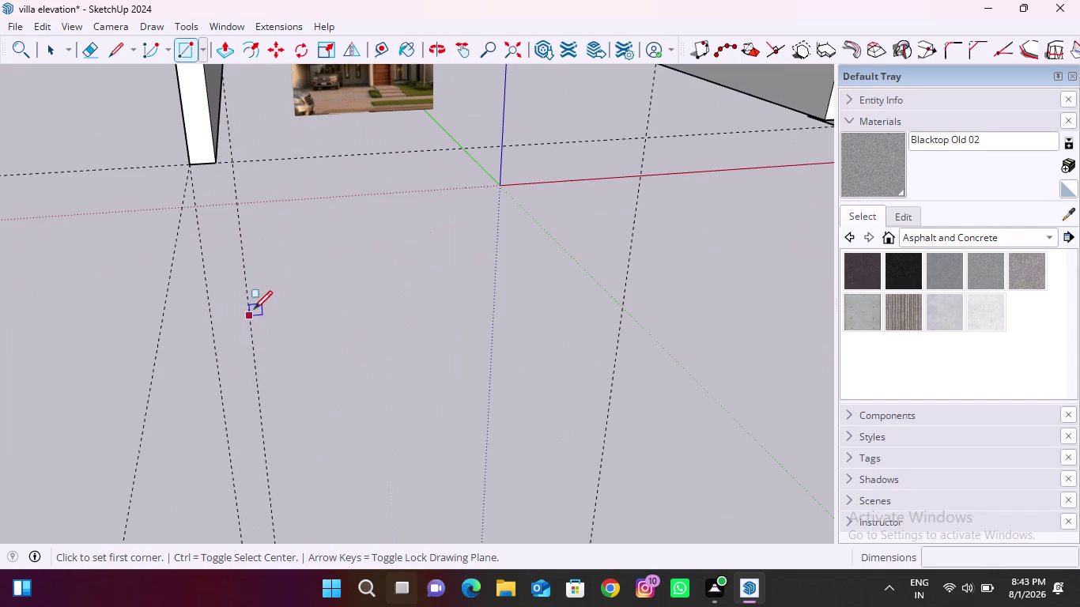
middle_drag(150, 313, 147, 290)
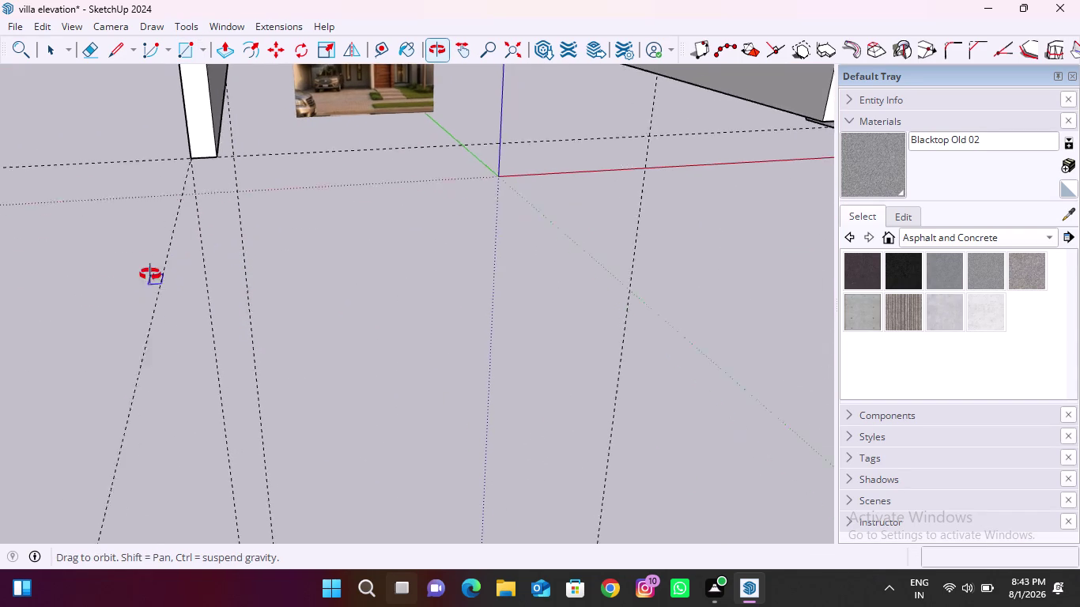
middle_drag(148, 289, 207, 264)
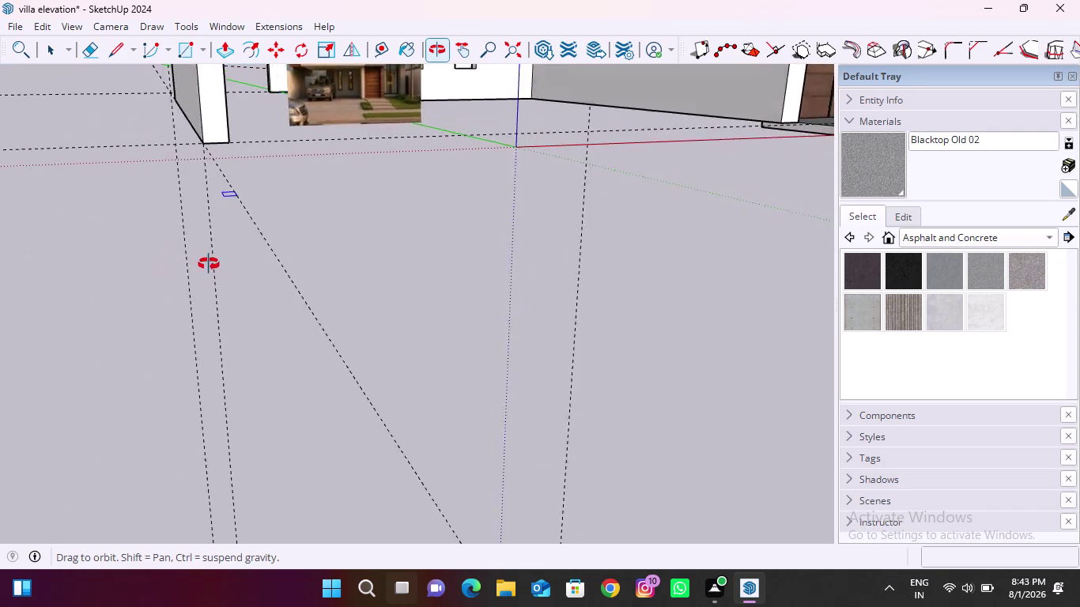
middle_drag(208, 264, 582, 283)
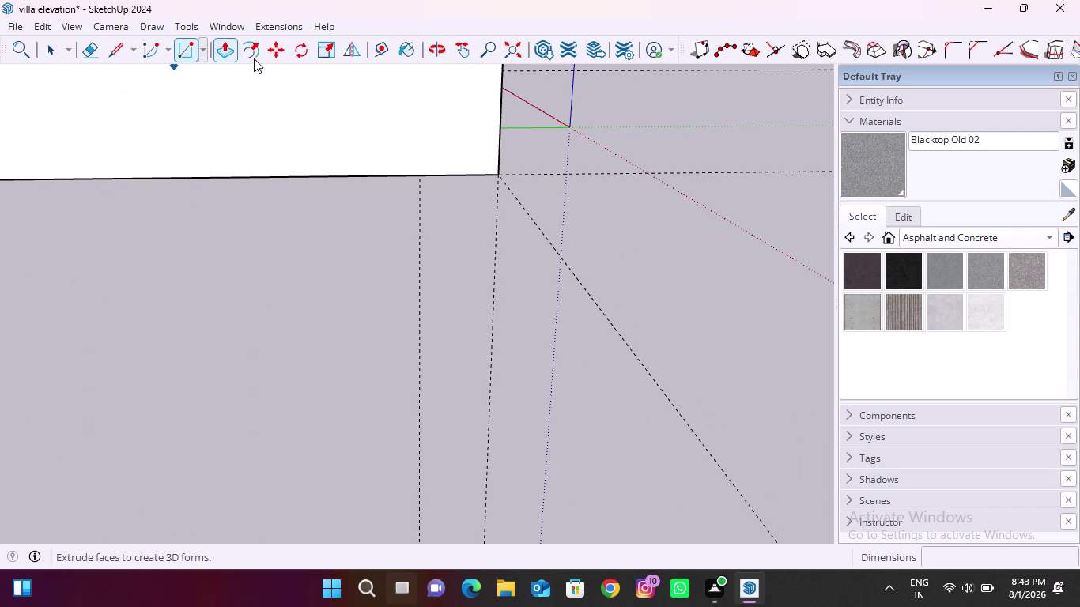
Pull Tape Measure guides from the villa's front wall base out onto the ground.
click(386, 51)
scroll(down, 3)
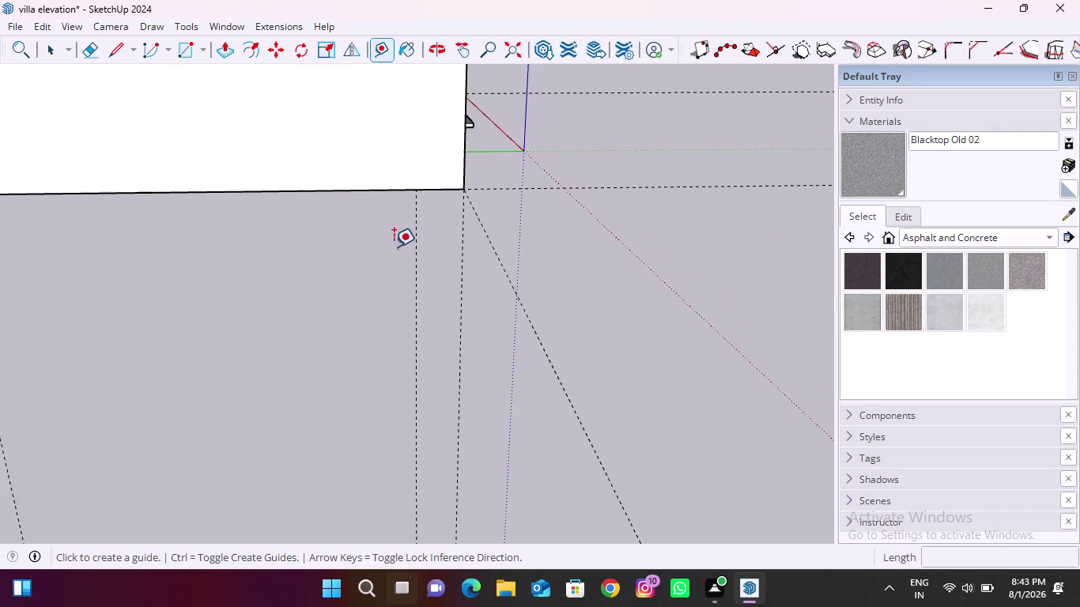
scroll(down, 3)
click(253, 229)
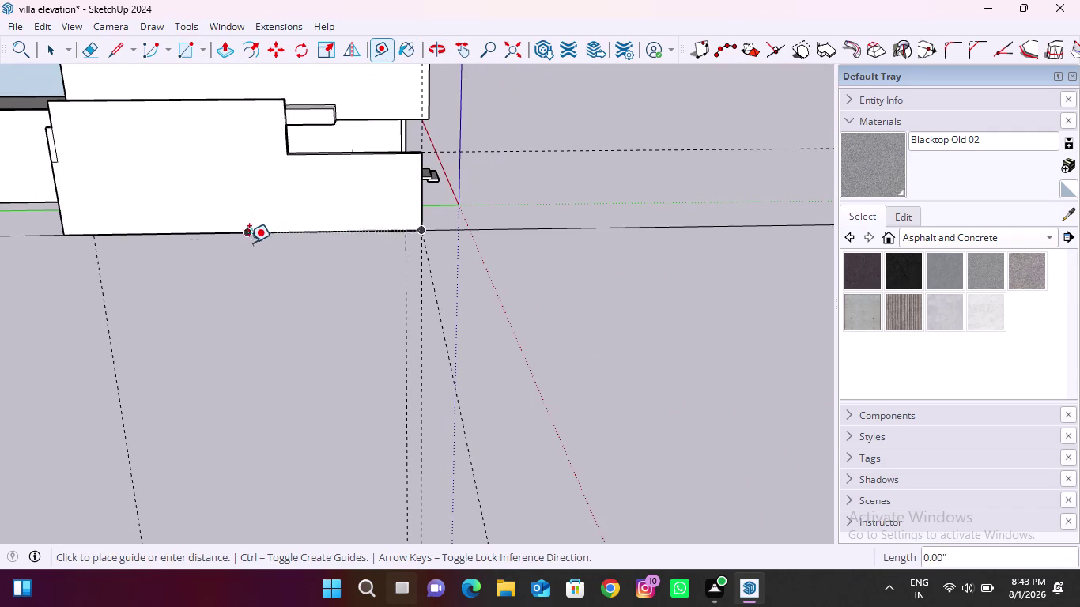
click(418, 277)
middle_drag(7, 312, 358, 260)
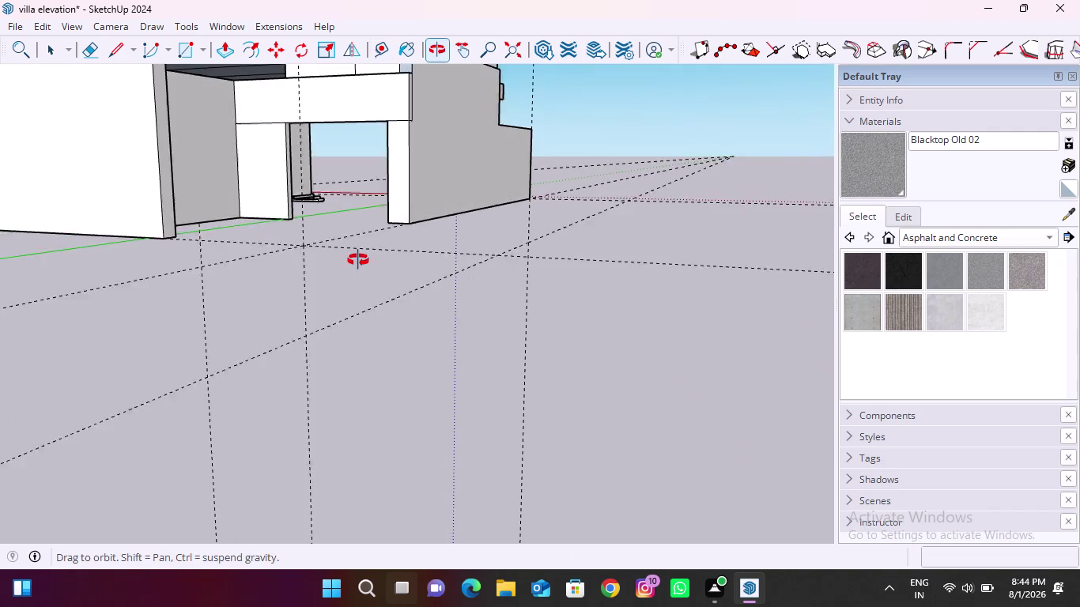
middle_drag(357, 260, 366, 265)
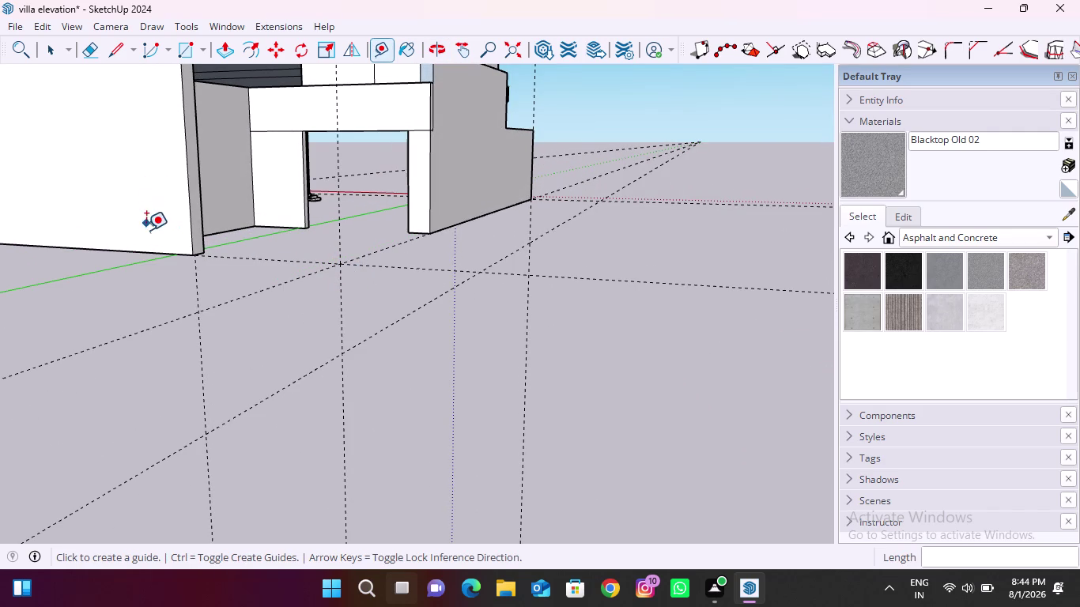
click(149, 253)
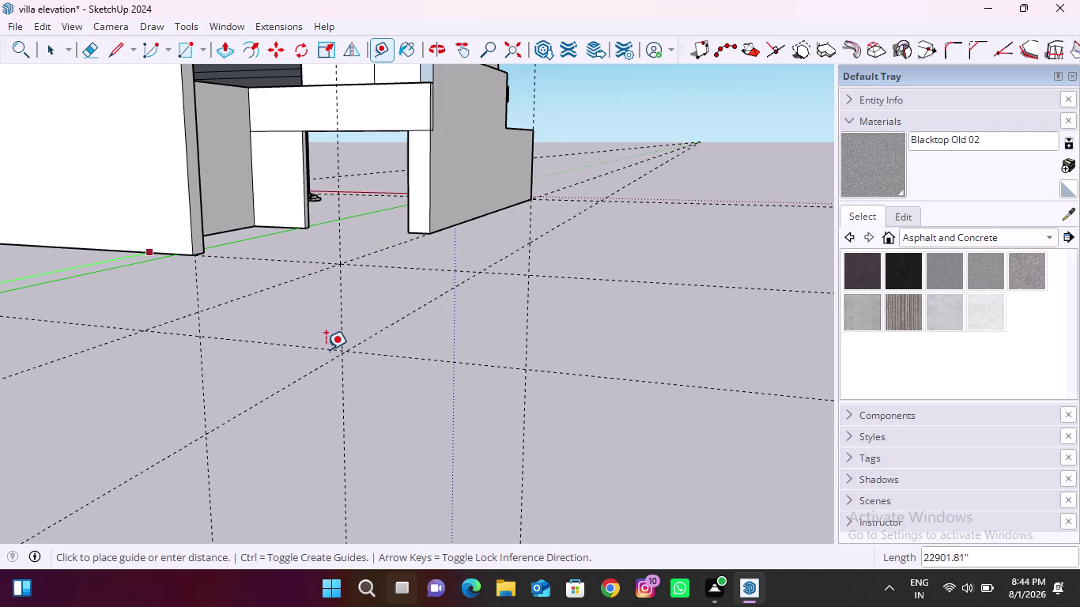
click(339, 354)
scroll(down, 3)
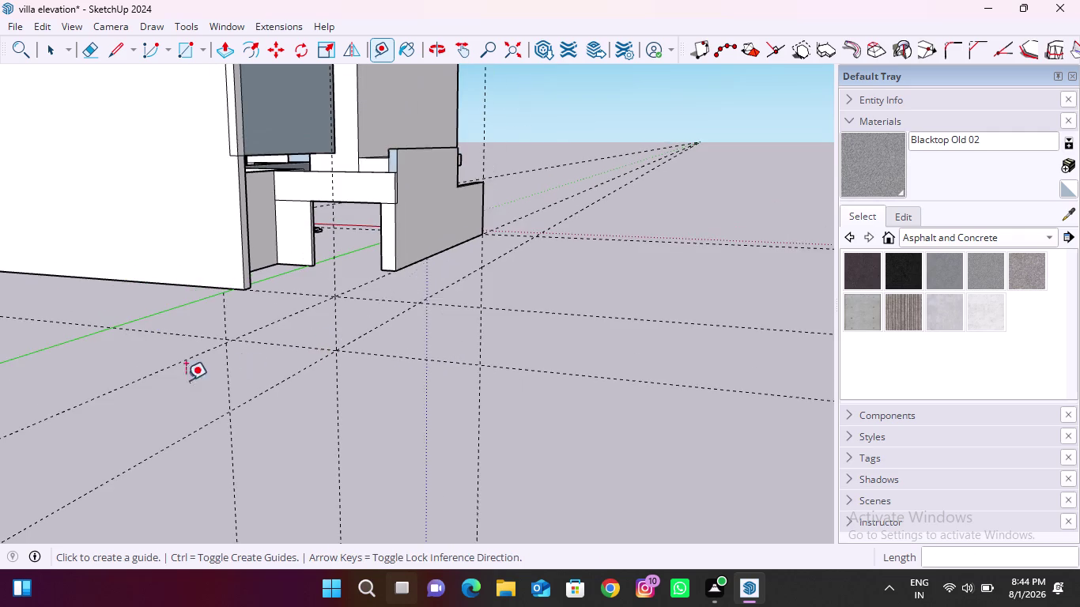
Add guides from the side wall's base and from the wall corner edge.
middle_drag(136, 375, 451, 368)
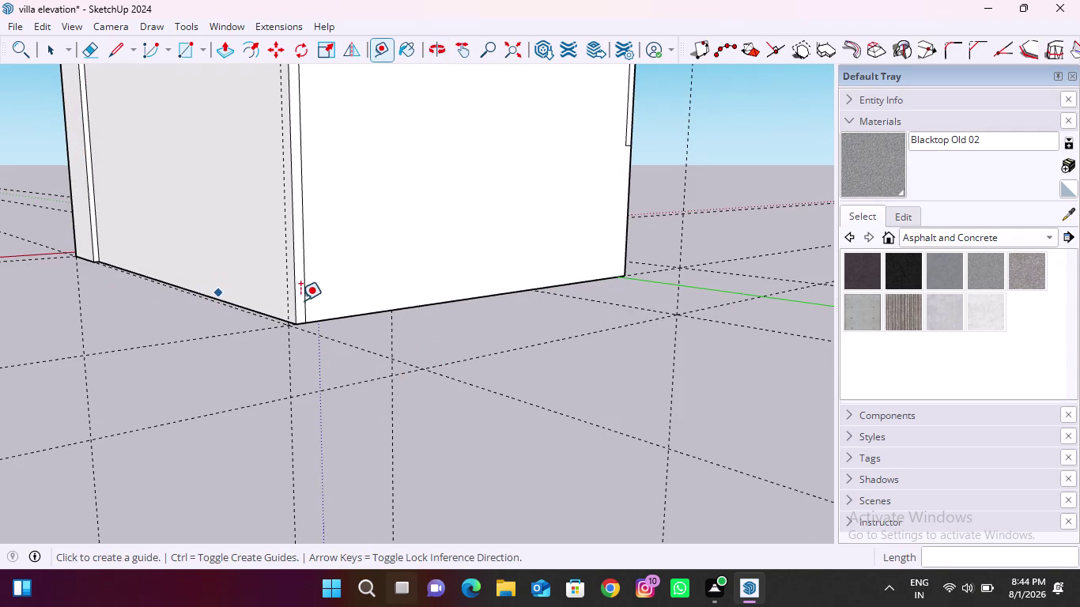
click(375, 309)
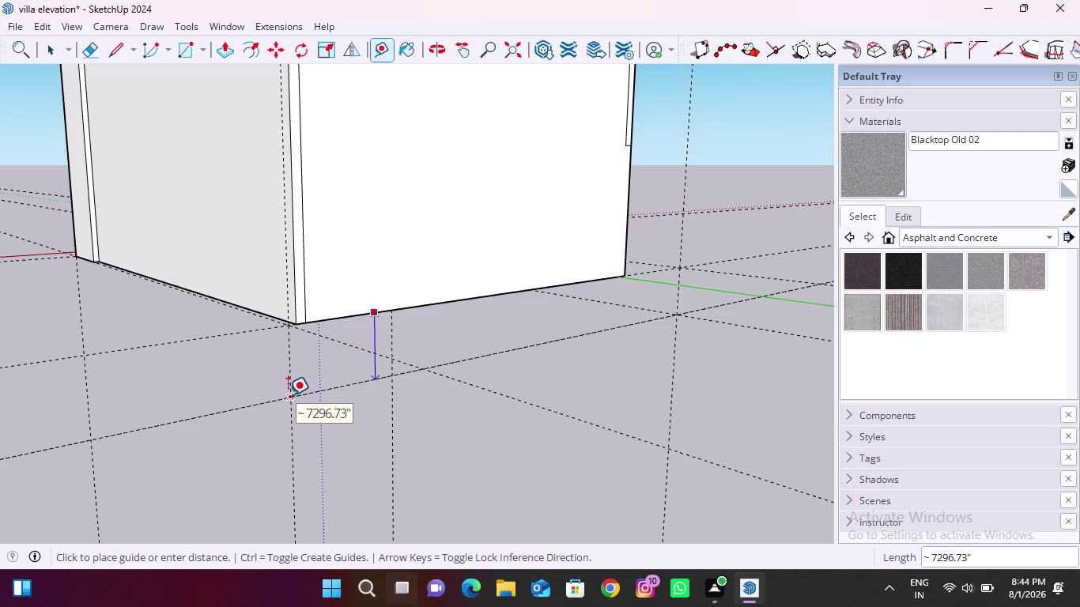
click(288, 395)
middle_drag(230, 380, 382, 387)
scroll(down, 3)
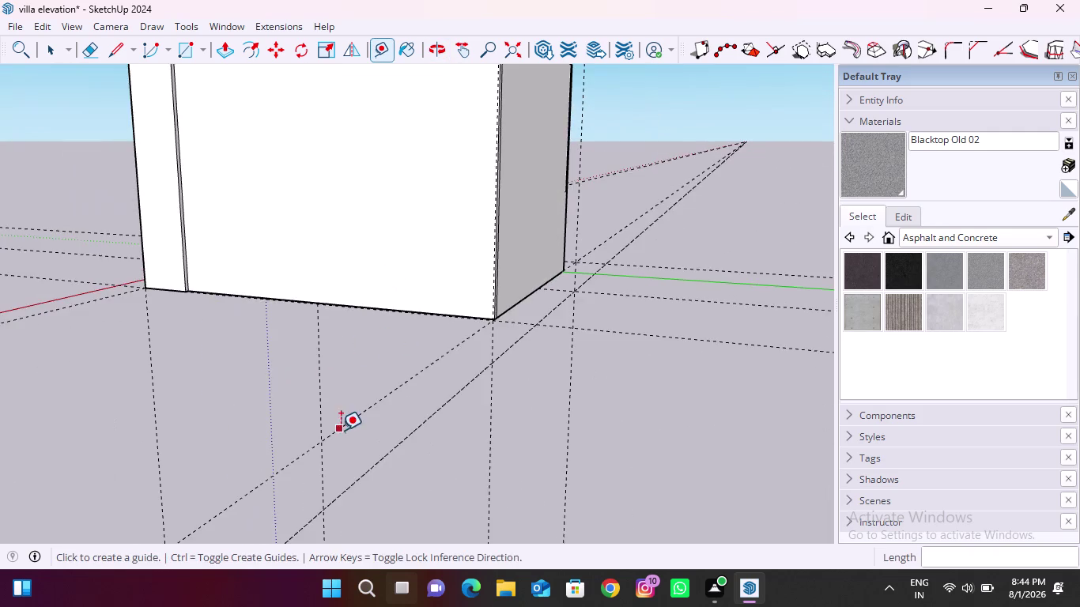
middle_drag(341, 429, 476, 367)
middle_drag(275, 272, 279, 289)
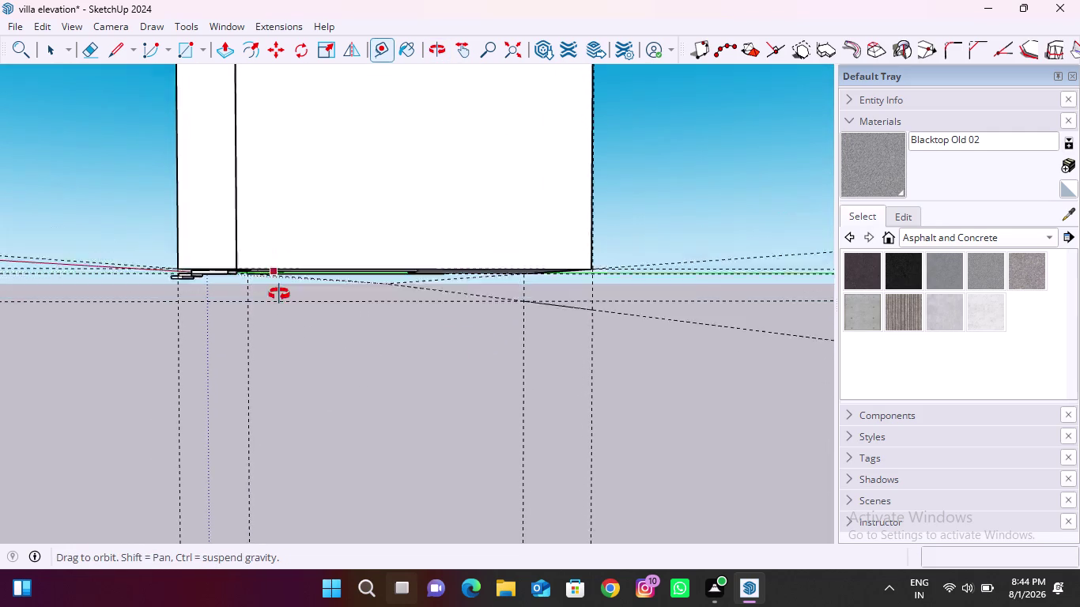
middle_drag(279, 289, 272, 366)
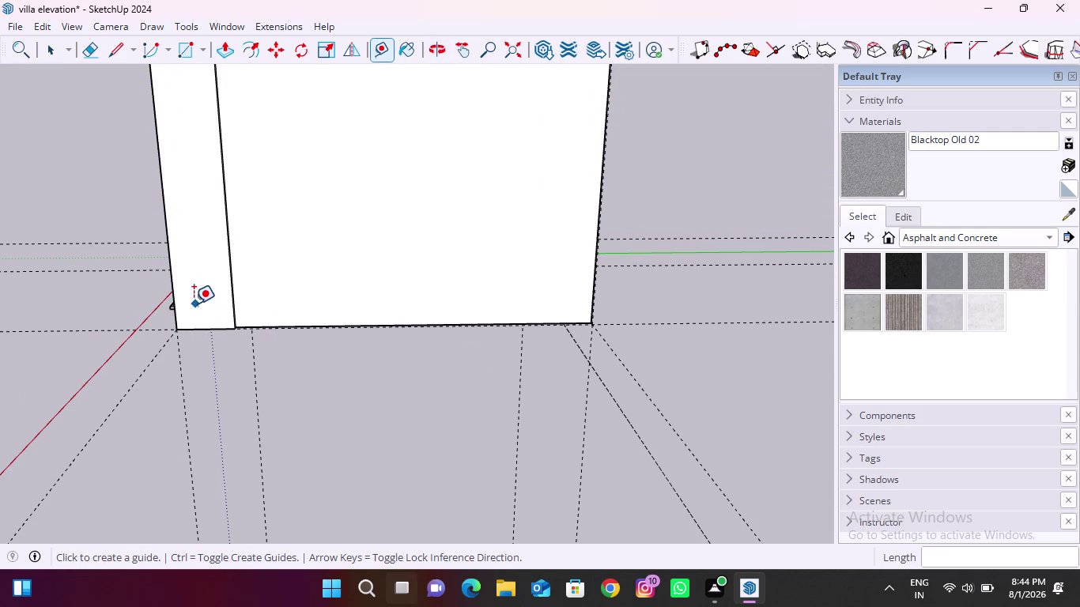
click(189, 252)
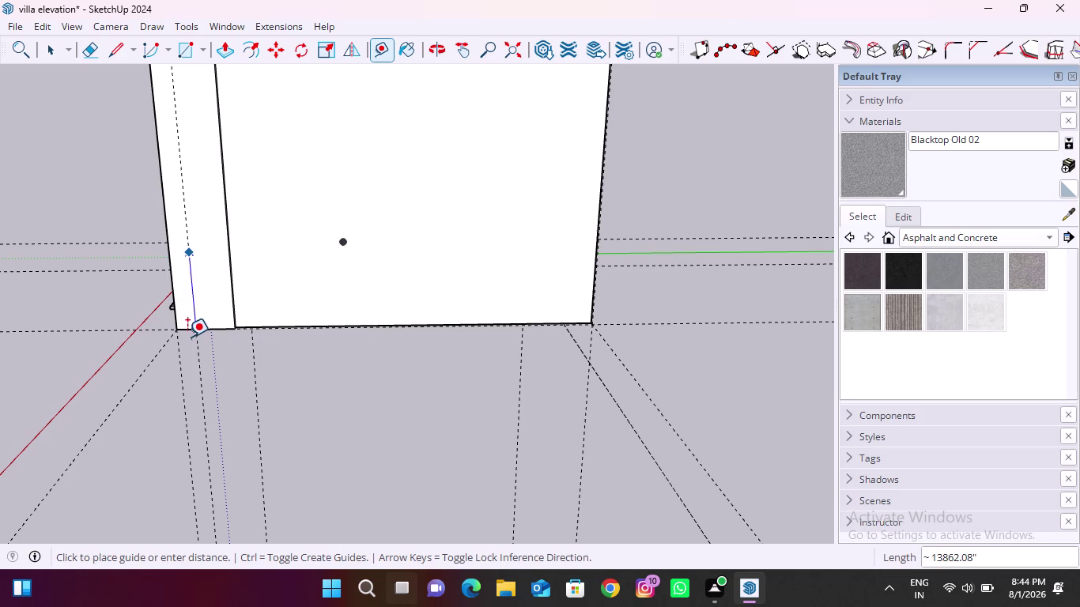
key(Escape)
scroll(down, 3)
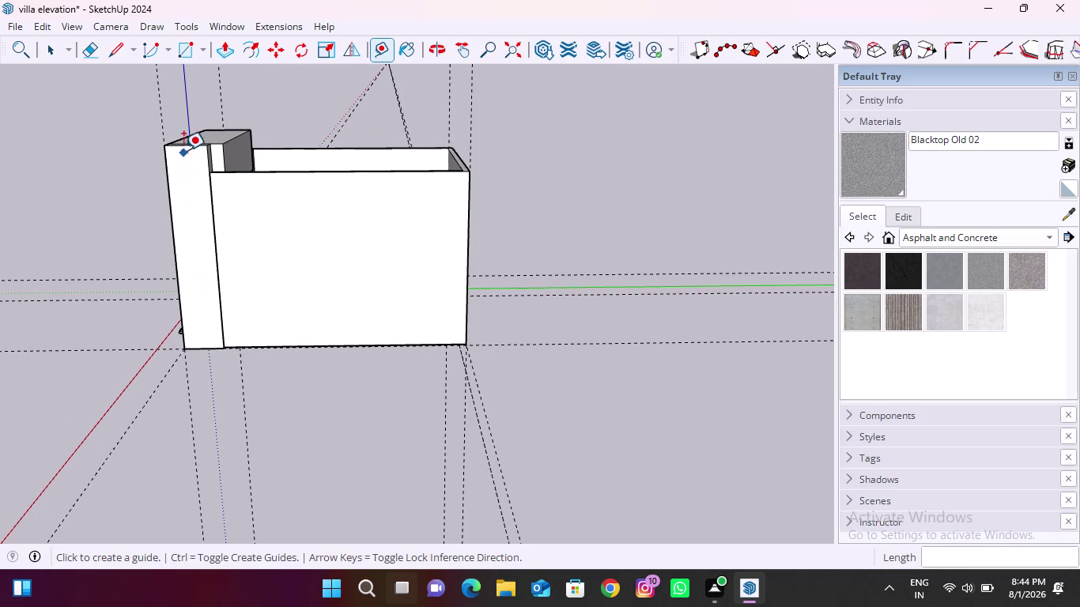
click(183, 145)
Place further guides out from the front corner across the forecourt.
scroll(up, 3)
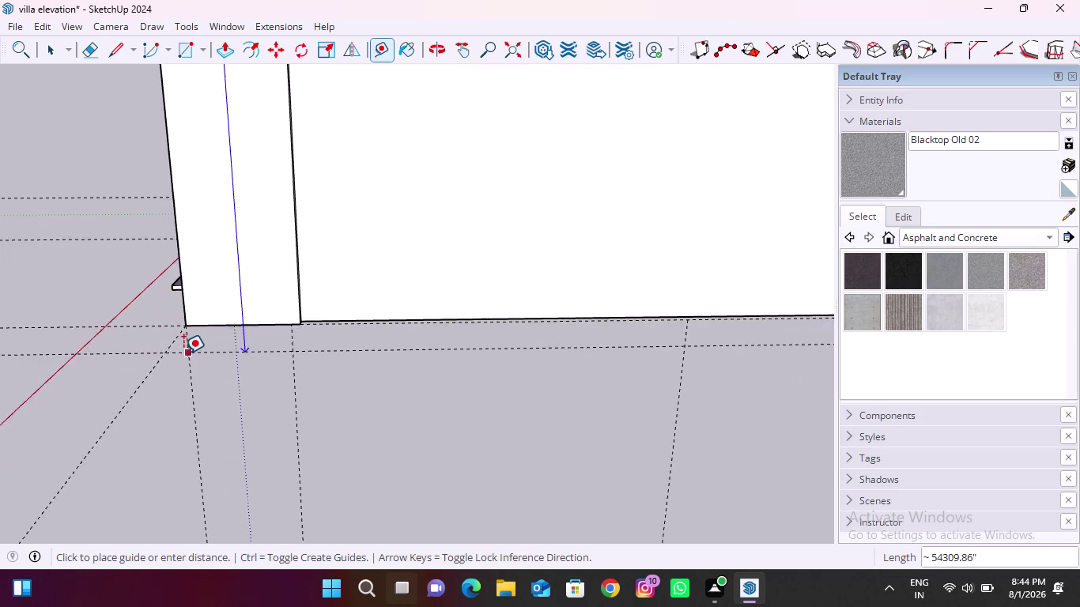
scroll(up, 3)
scroll(down, 3)
scroll(down, 3)
scroll(down, 3)
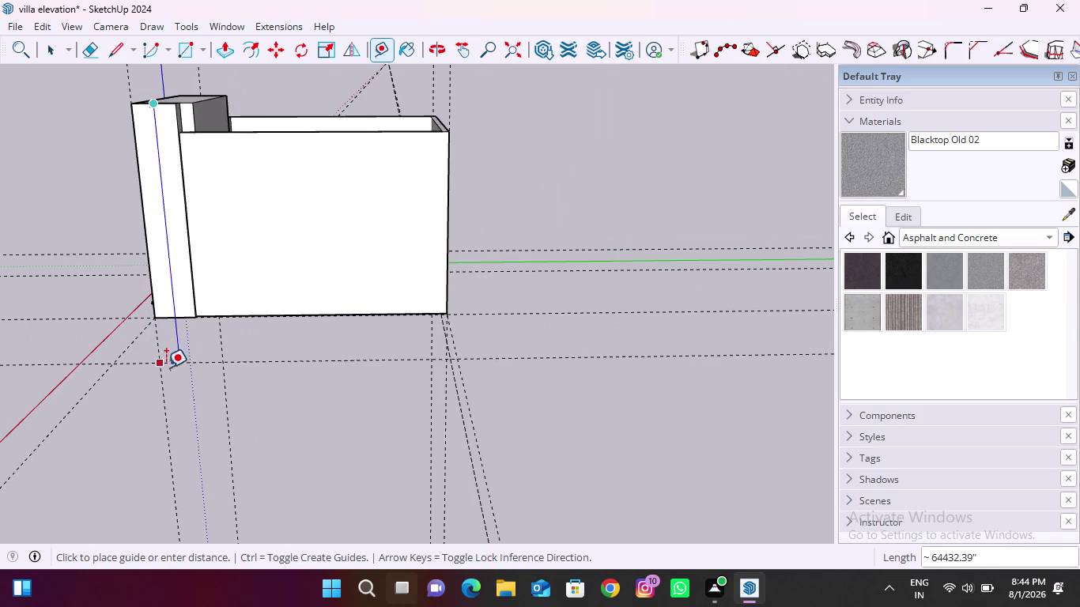
middle_drag(330, 365, 453, 297)
middle_drag(105, 387, 132, 371)
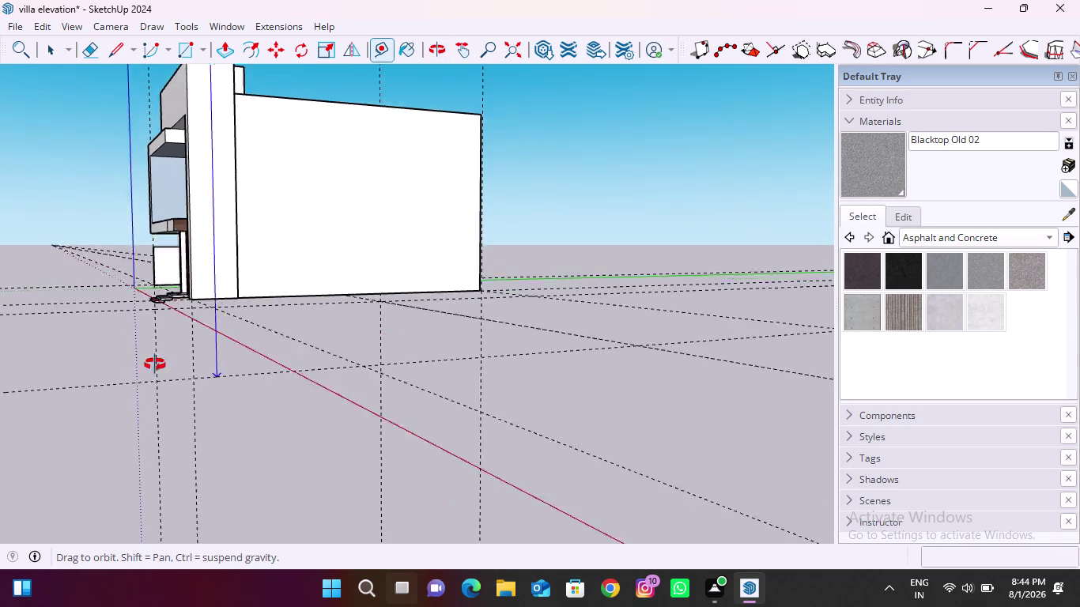
middle_drag(133, 371, 268, 310)
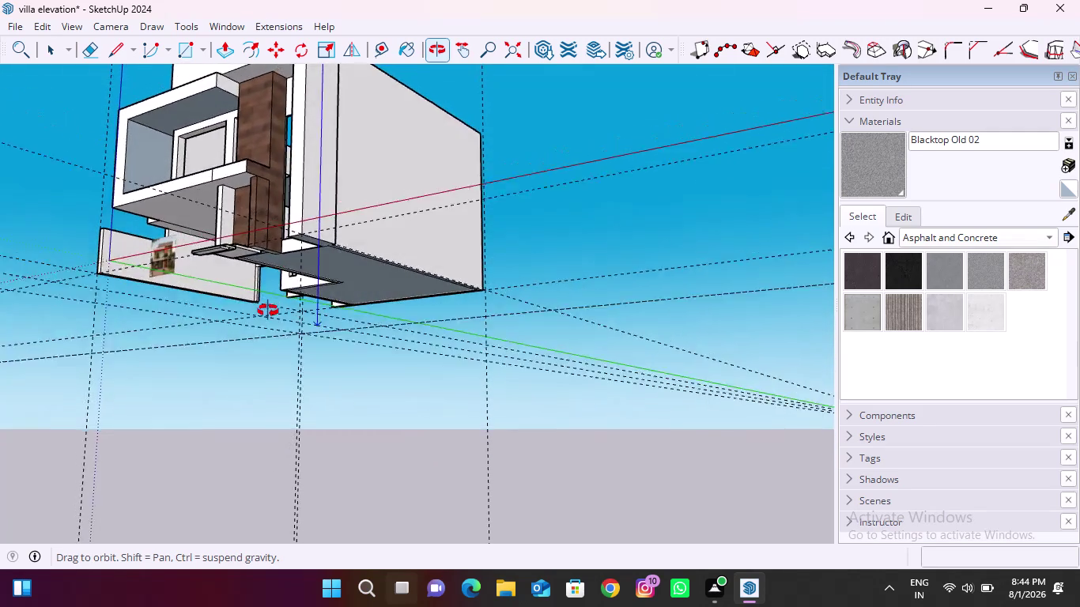
middle_drag(268, 310, 49, 363)
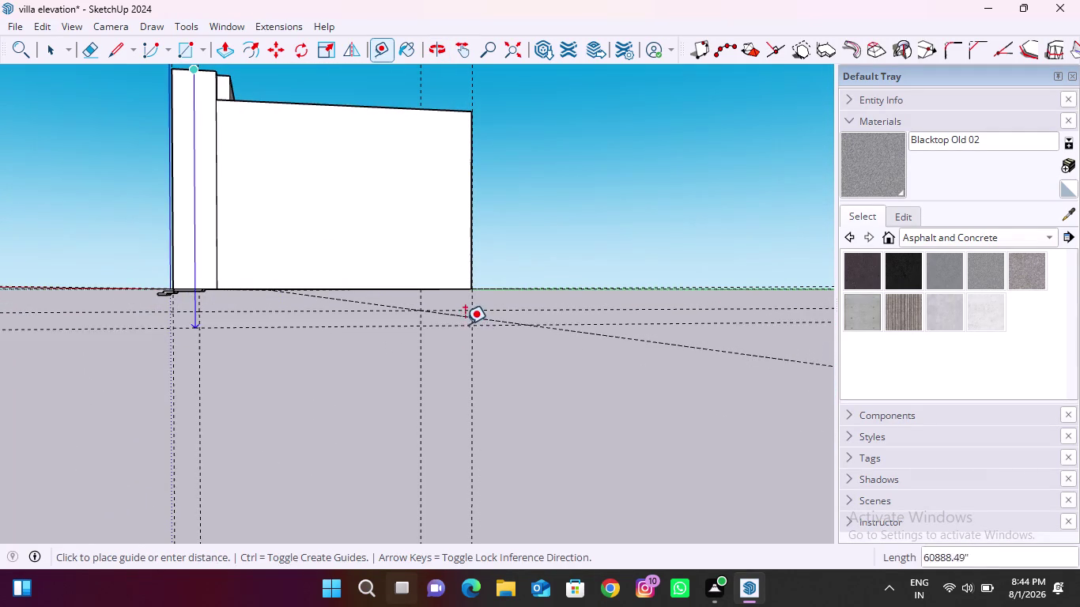
click(469, 321)
middle_drag(223, 313, 332, 224)
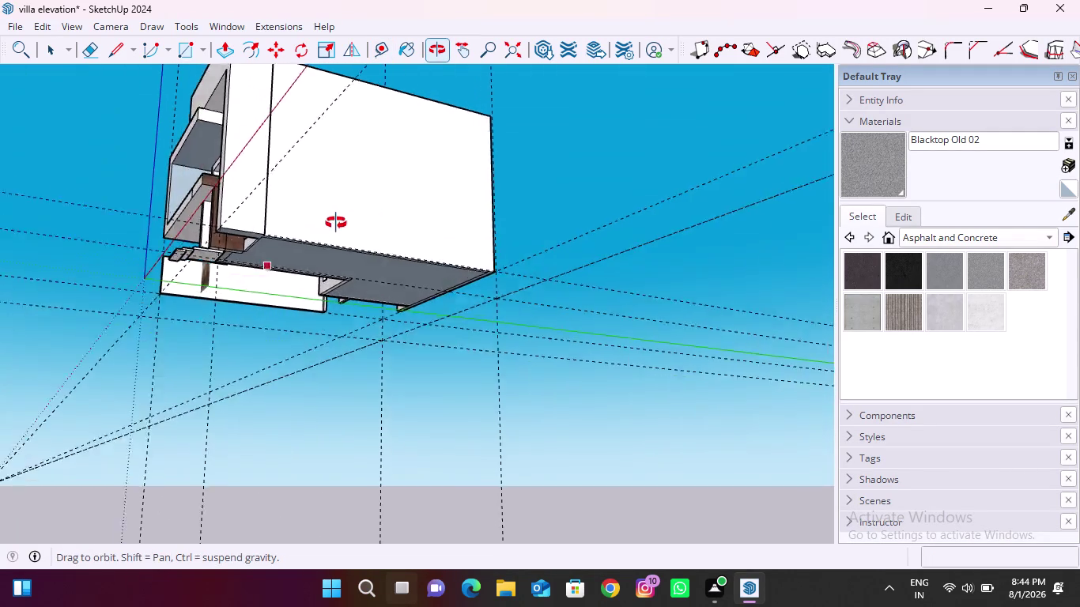
middle_drag(333, 225, 515, 303)
middle_drag(294, 311, 373, 333)
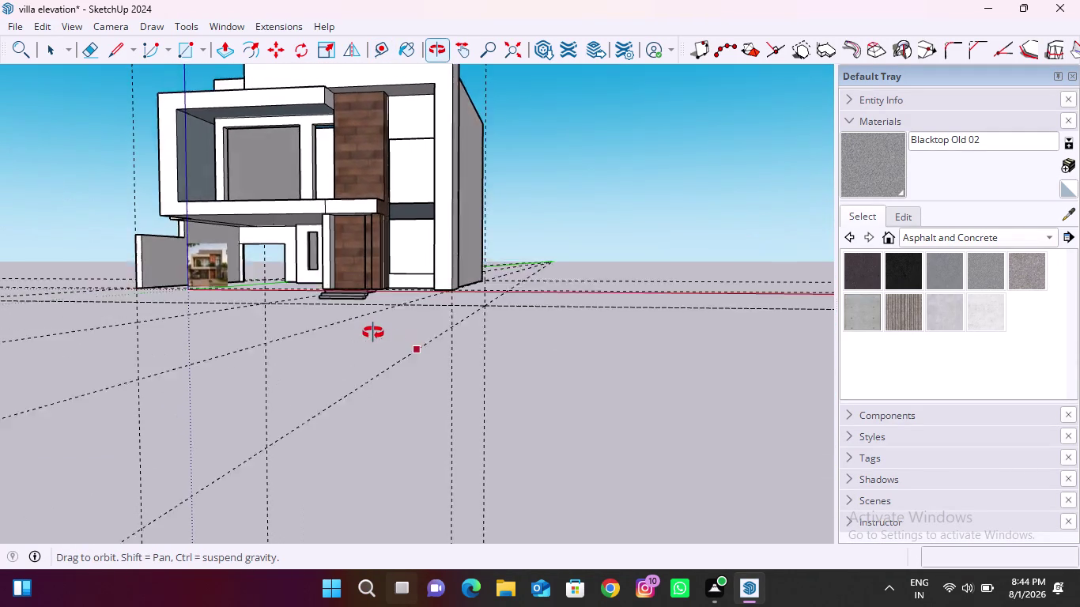
middle_drag(373, 333, 430, 338)
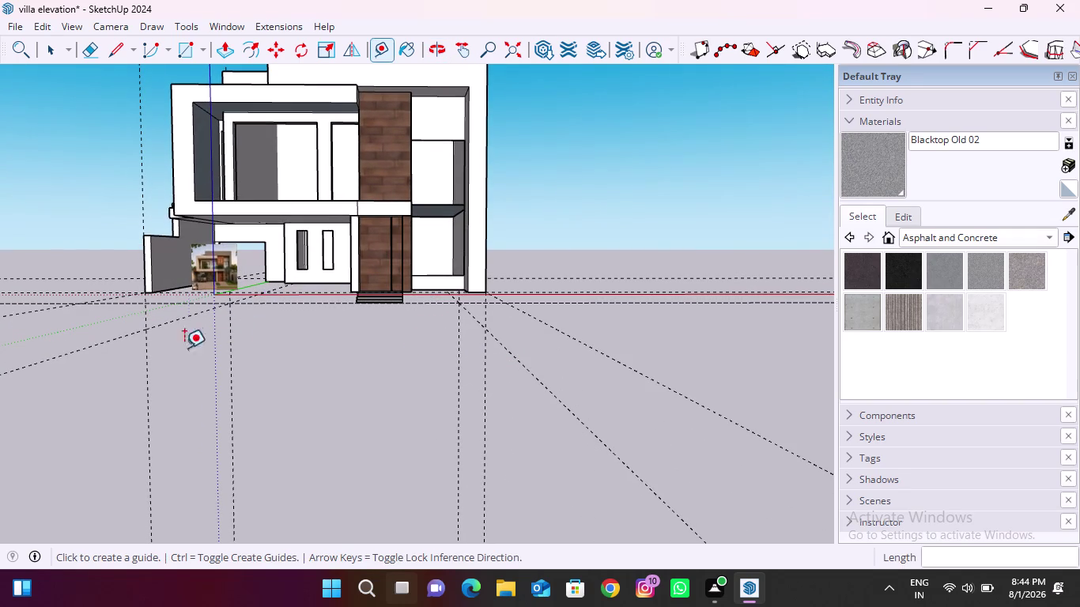
click(183, 54)
scroll(up, 3)
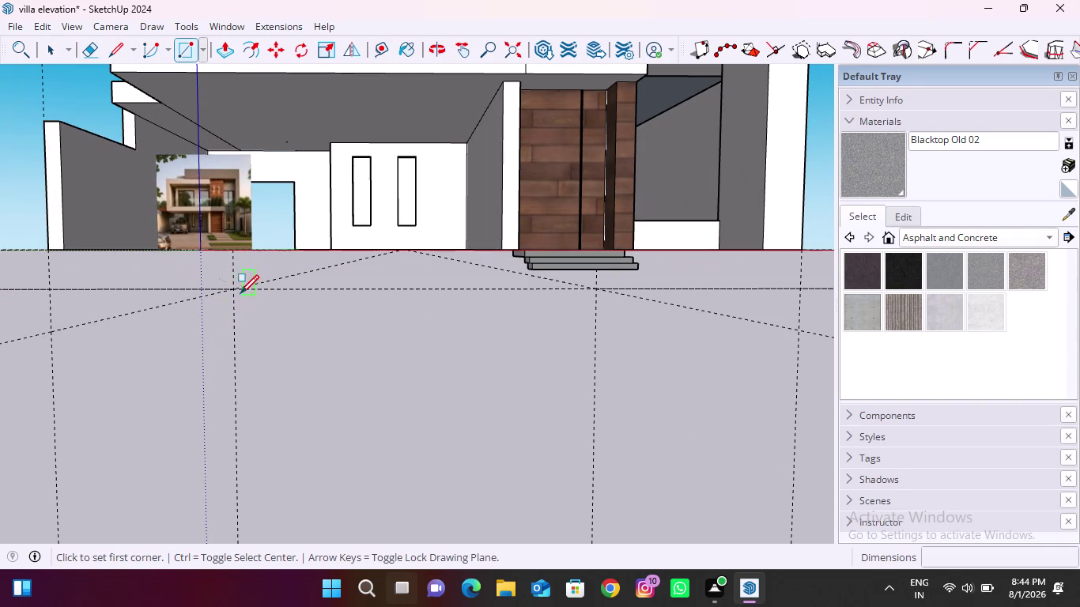
Draw a rectangle between guide intersections to form the paved area before the villa.
click(237, 292)
scroll(down, 3)
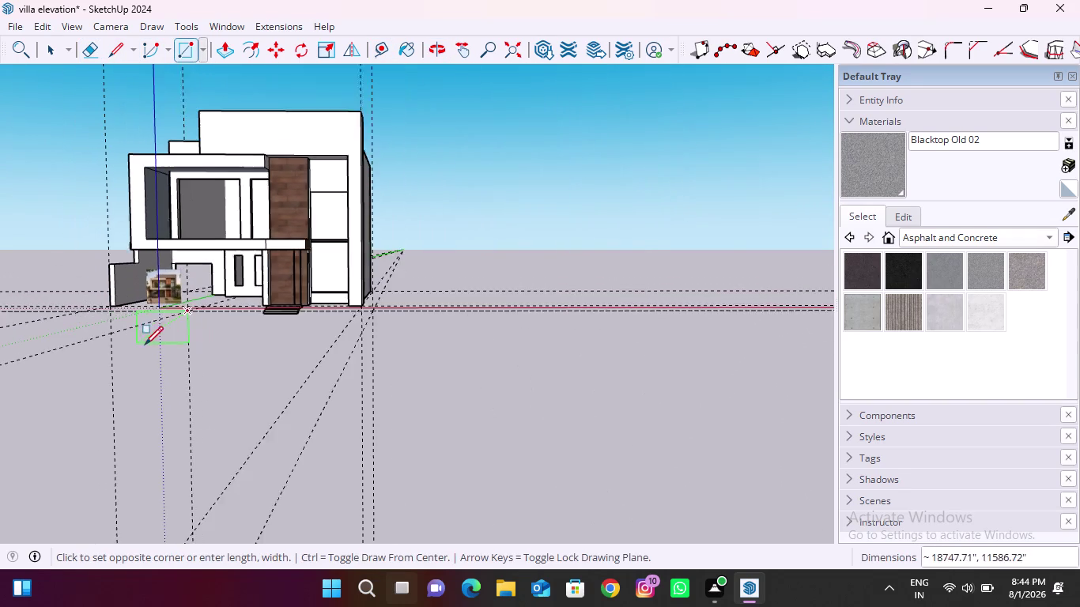
scroll(up, 3)
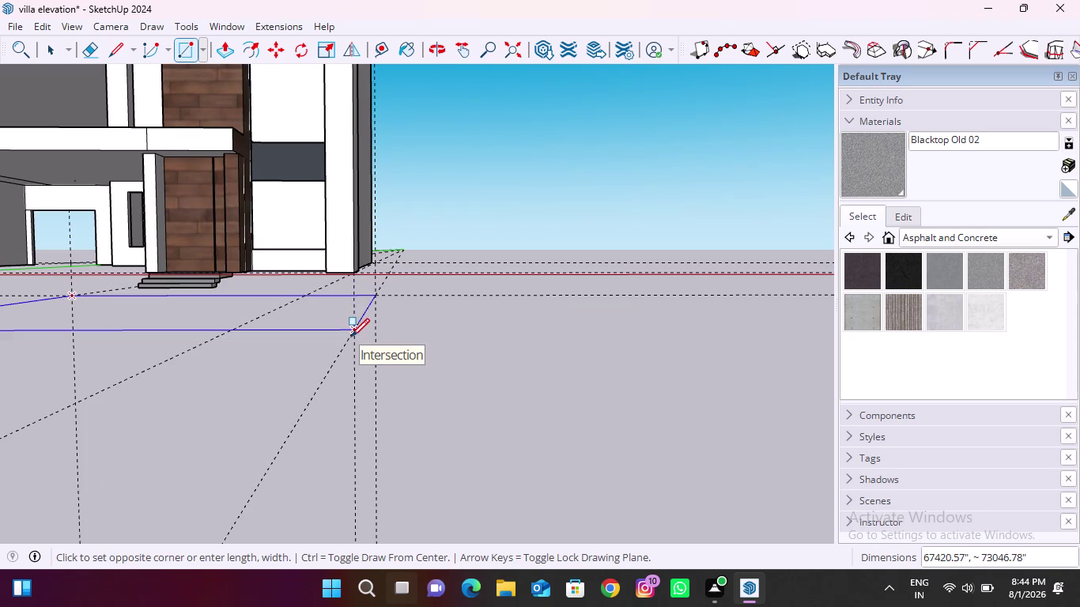
click(351, 337)
scroll(down, 3)
Box-select and delete the construction guides below the model.
key(space)
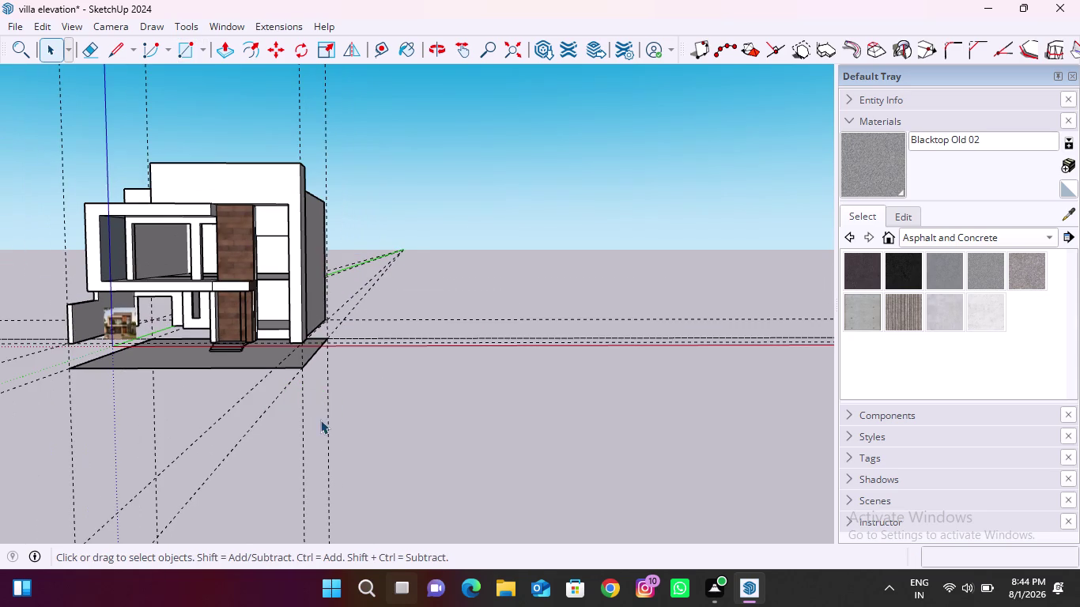
scroll(down, 3)
drag(323, 411, 46, 439)
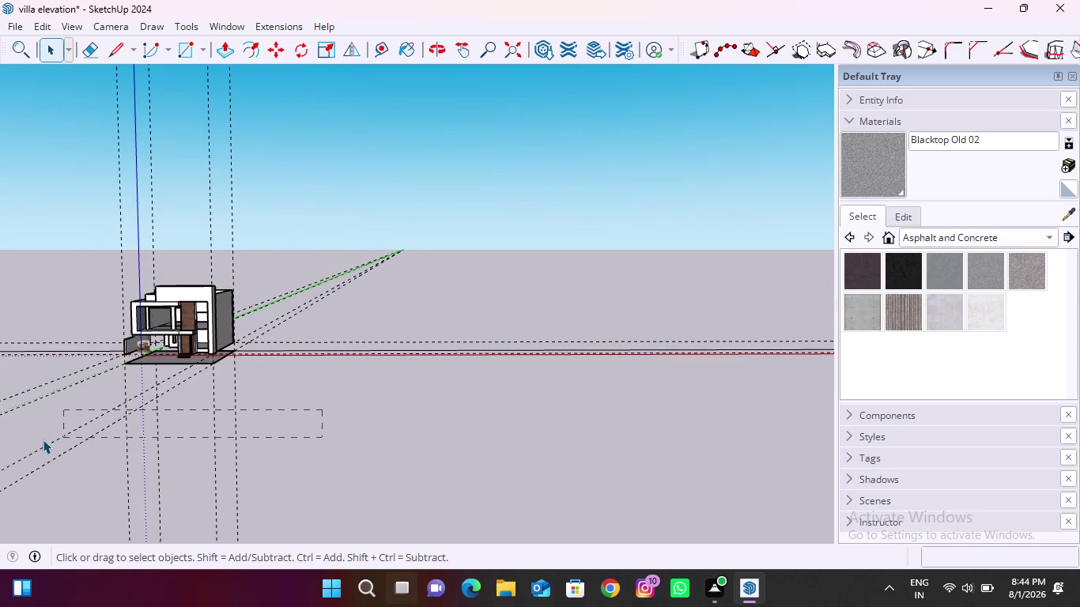
drag(46, 439, 34, 440)
key(Delete)
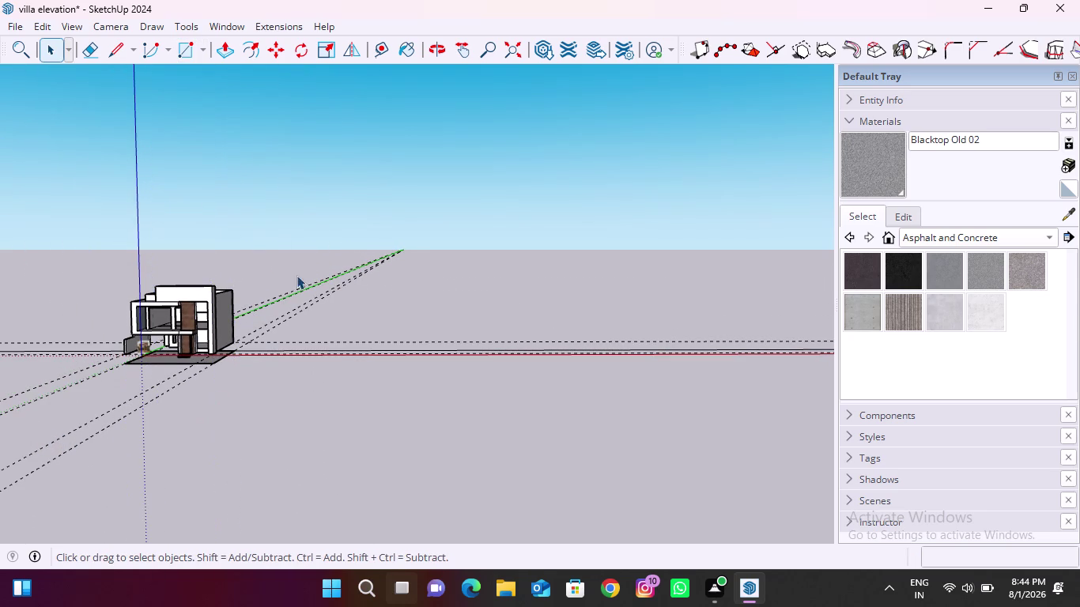
Box-select and delete the remaining construction guides.
drag(300, 243, 376, 454)
drag(401, 447, 289, 231)
drag(289, 232, 287, 226)
key(Delete)
drag(330, 302, 258, 256)
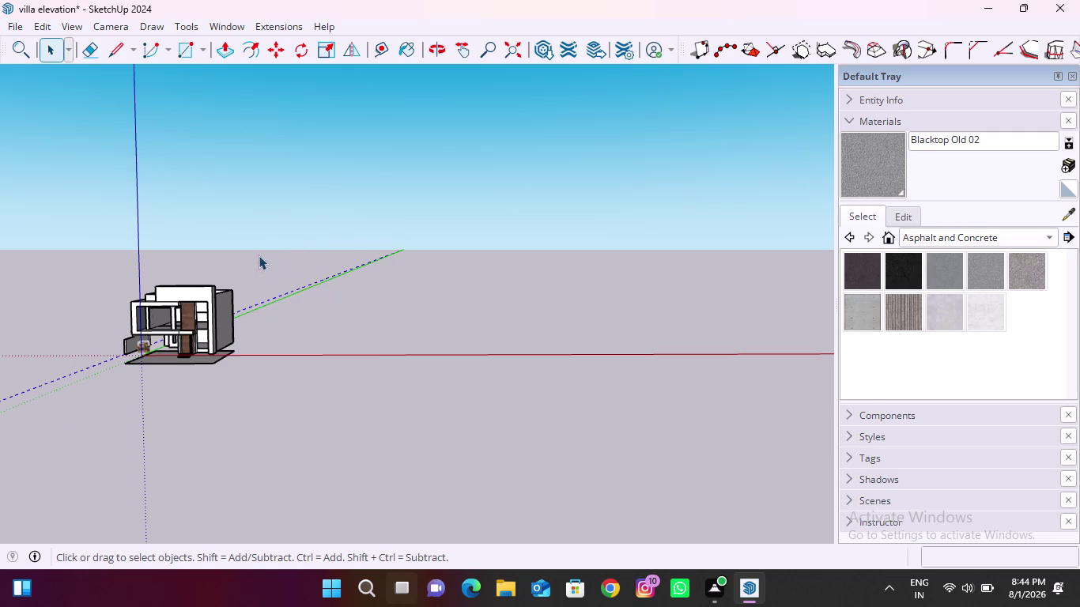
key(Delete)
scroll(up, 3)
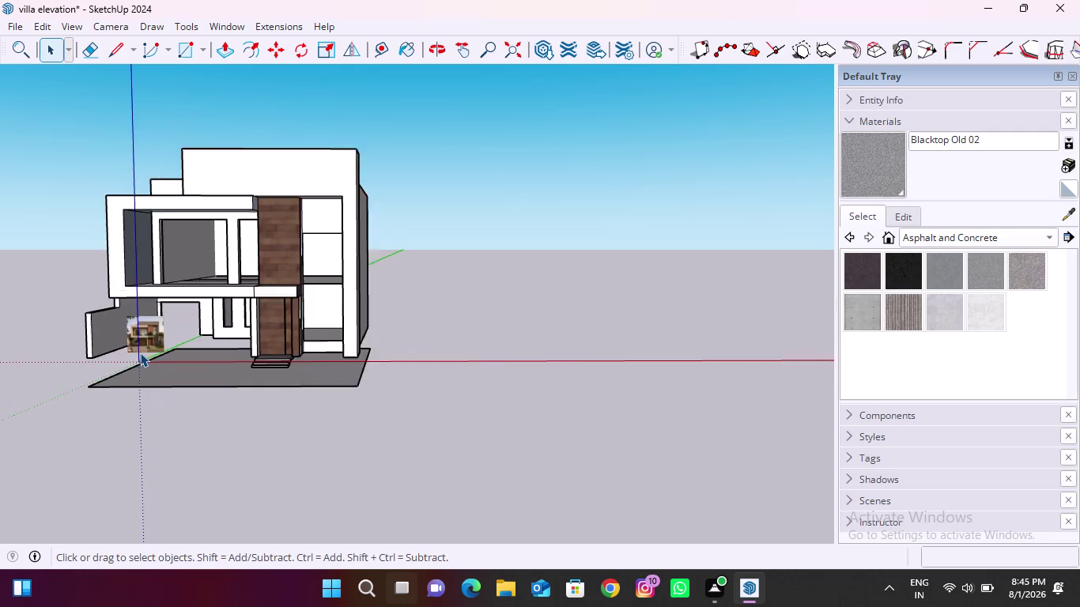
scroll(up, 3)
scroll(down, 3)
middle_drag(167, 398, 246, 447)
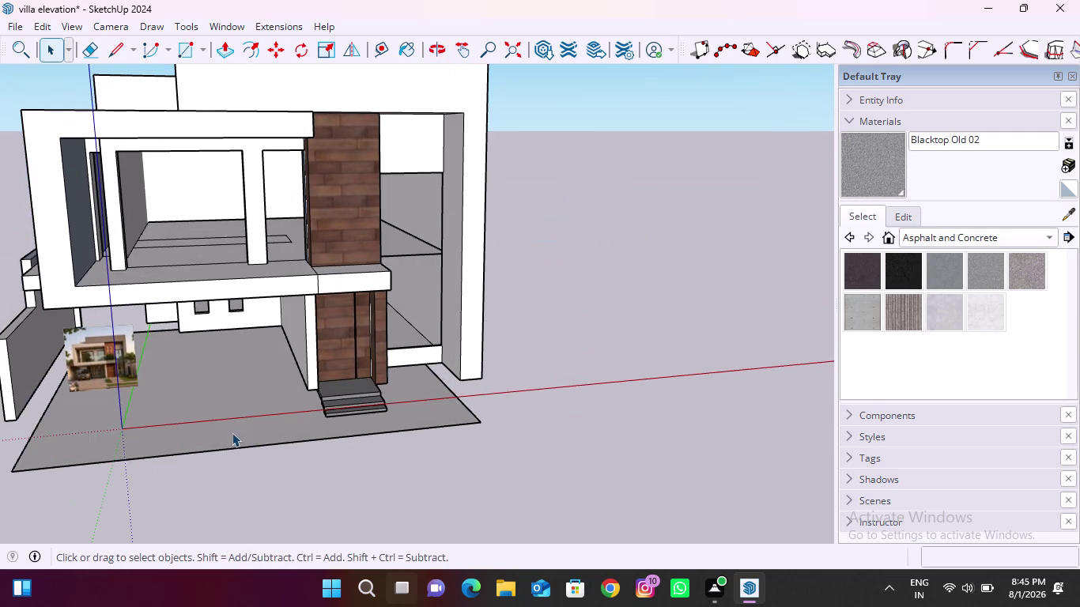
click(231, 51)
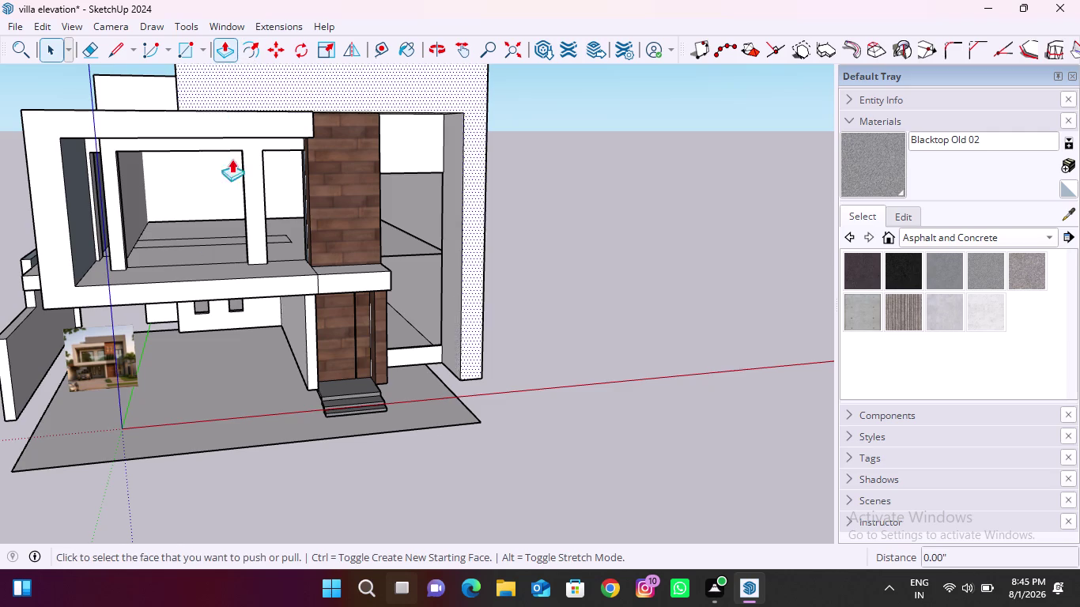
scroll(up, 3)
click(225, 442)
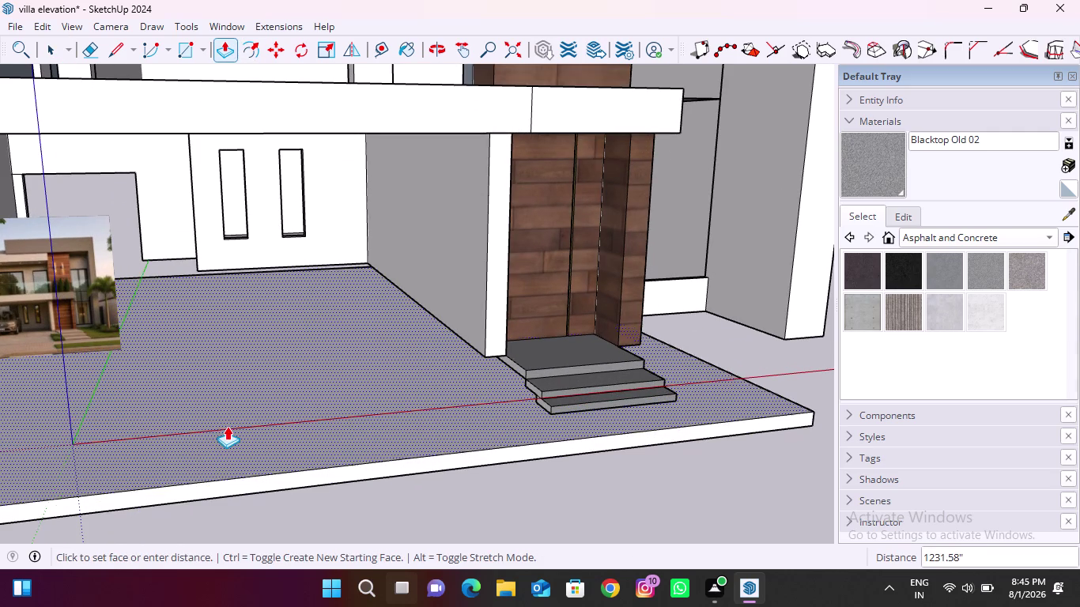
click(236, 416)
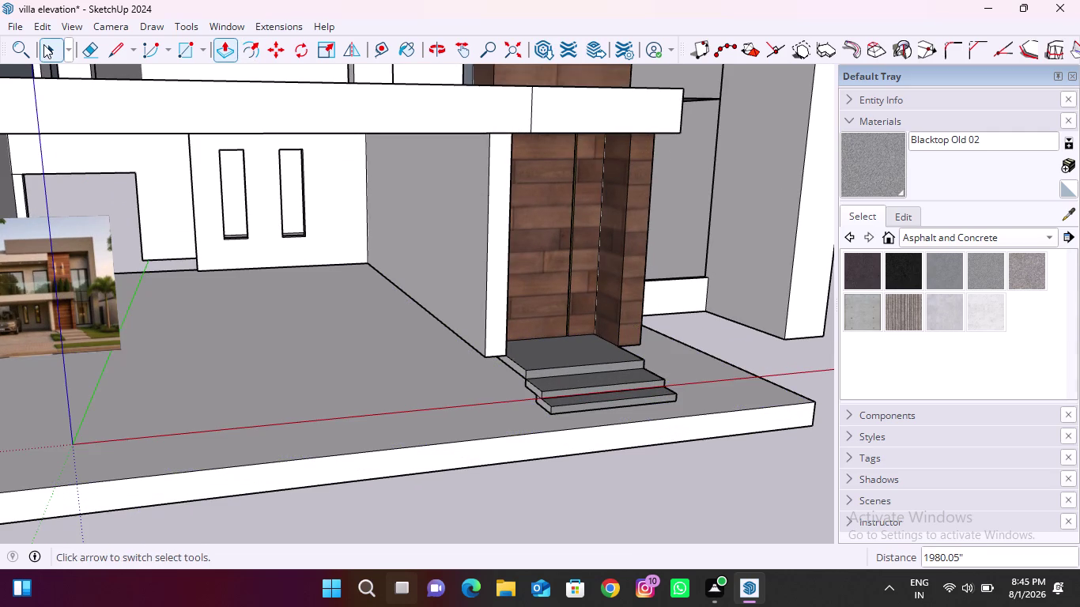
click(43, 44)
double_click(295, 461)
triple_click(295, 456)
right_click(288, 455)
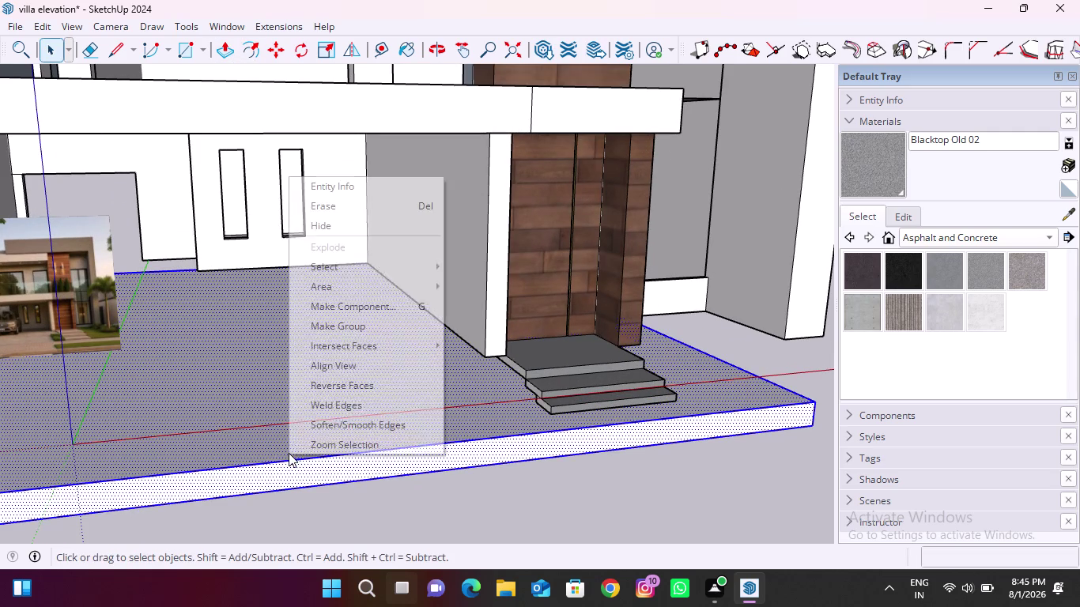
click(354, 329)
scroll(down, 3)
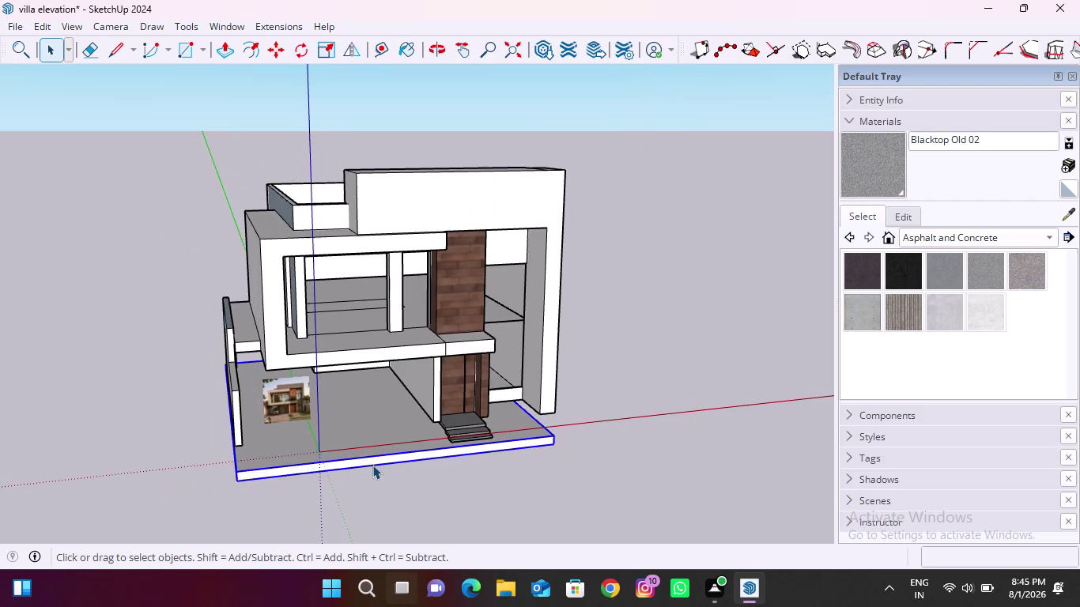
key(space)
middle_drag(129, 464, 486, 461)
scroll(up, 3)
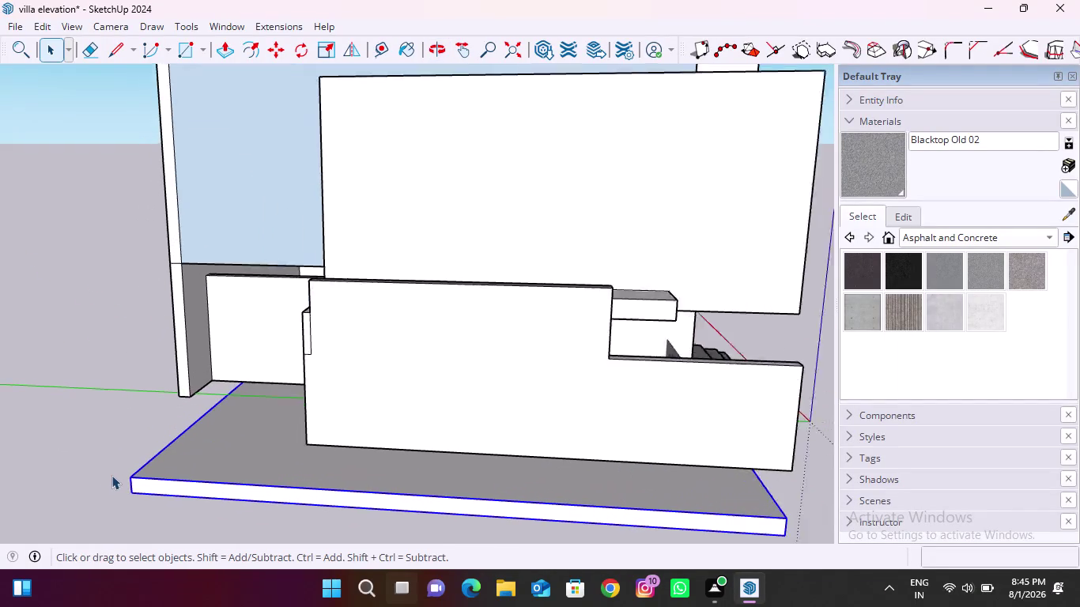
scroll(up, 3)
scroll(down, 3)
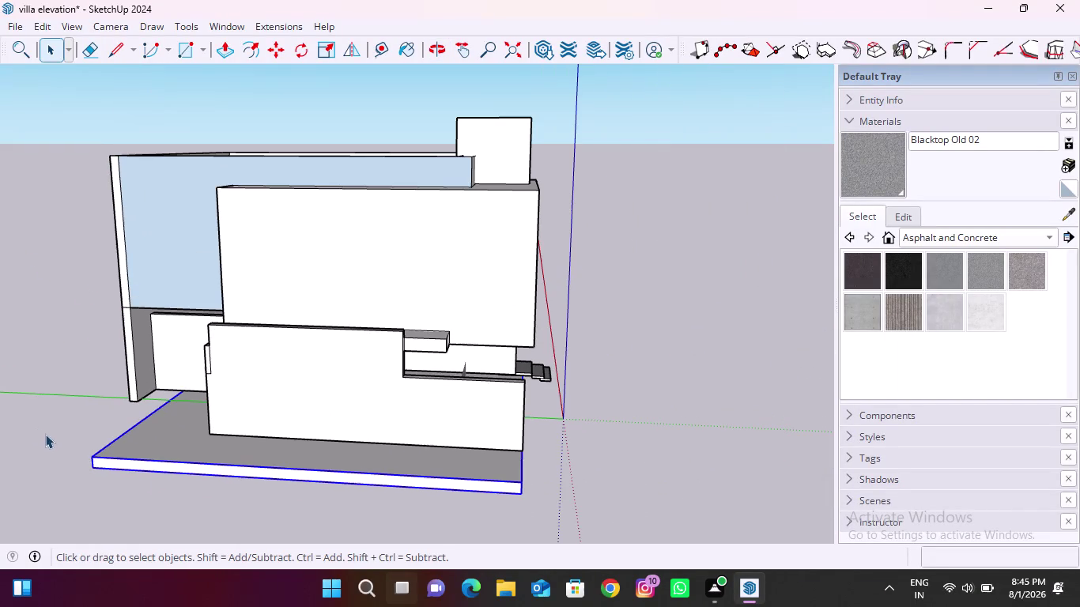
middle_drag(537, 493, 429, 513)
scroll(up, 3)
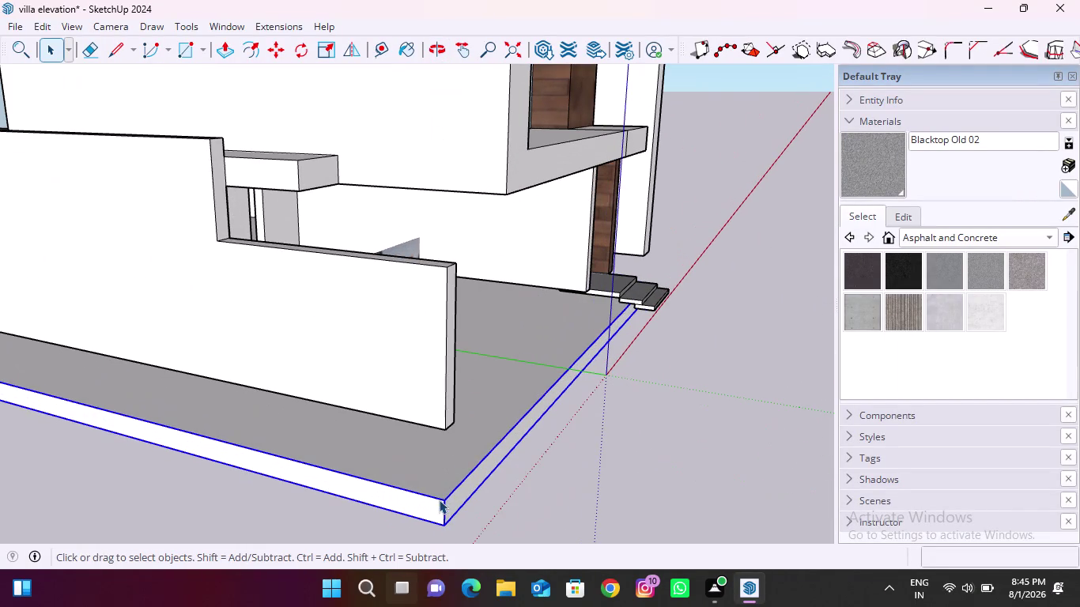
Move the slab's front corner onto the front wall corner and orbit to check.
click(281, 52)
scroll(up, 3)
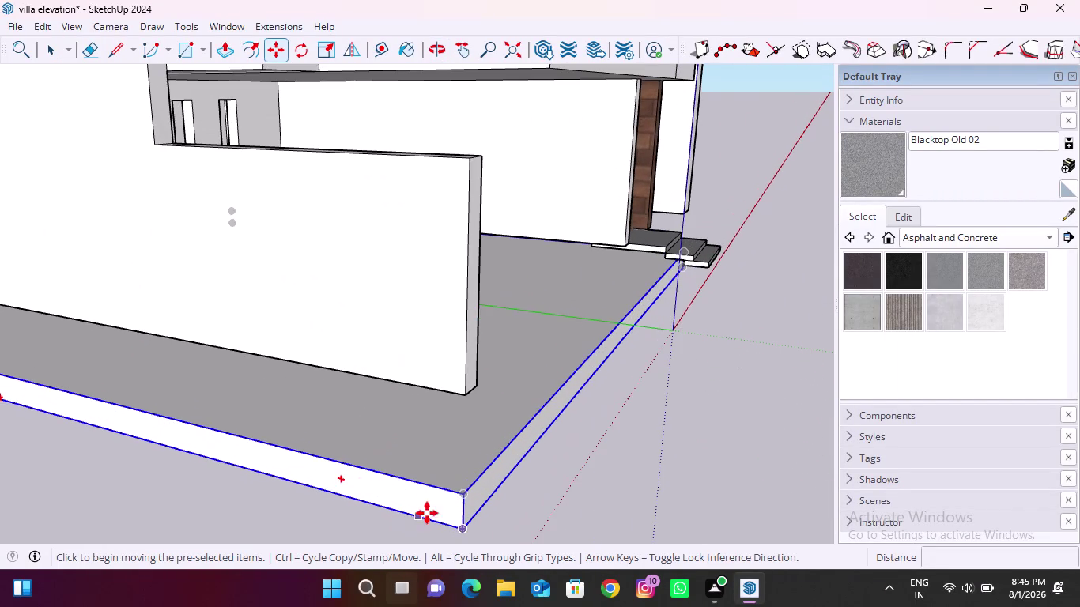
click(459, 496)
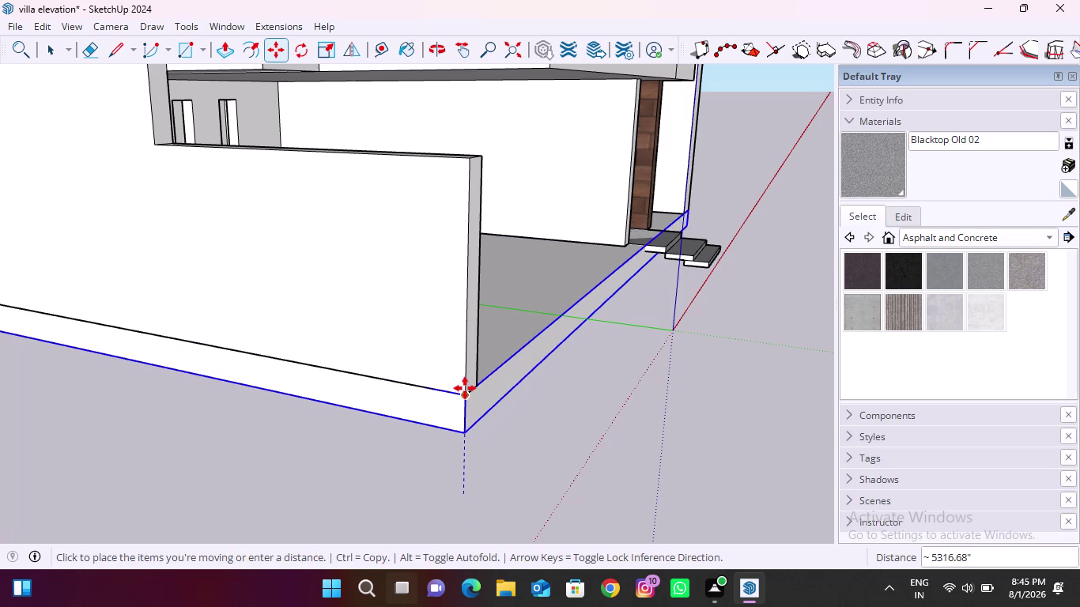
click(465, 388)
scroll(down, 3)
middle_drag(424, 415, 105, 432)
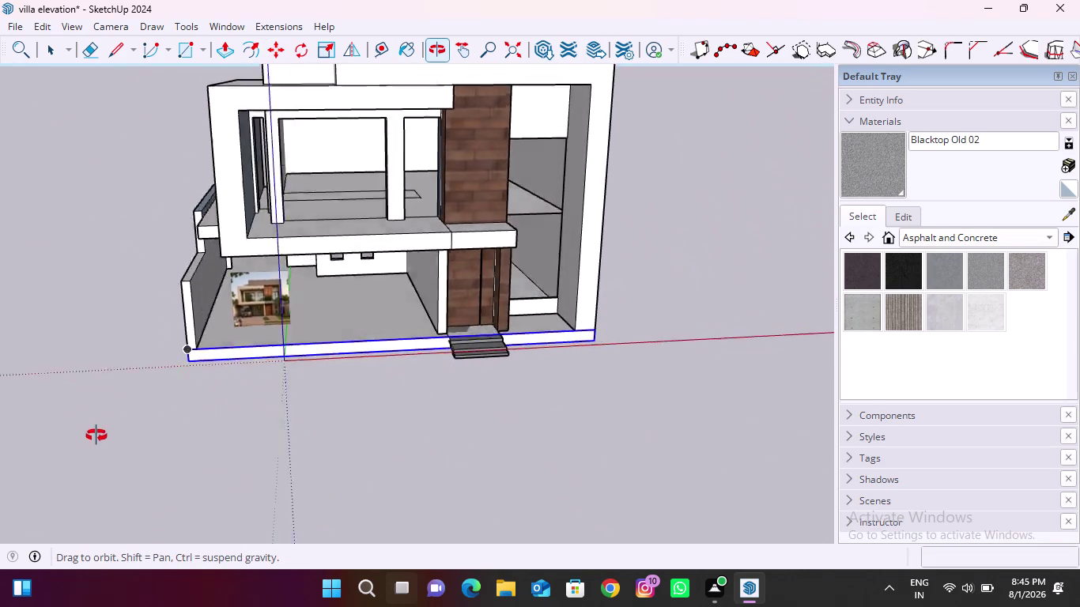
middle_drag(104, 433, 90, 438)
scroll(up, 3)
scroll(down, 3)
middle_drag(424, 412, 484, 249)
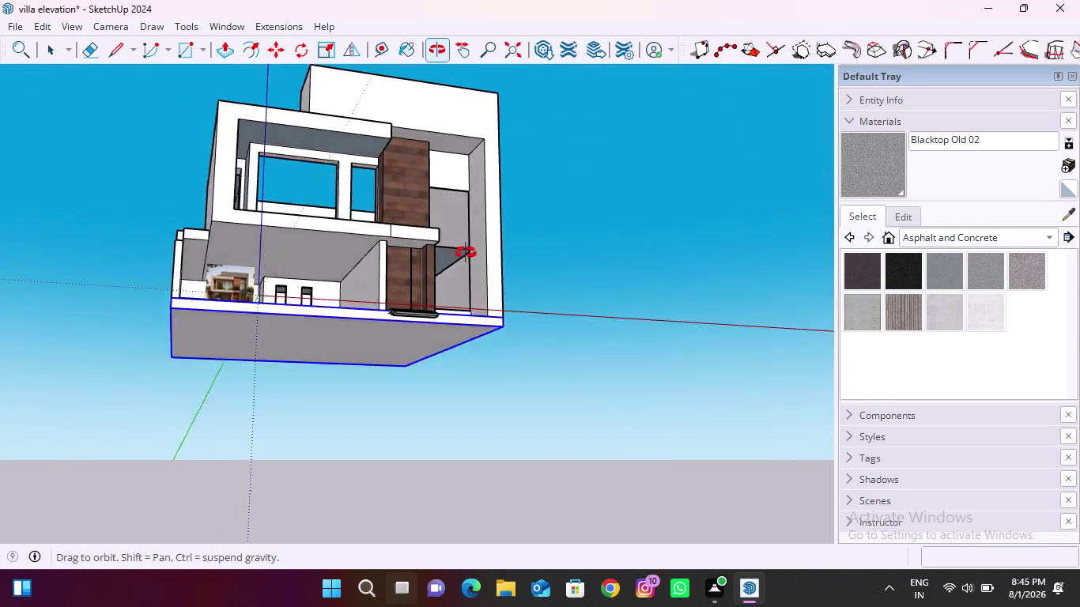
middle_drag(484, 249, 420, 372)
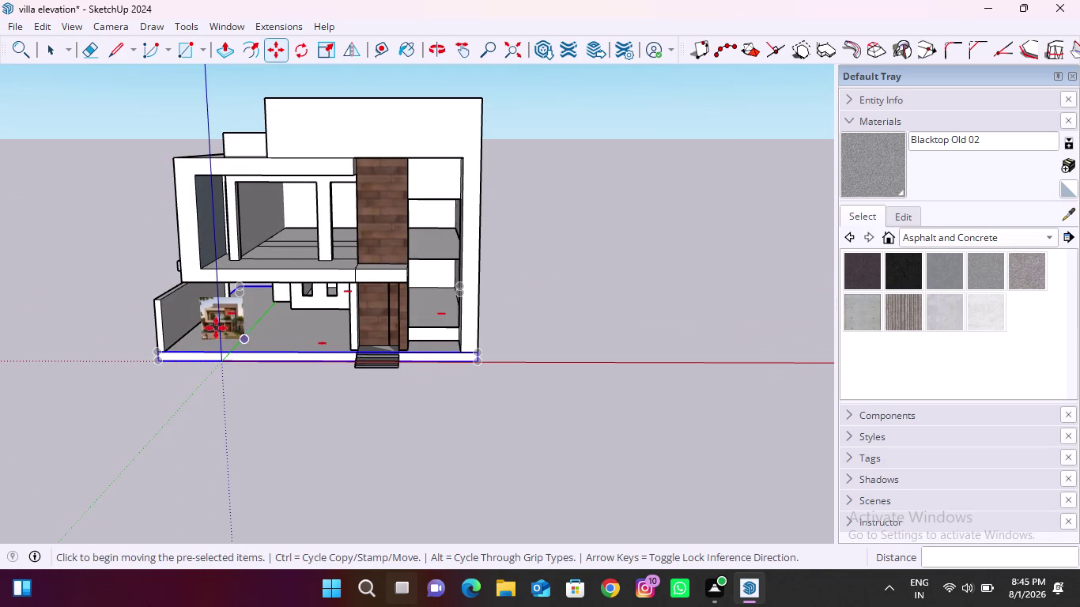
Zoom around the villa front to inspect the slab's alignment.
scroll(up, 3)
key(space)
scroll(up, 3)
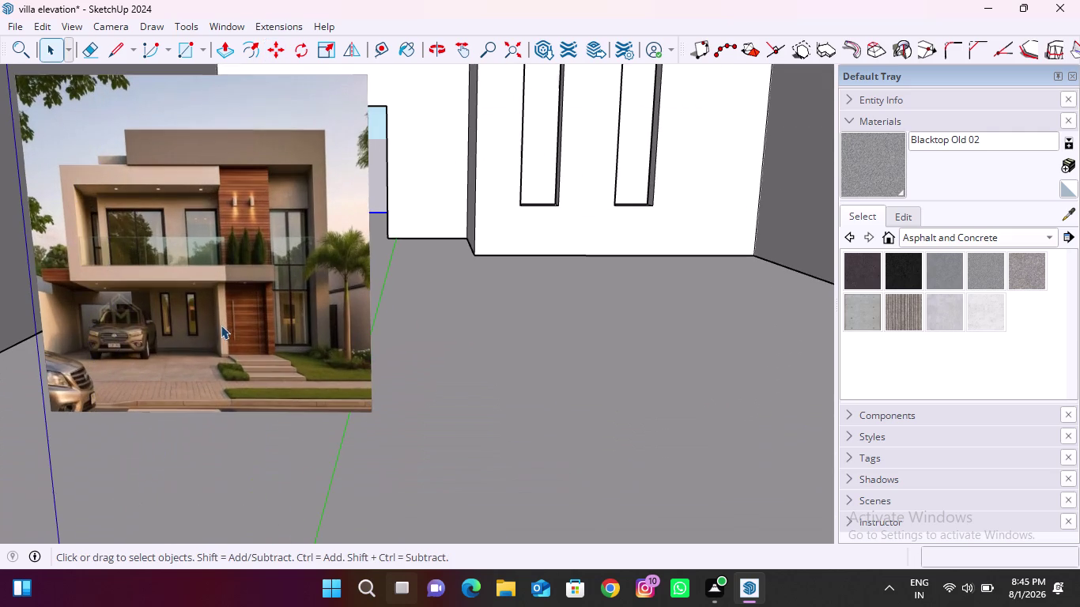
scroll(down, 3)
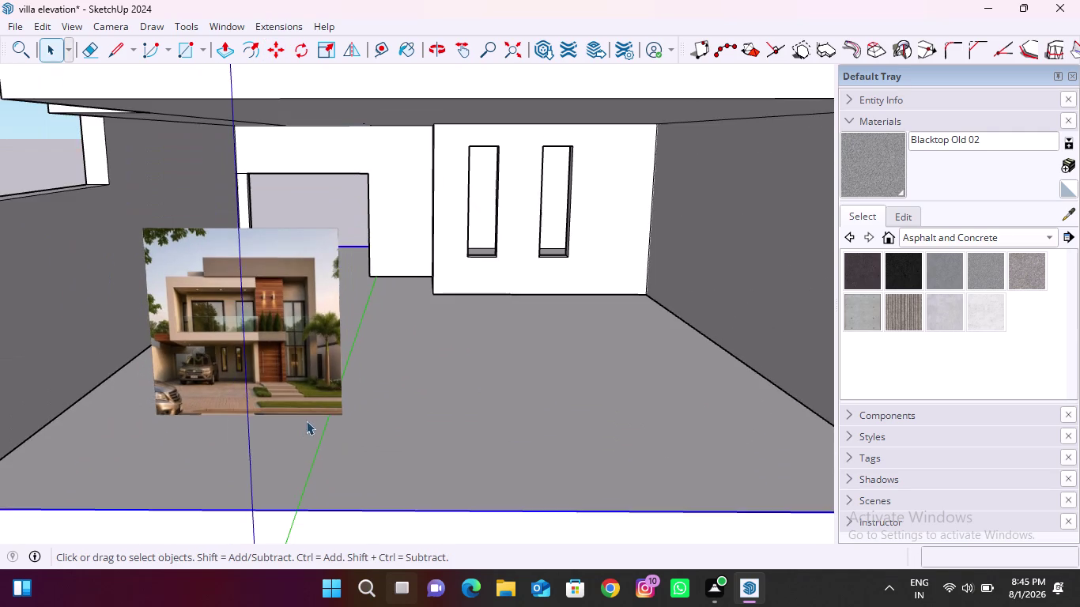
scroll(down, 3)
scroll(down, 3)
scroll(down, 3)
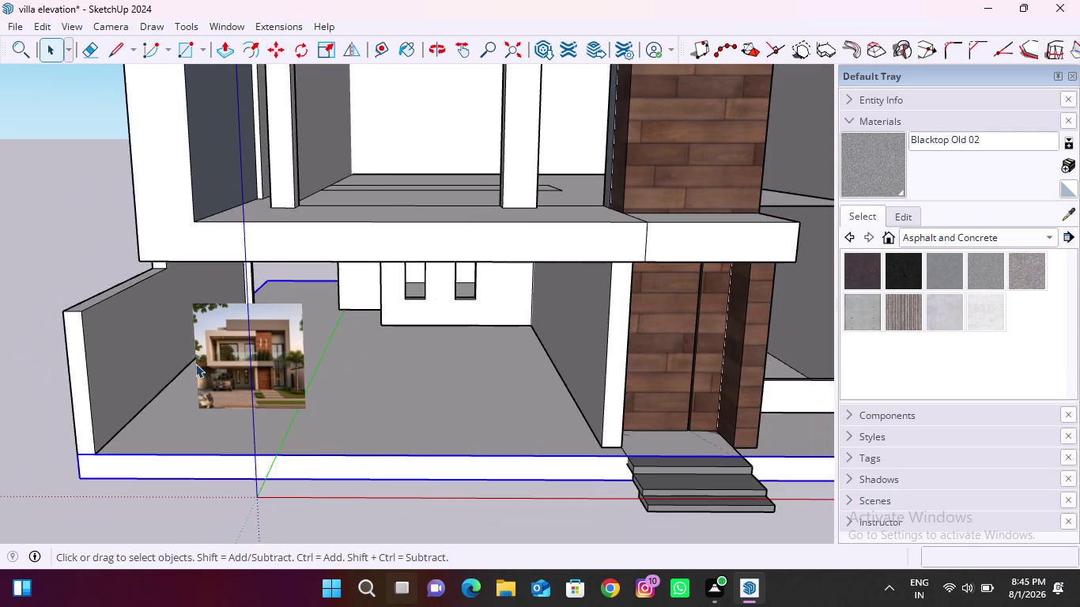
scroll(down, 3)
scroll(up, 3)
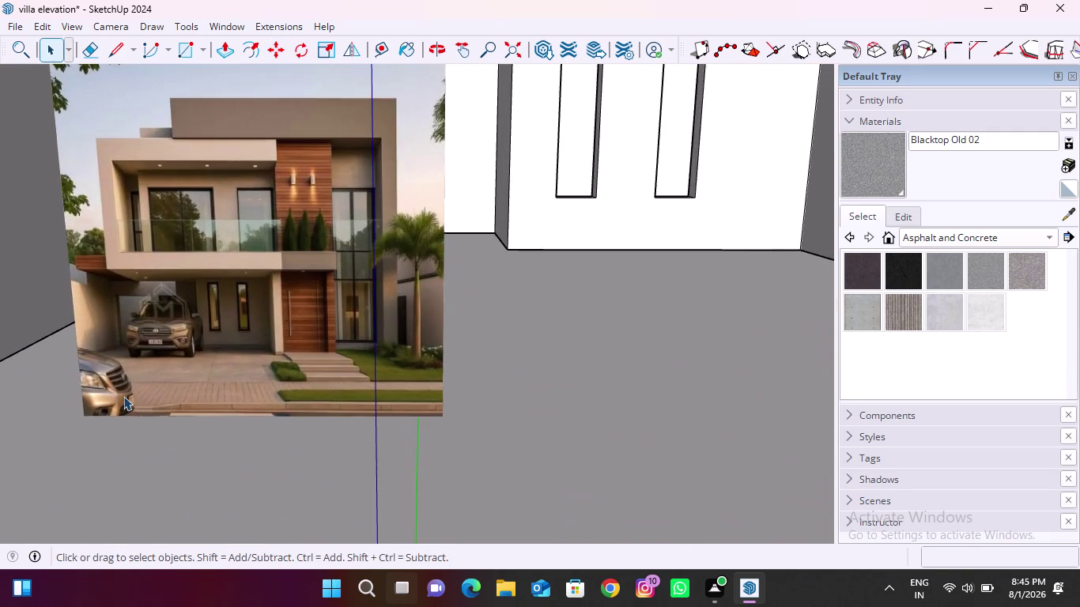
scroll(down, 3)
scroll(down, 3)
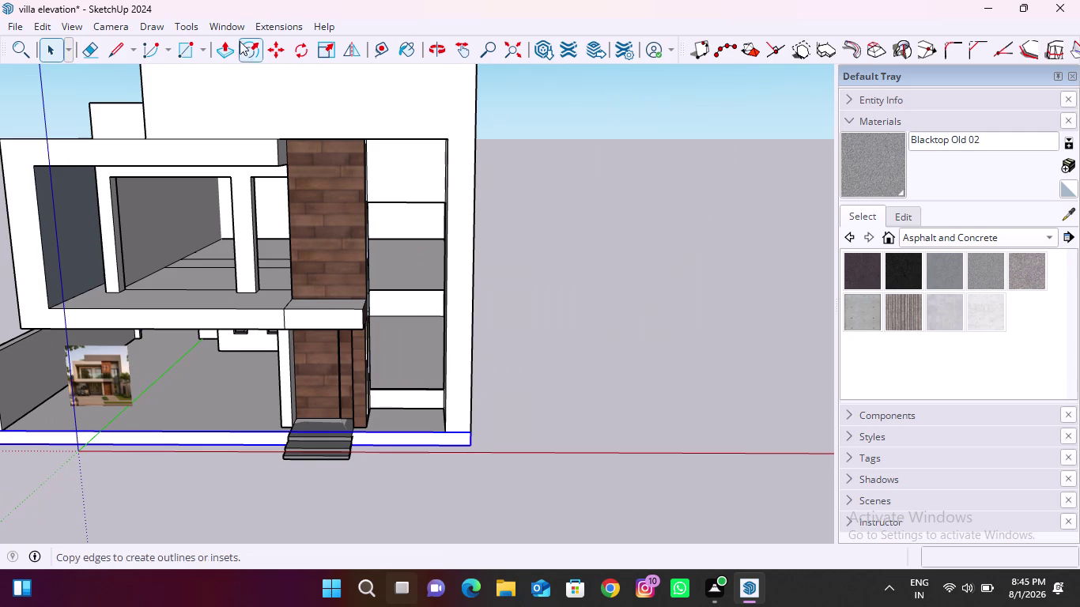
Place a Tape Measure guide from the bottom step edge just in front of the steps.
click(372, 46)
scroll(up, 3)
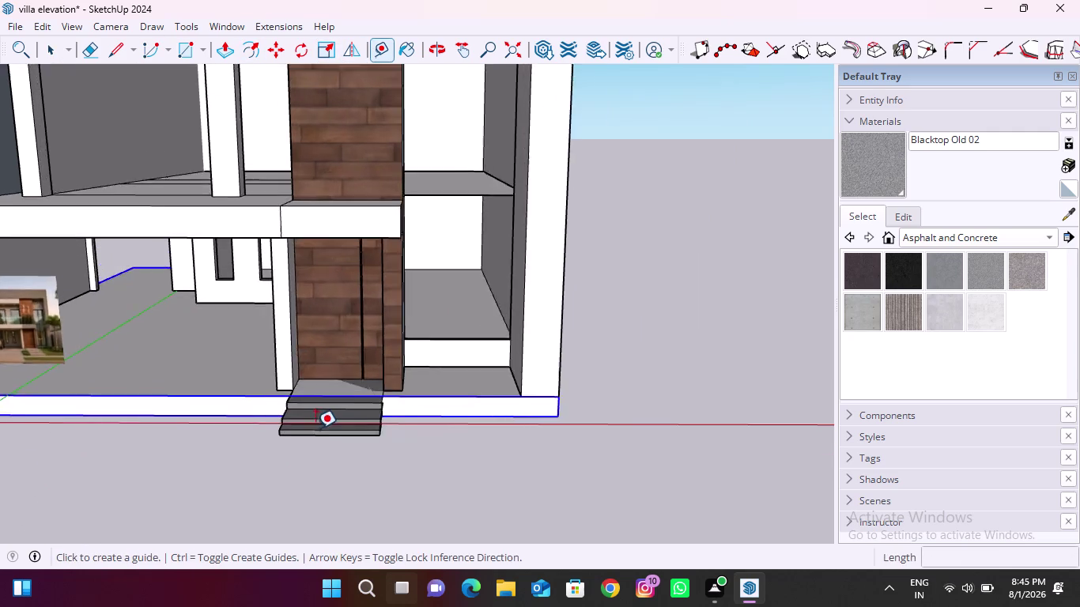
scroll(up, 3)
middle_drag(164, 451, 394, 453)
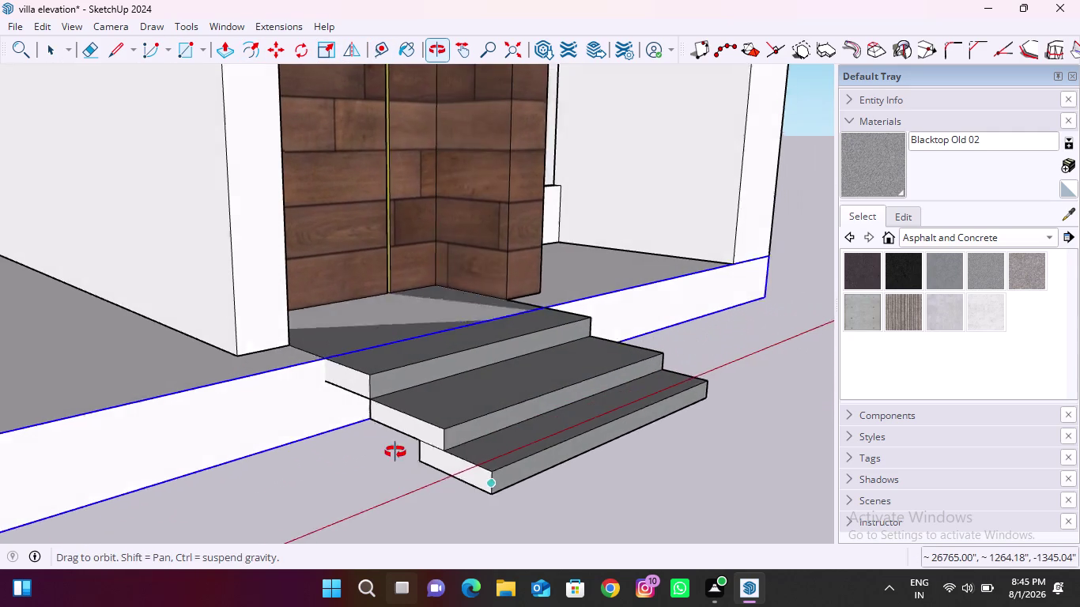
middle_drag(394, 452, 396, 452)
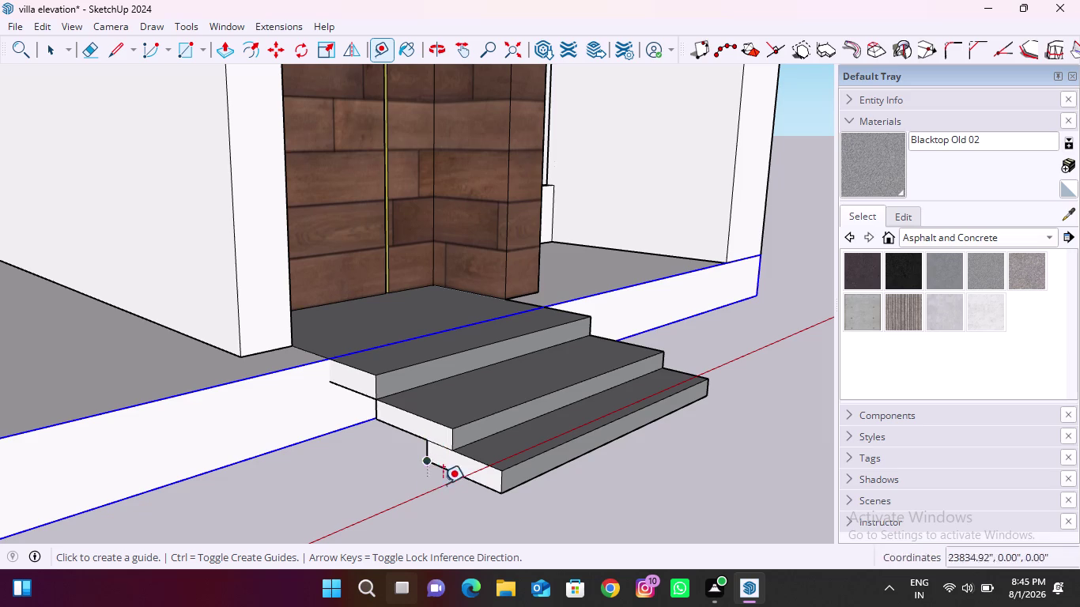
middle_drag(374, 490, 376, 470)
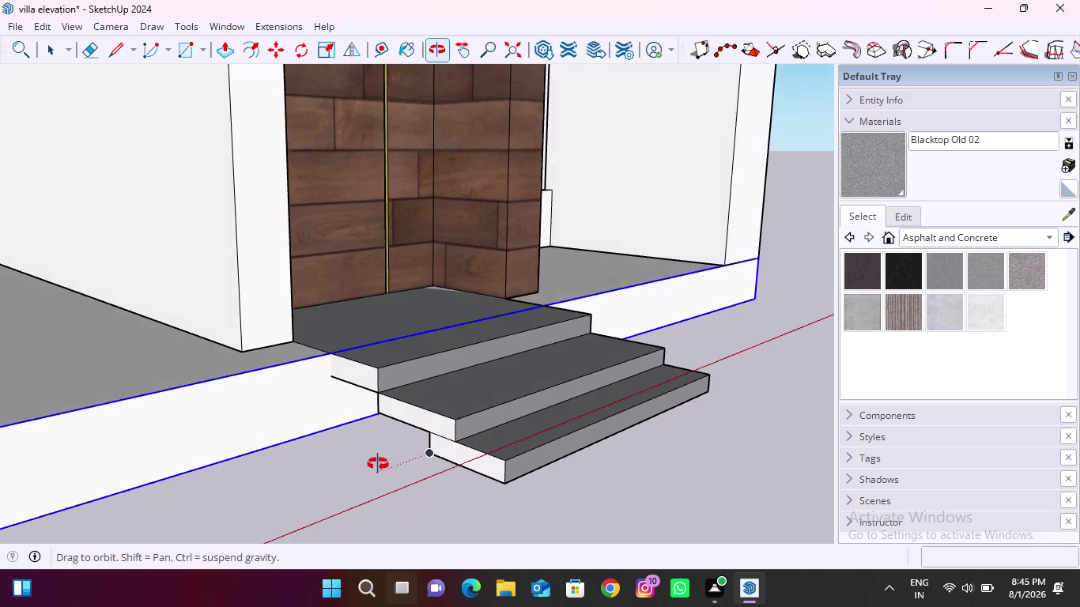
middle_drag(376, 470, 279, 337)
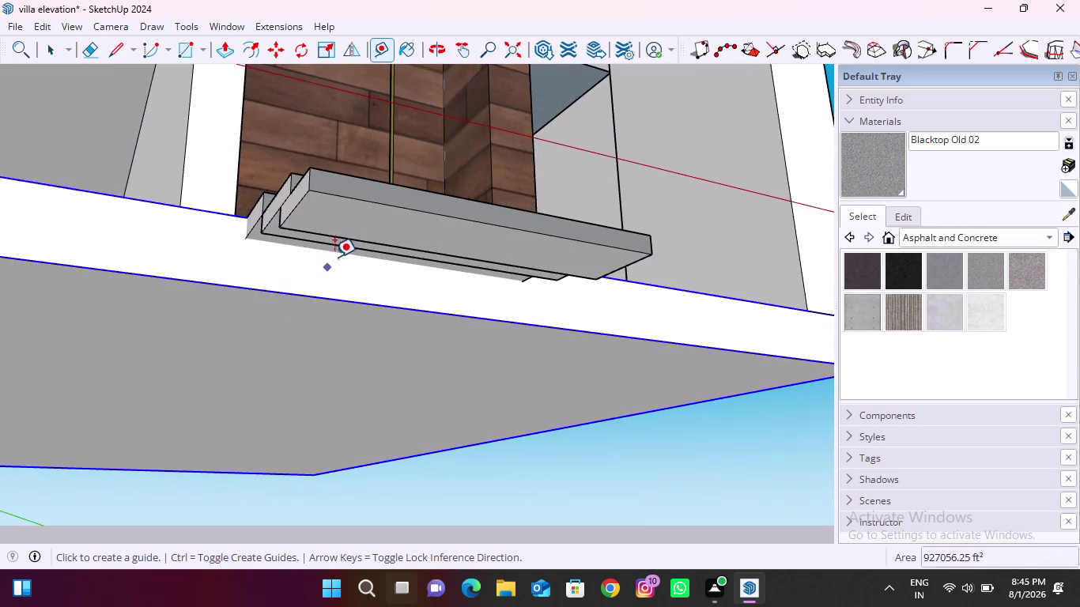
click(347, 238)
middle_drag(379, 210, 376, 217)
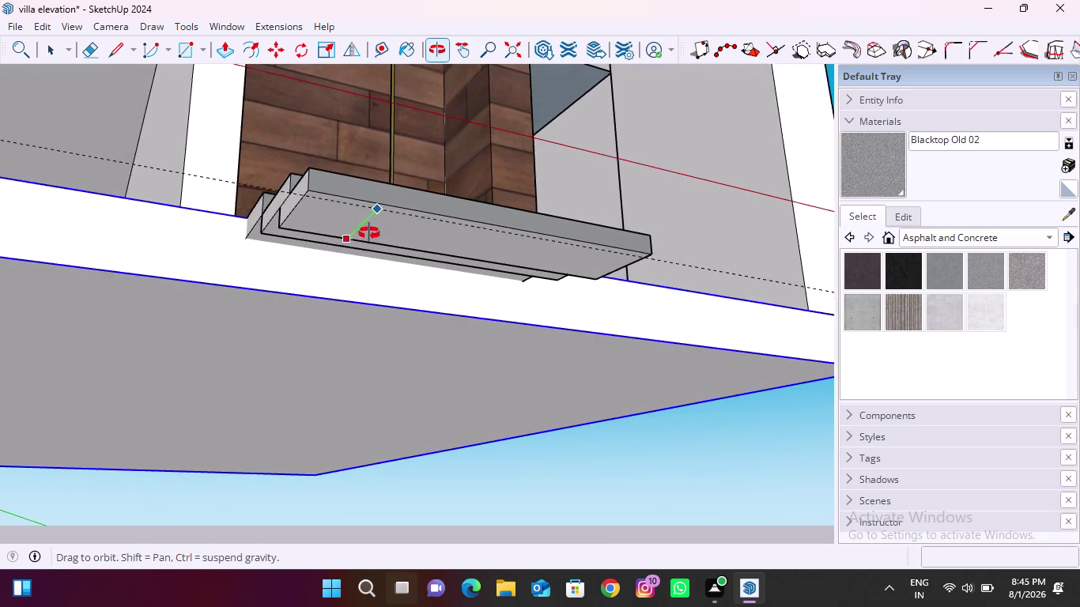
middle_drag(376, 218, 244, 502)
scroll(down, 3)
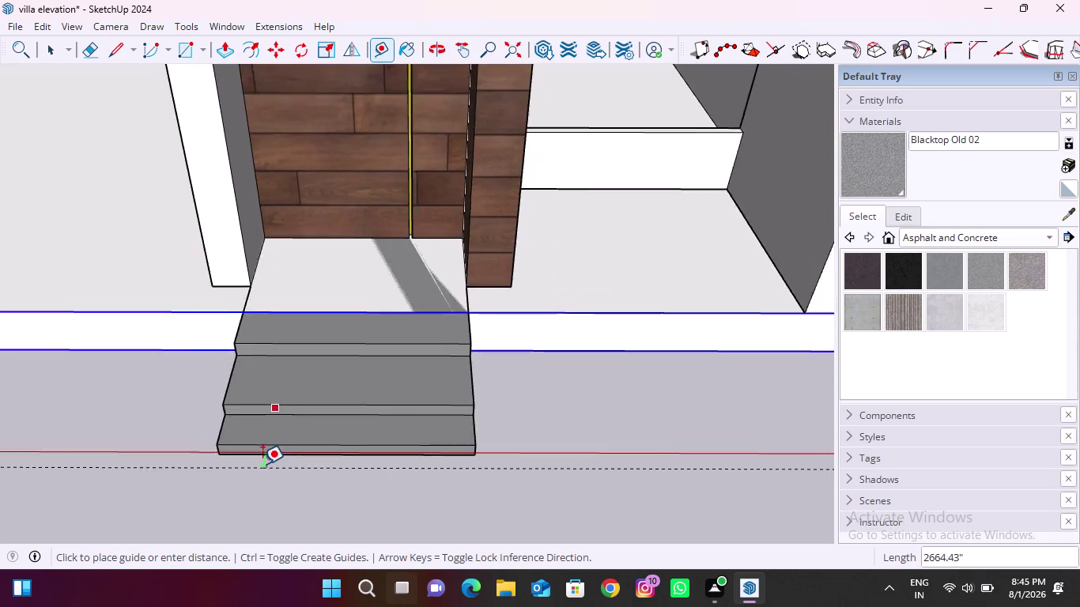
scroll(down, 3)
scroll(down, 3)
scroll(up, 3)
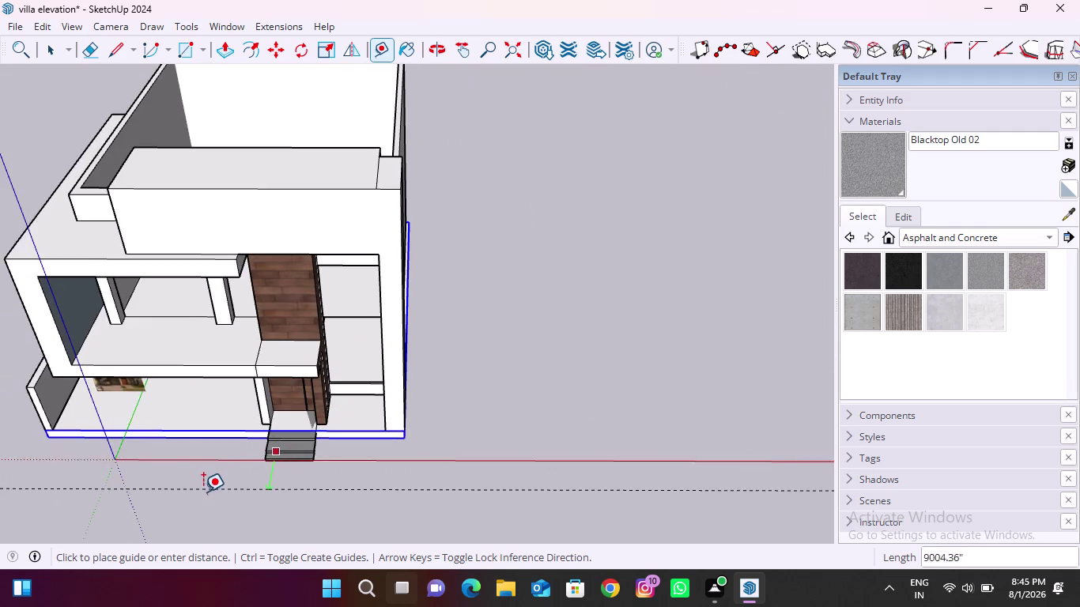
scroll(up, 3)
scroll(down, 3)
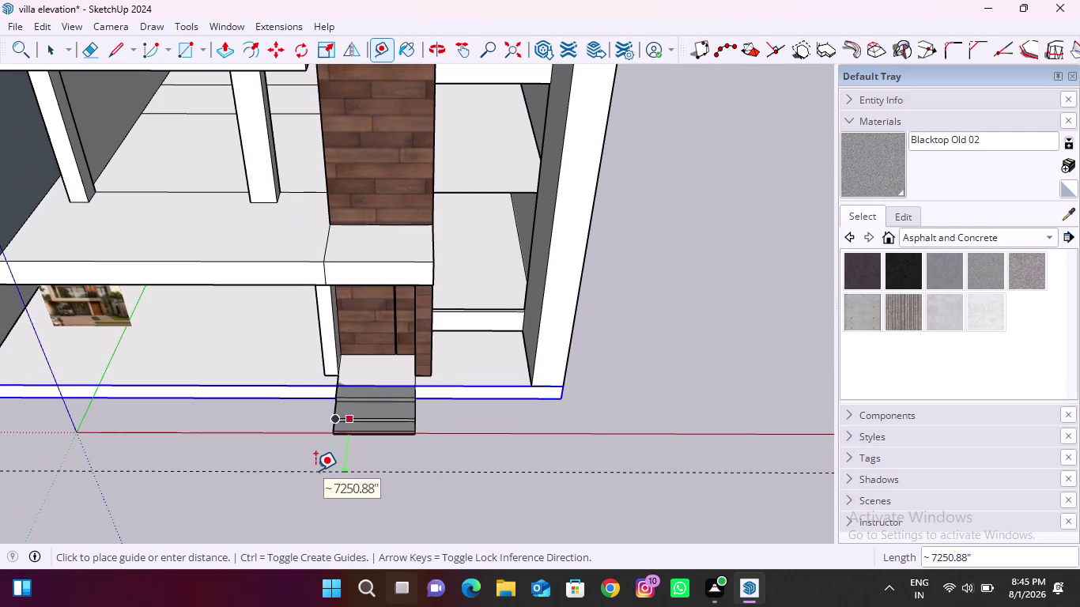
scroll(up, 3)
scroll(up, 3)
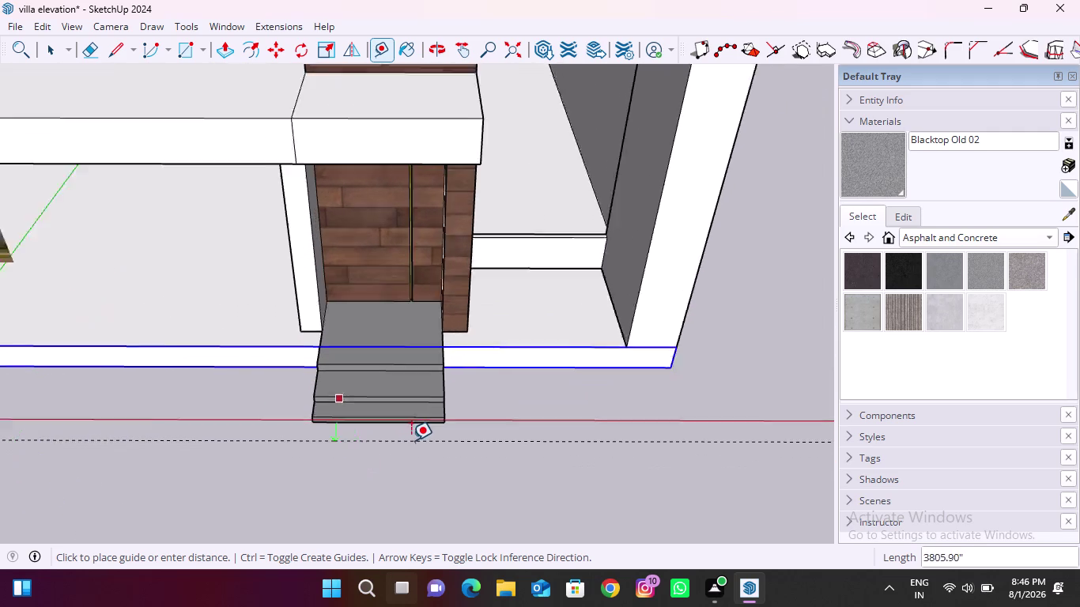
scroll(up, 3)
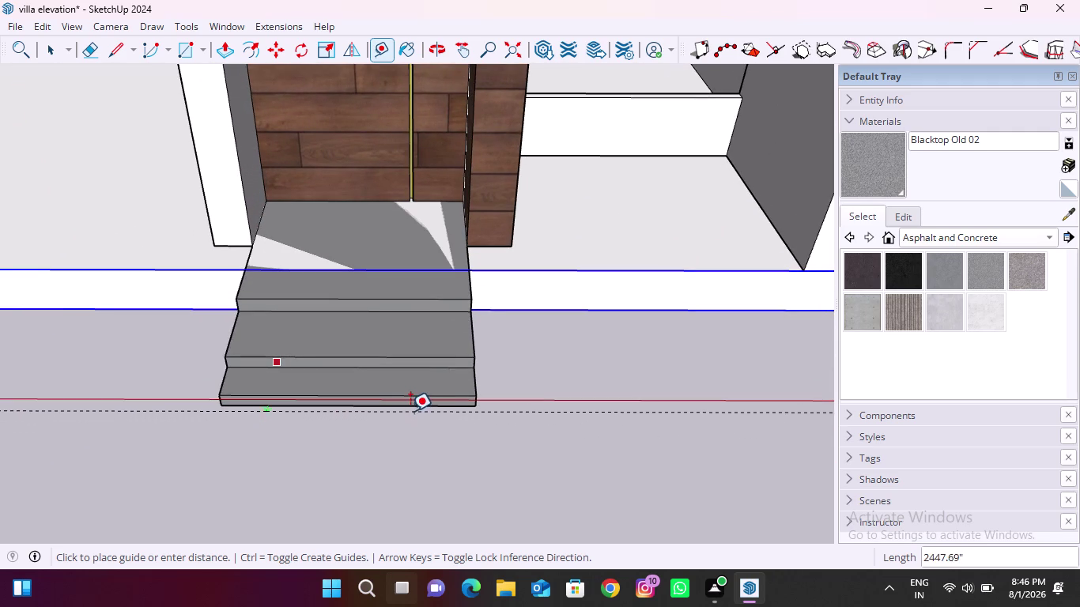
click(410, 409)
Add another guide from the step edge, further out in front of the steps.
click(407, 406)
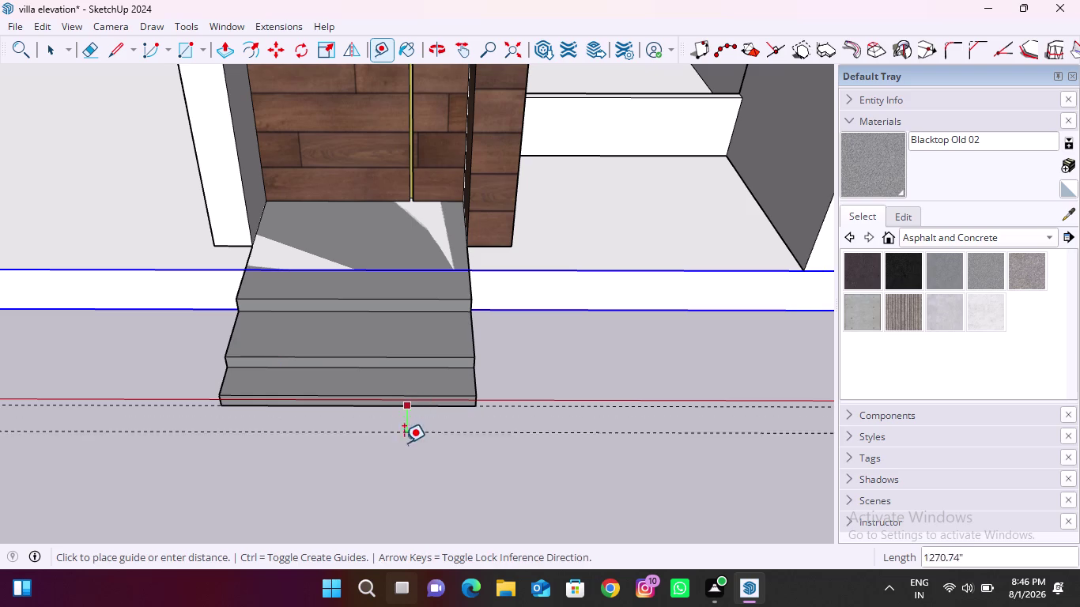
scroll(down, 3)
click(397, 475)
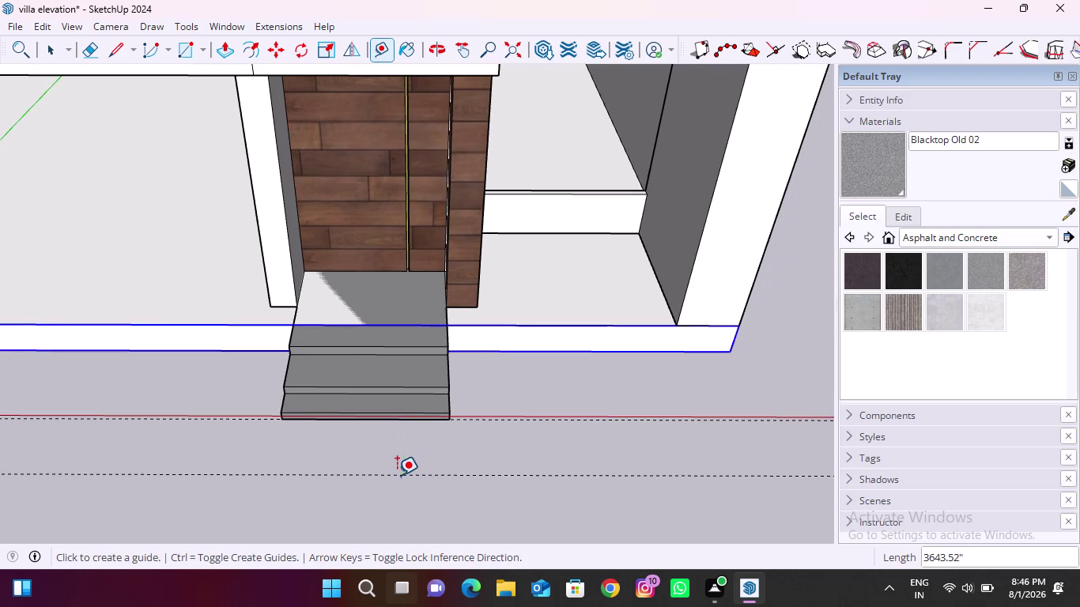
scroll(down, 3)
scroll(up, 3)
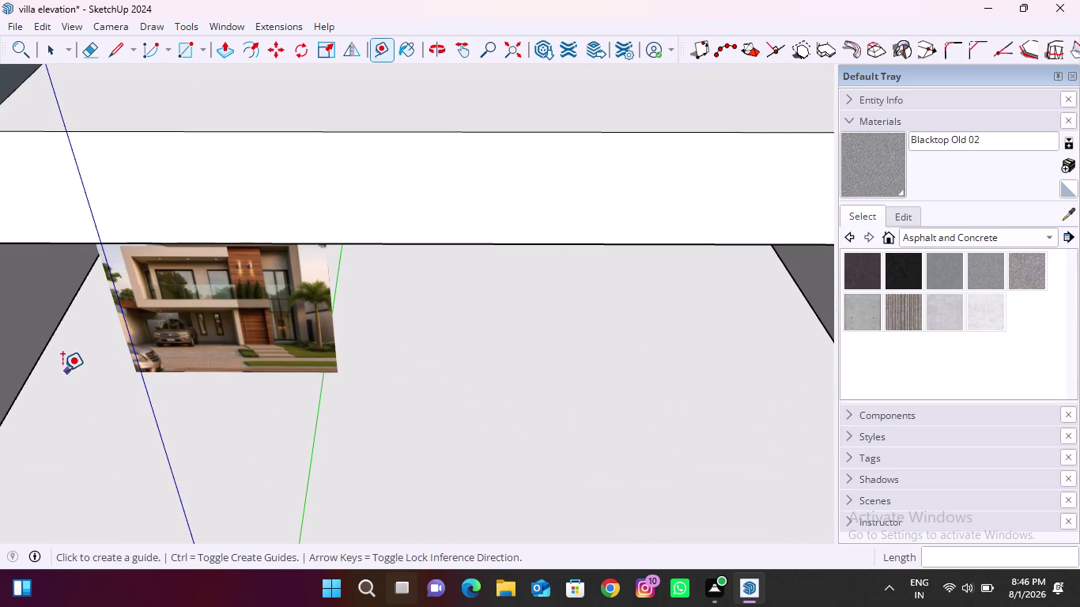
scroll(down, 3)
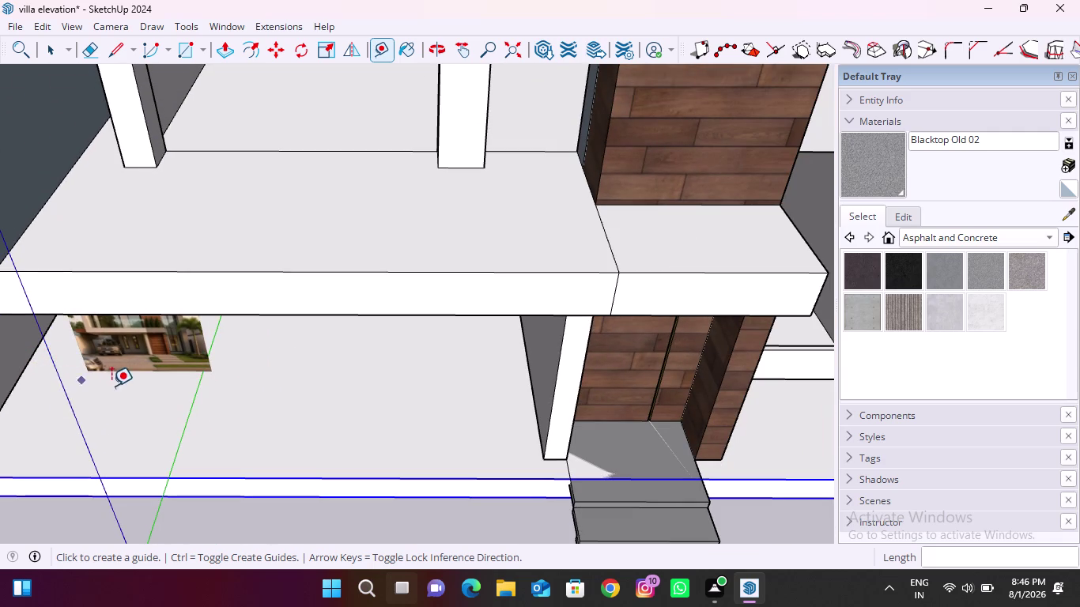
scroll(down, 3)
scroll(down, 3)
scroll(up, 3)
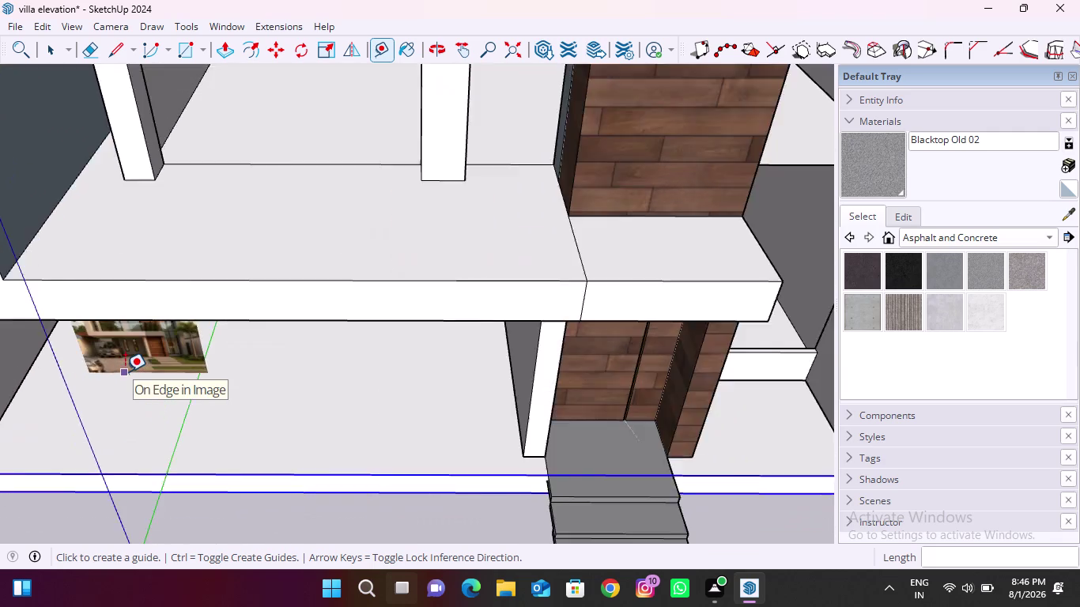
scroll(up, 3)
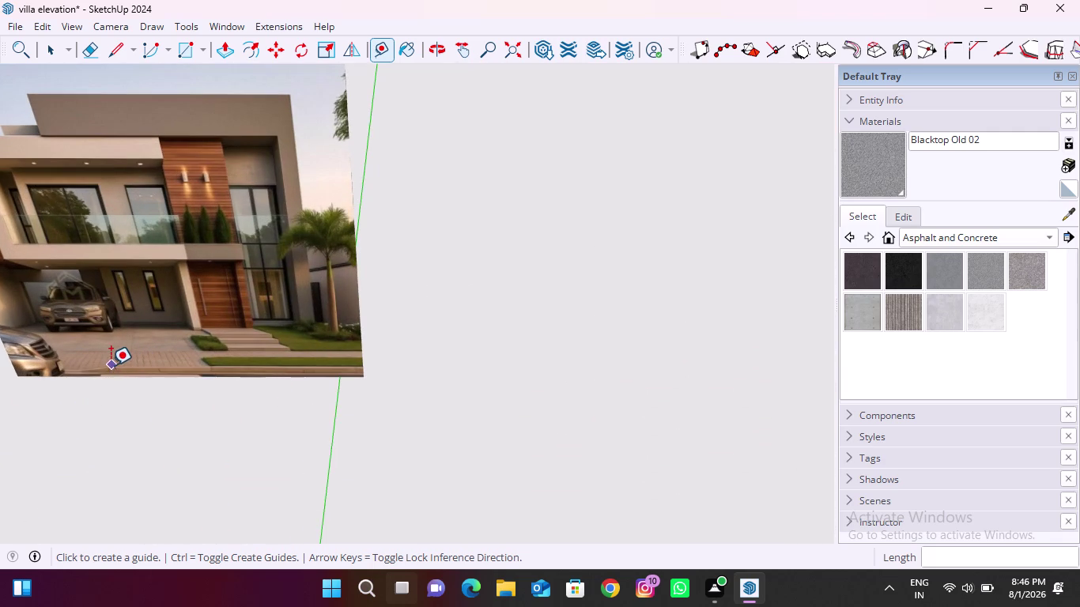
scroll(down, 3)
scroll(down, 3)
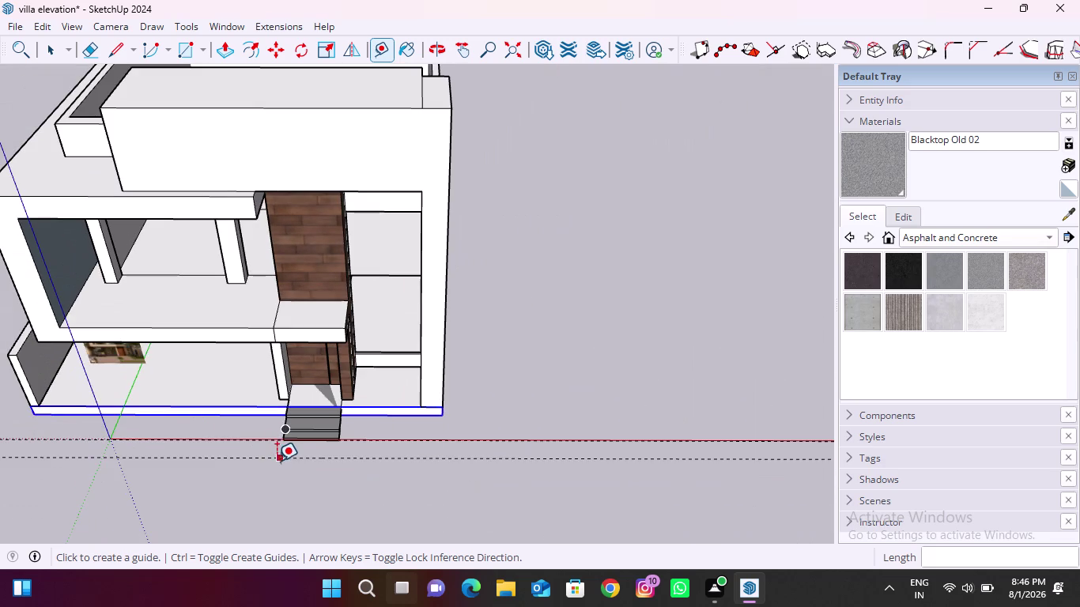
Place two guides parallel to the base's front edge, the second further out.
click(277, 461)
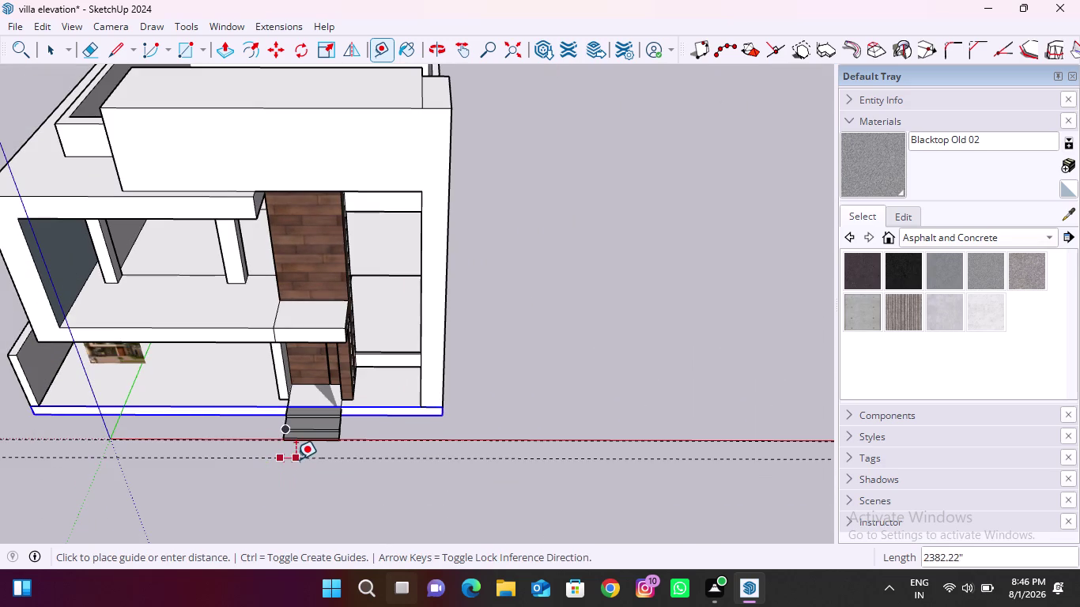
key(Escape)
click(257, 441)
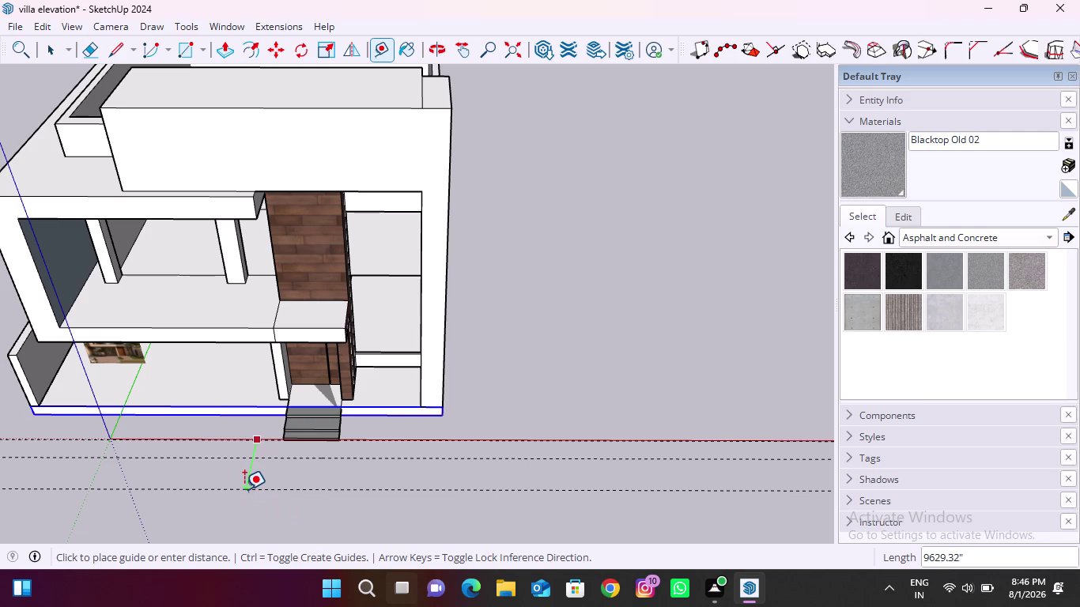
click(244, 489)
scroll(down, 3)
scroll(up, 3)
middle_drag(148, 434, 170, 409)
scroll(up, 3)
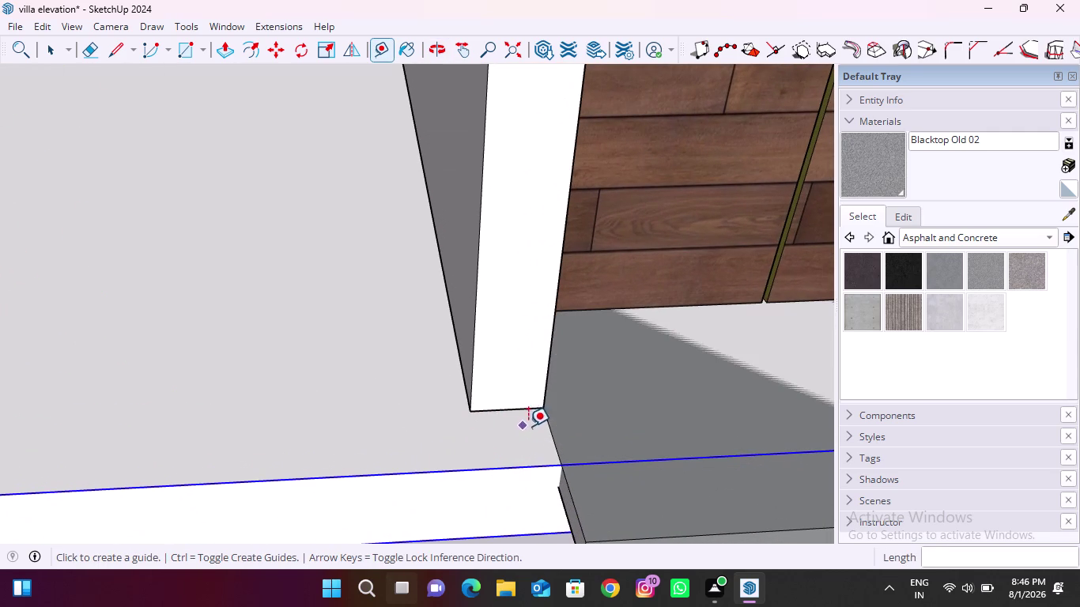
Place a guide square to the front, out from the corner beside the steps.
click(544, 428)
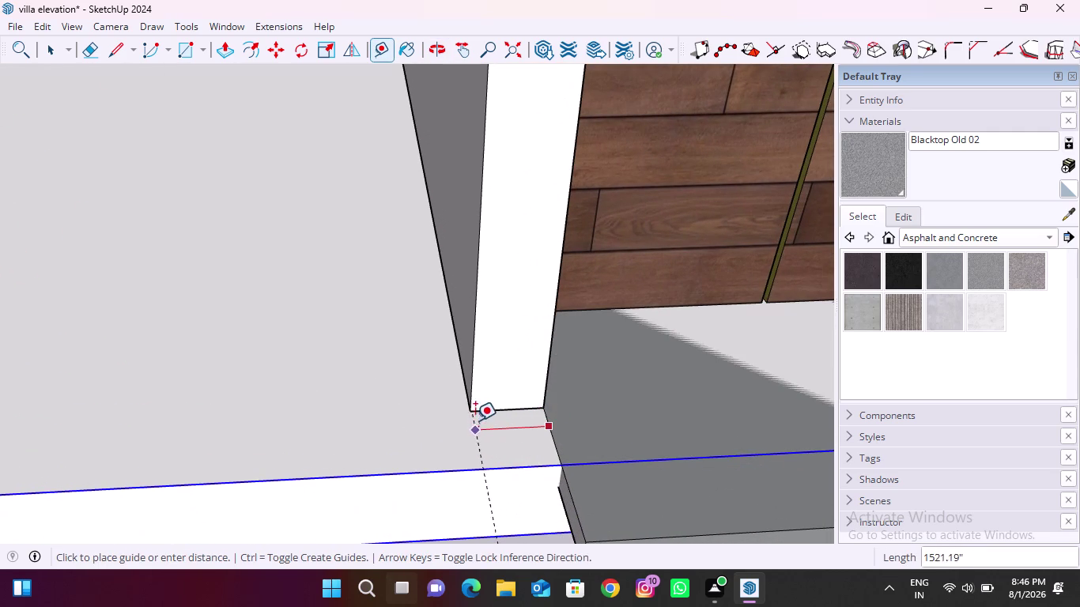
click(468, 412)
scroll(down, 3)
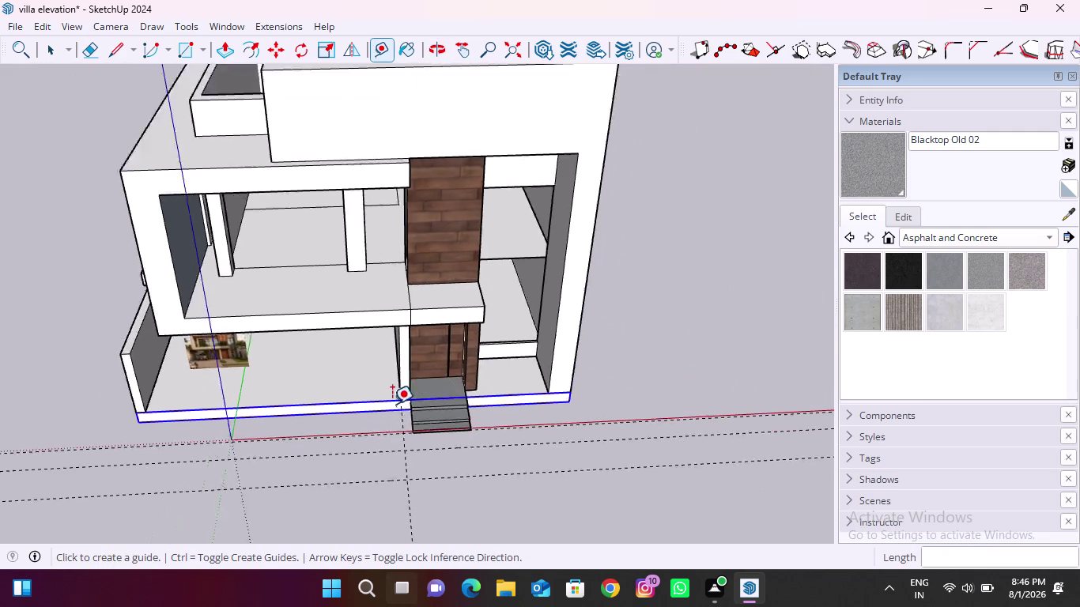
key(space)
Orbit around the entrance steps to inspect the guides from several sides.
scroll(up, 3)
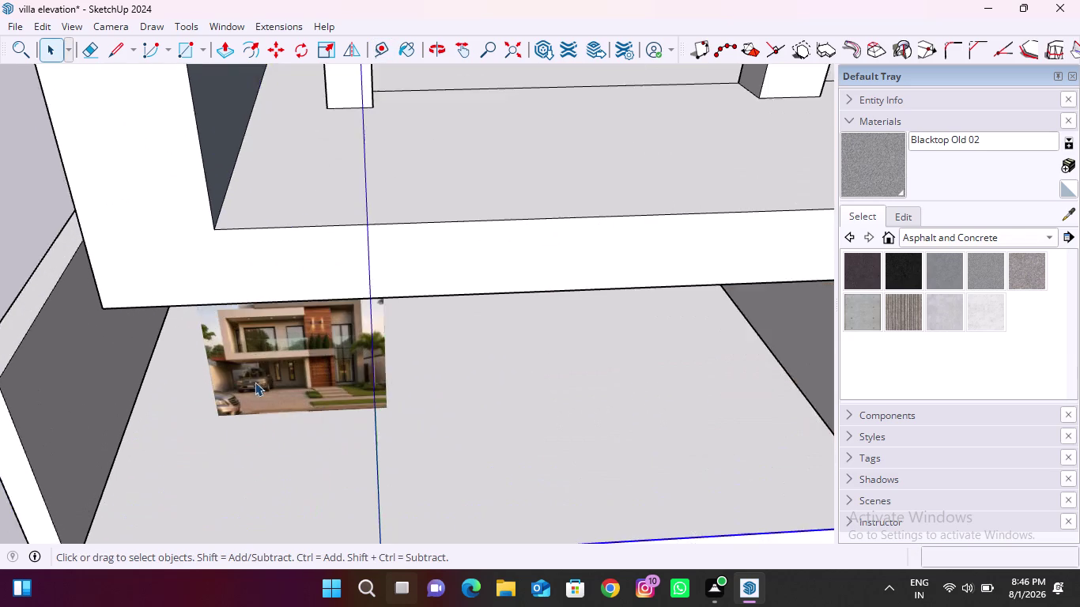
scroll(up, 3)
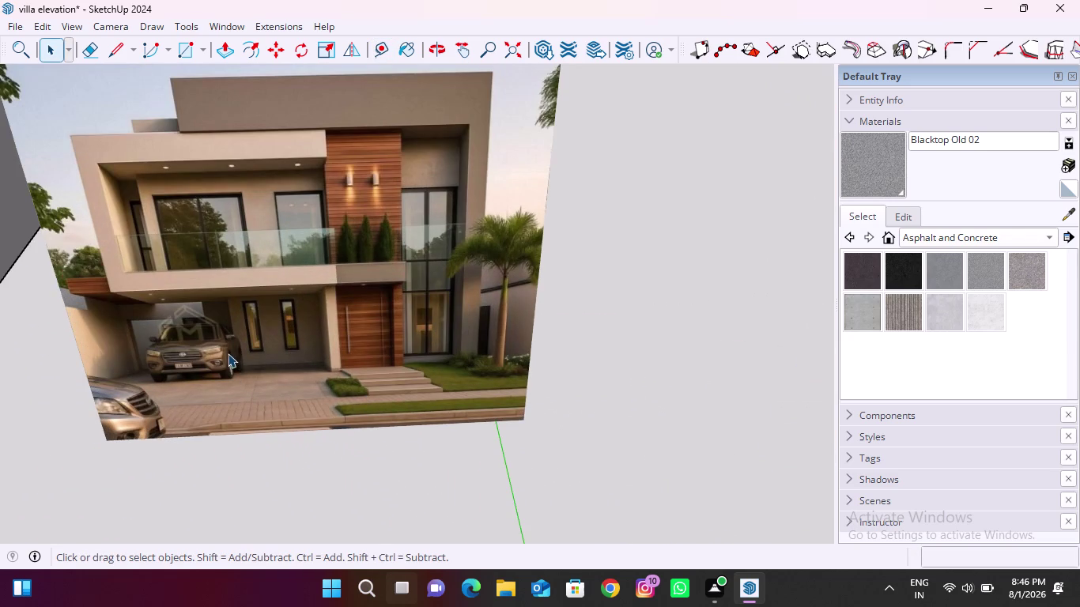
scroll(down, 3)
middle_drag(393, 453, 427, 429)
scroll(up, 3)
middle_drag(411, 441, 434, 406)
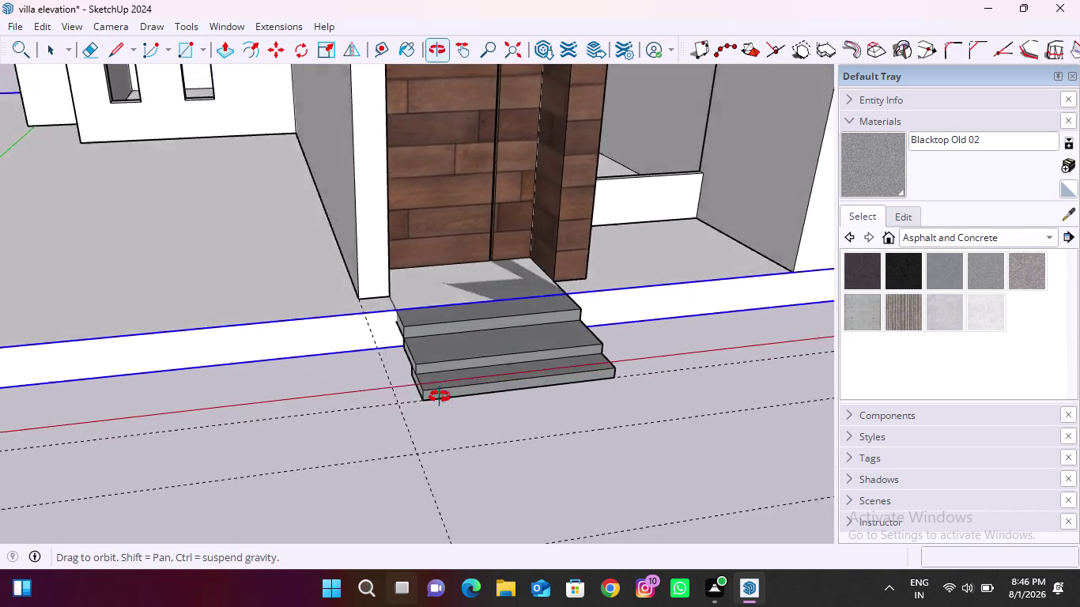
middle_drag(434, 406, 509, 389)
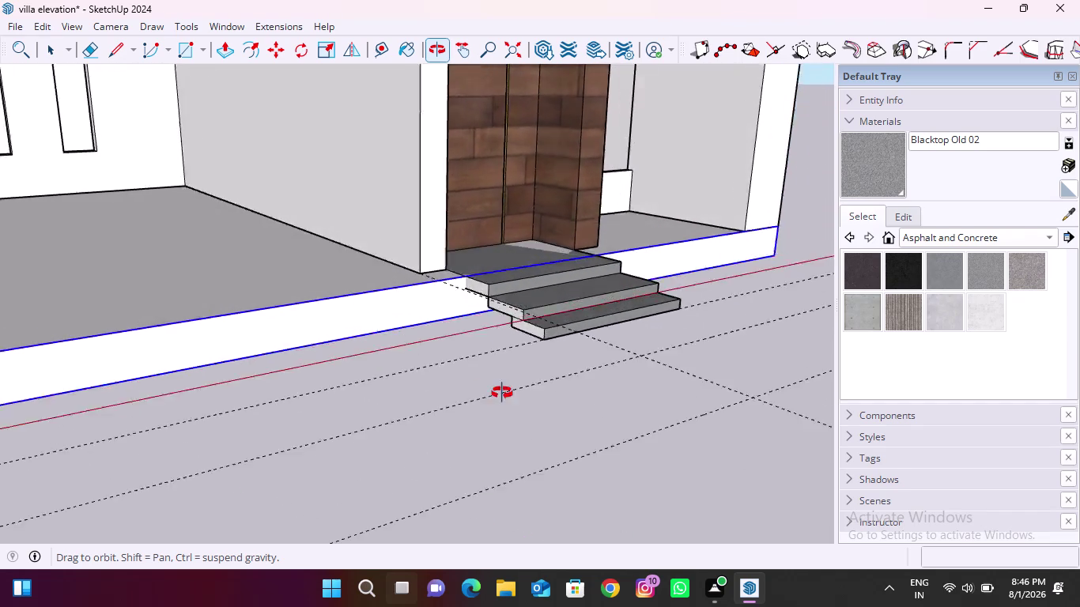
middle_drag(508, 389, 291, 421)
scroll(down, 3)
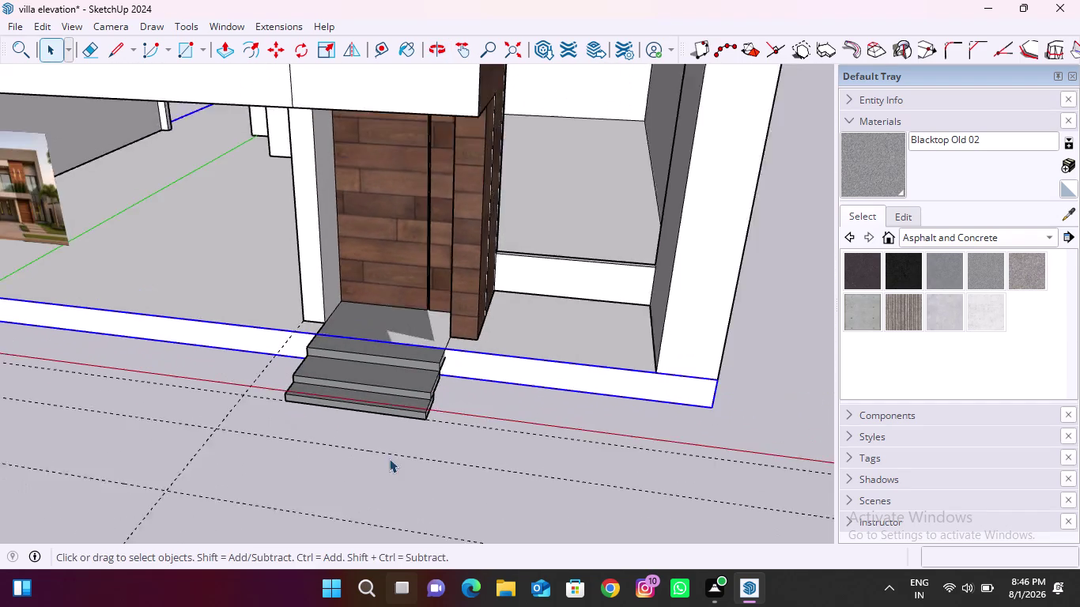
middle_drag(464, 498, 455, 452)
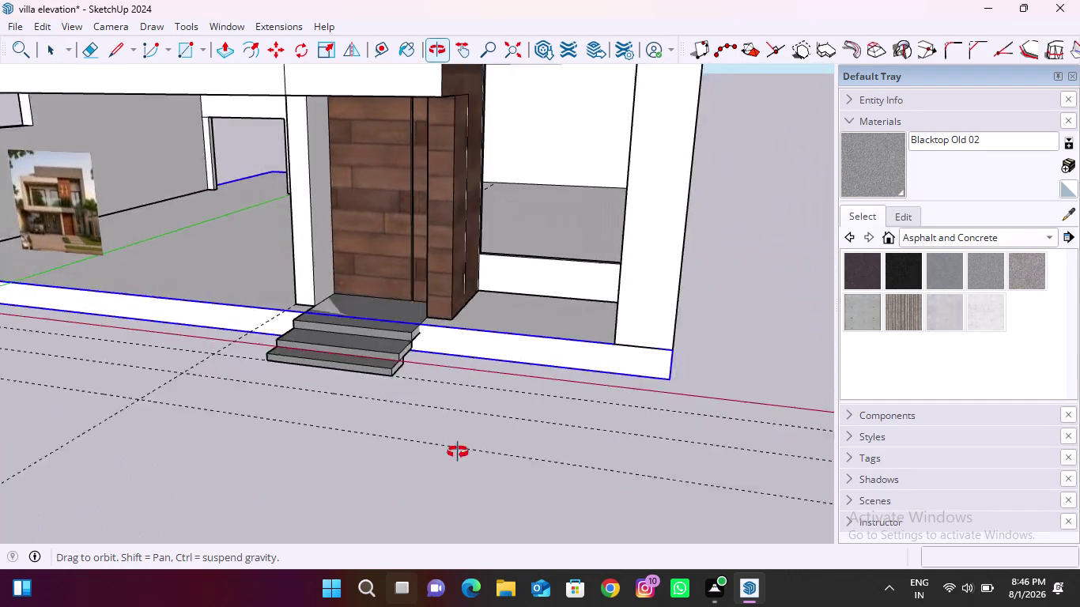
middle_drag(454, 452, 553, 478)
scroll(down, 3)
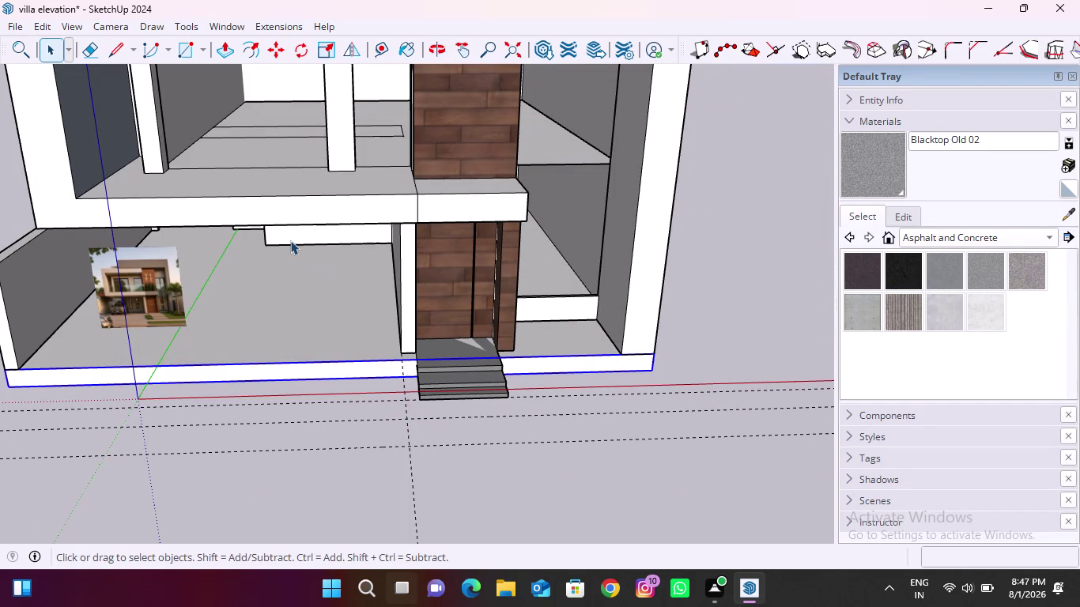
drag(117, 55, 125, 61)
Draw a line from the wall corner to the guide crossing, then right along the outer guide.
scroll(up, 3)
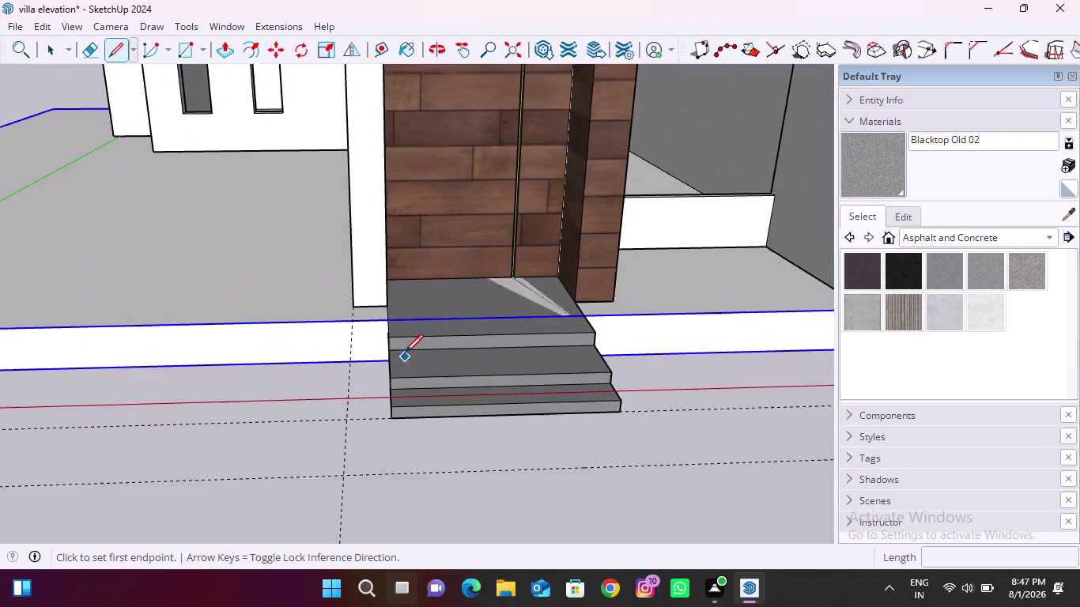
scroll(up, 3)
click(348, 320)
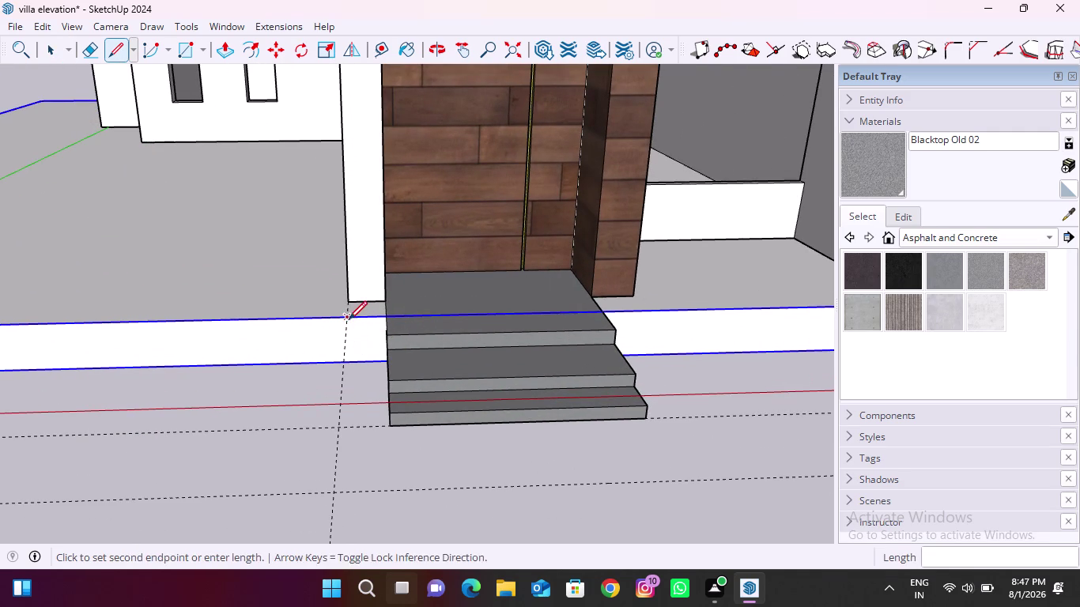
scroll(down, 3)
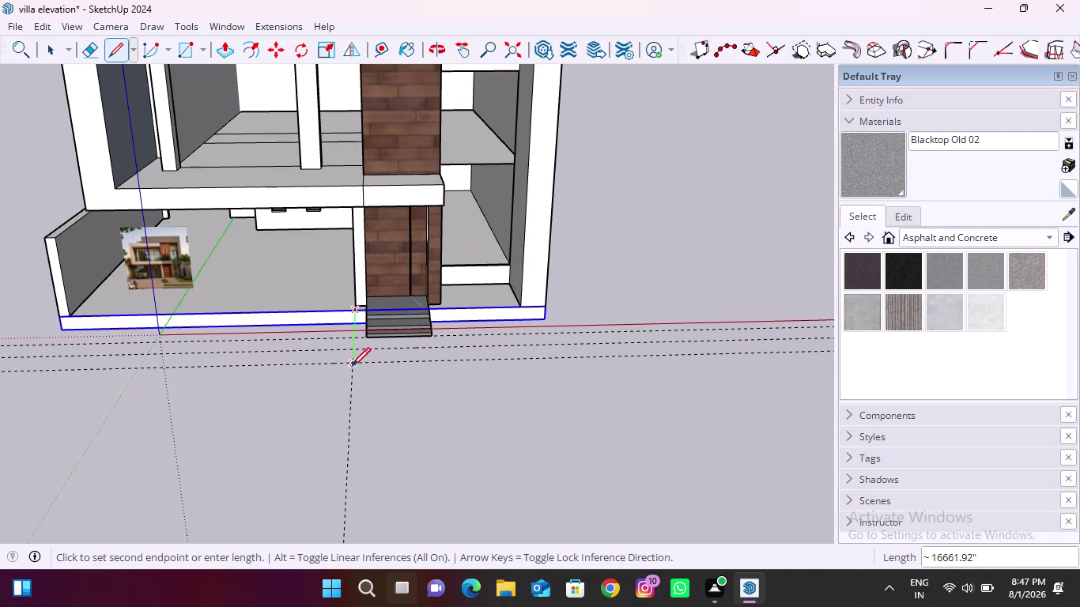
click(355, 366)
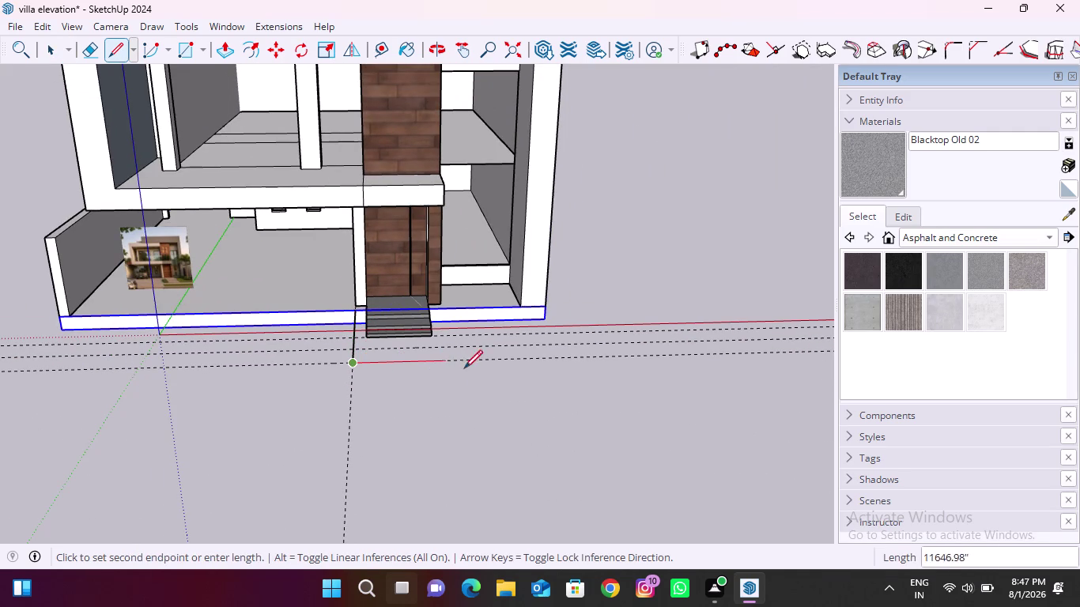
click(774, 352)
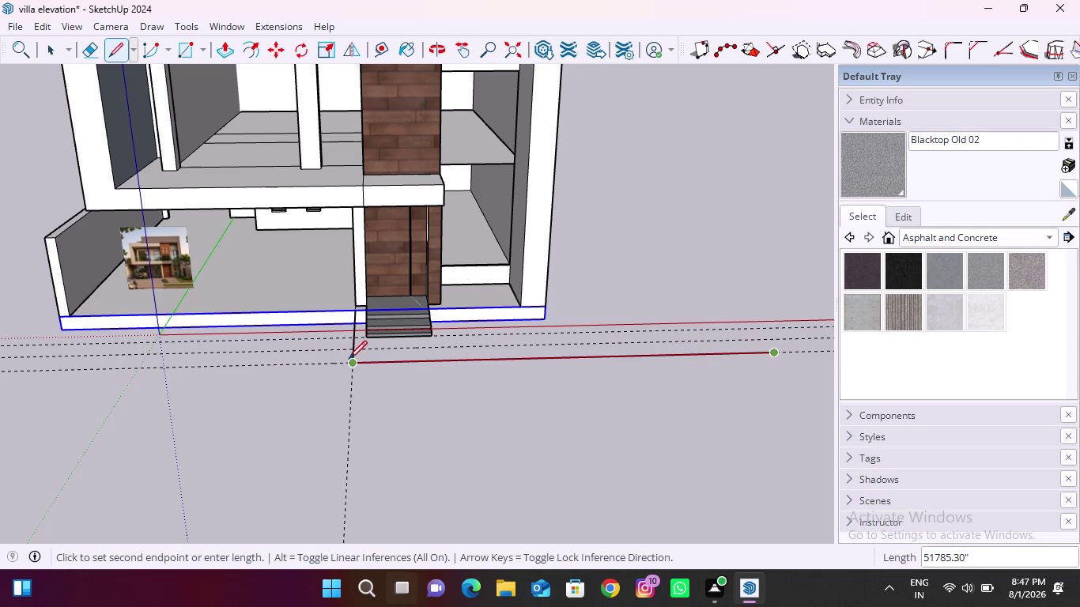
key(Escape)
Extend the edge line from the guide crossing far left along the outer guide, then orbit to check it.
click(352, 359)
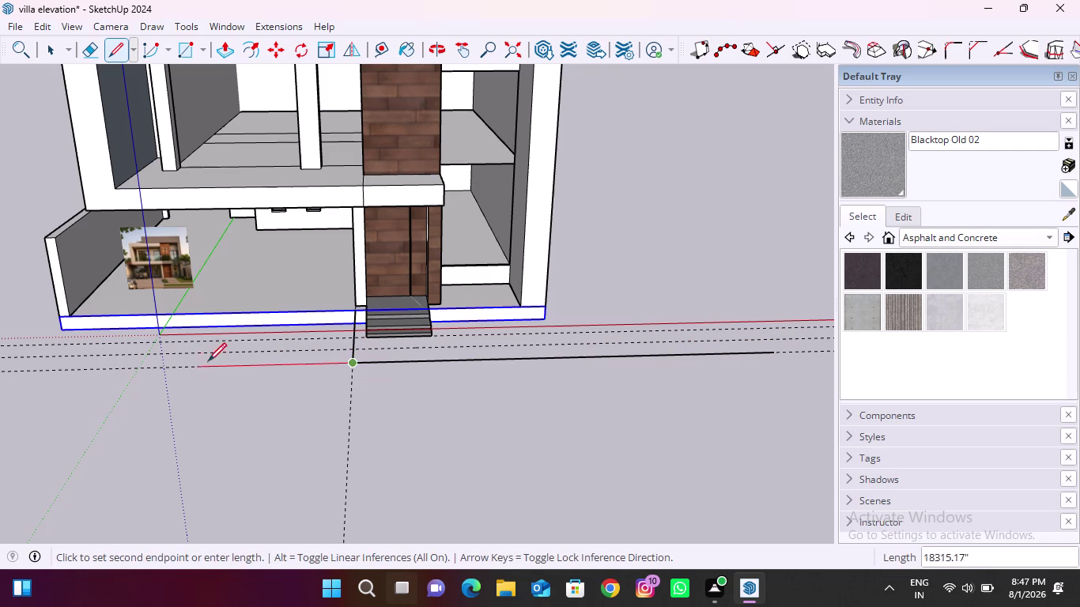
scroll(down, 3)
click(38, 368)
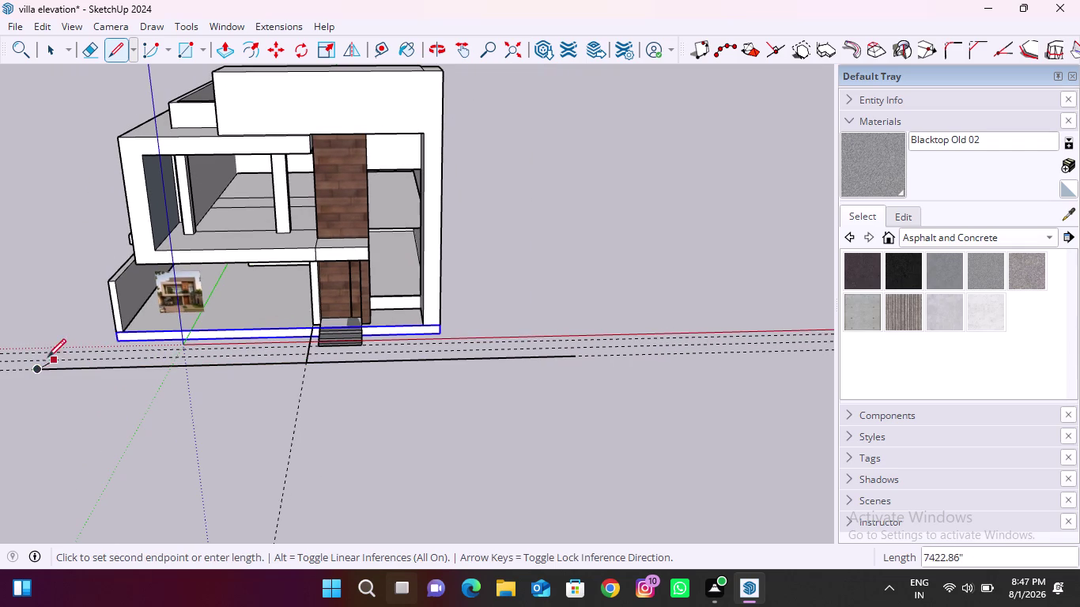
key(Escape)
scroll(up, 3)
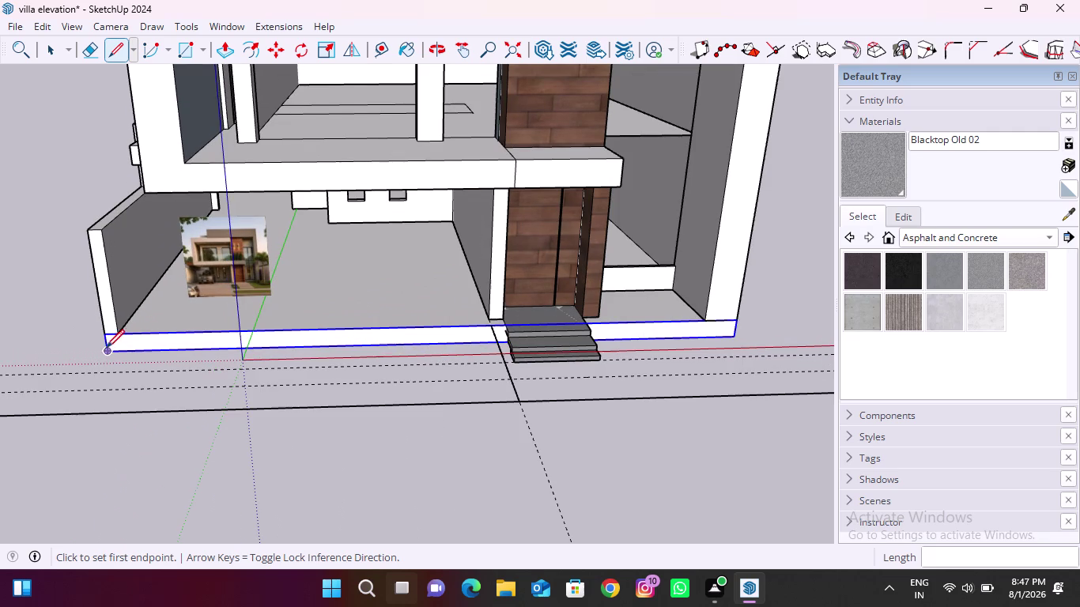
middle_drag(249, 430, 264, 343)
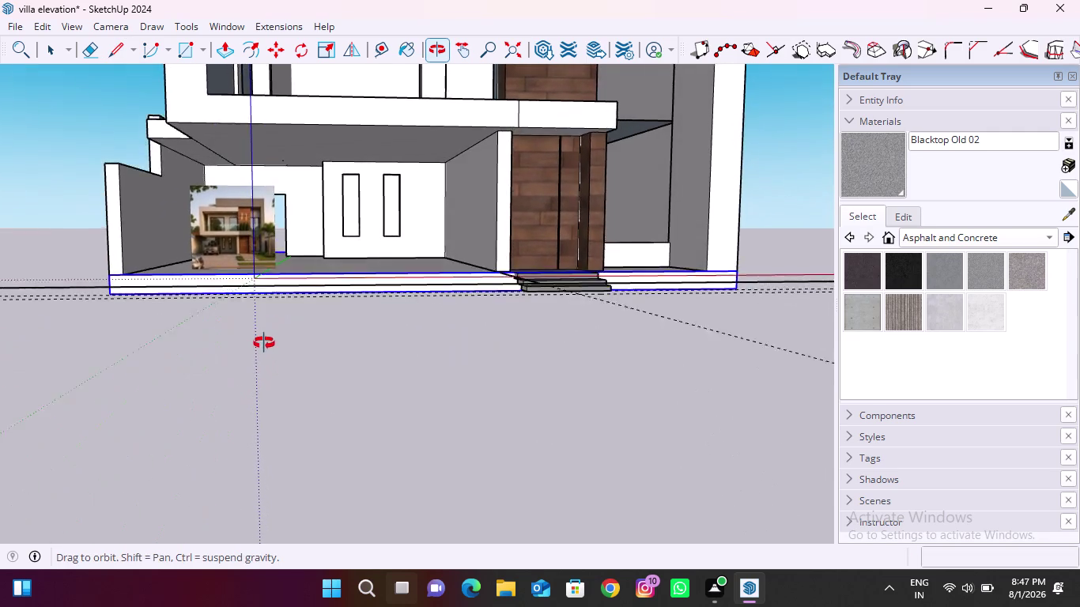
middle_drag(264, 343, 455, 377)
scroll(down, 3)
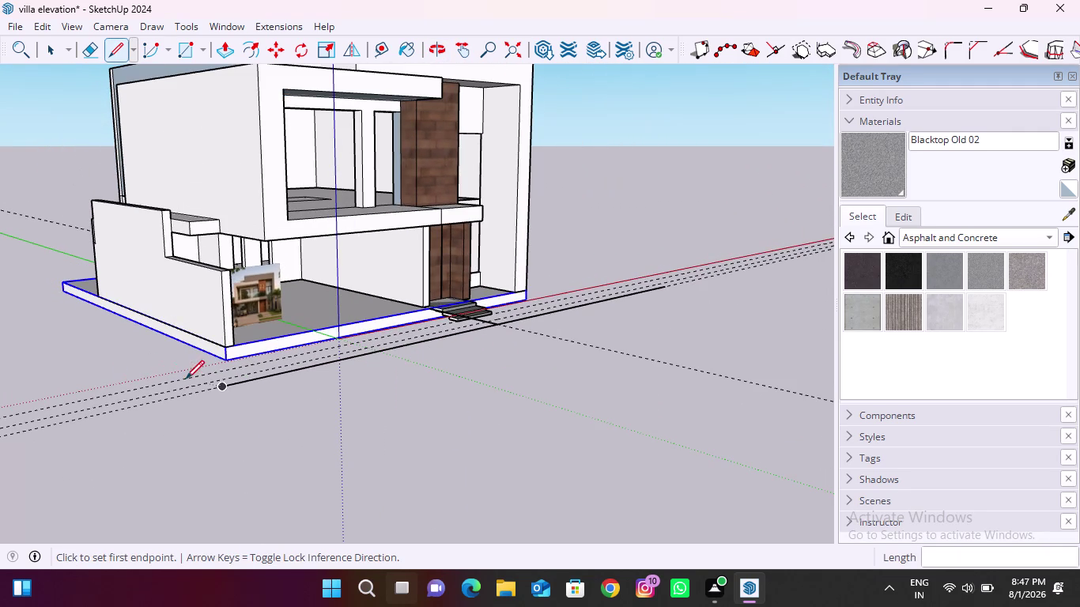
scroll(up, 3)
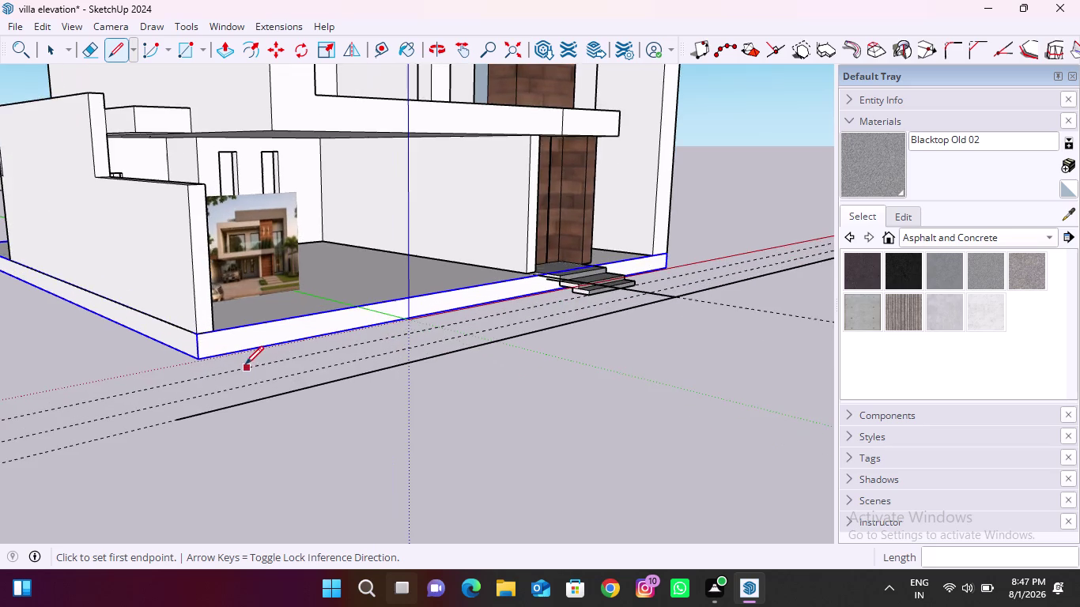
scroll(down, 3)
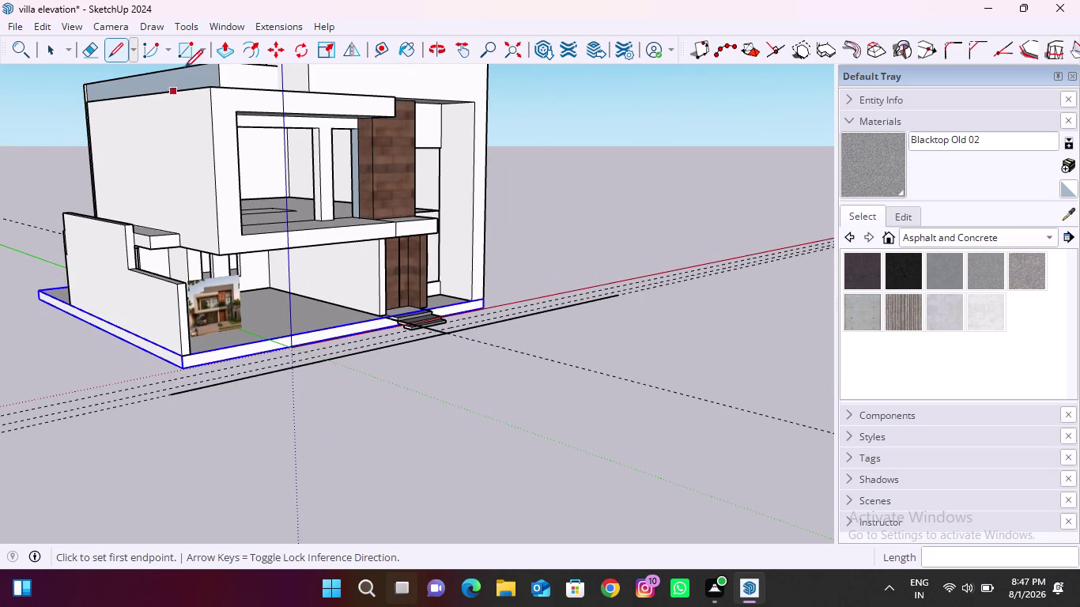
click(381, 49)
Place a guide line off the villa base's left plinth corner.
scroll(up, 3)
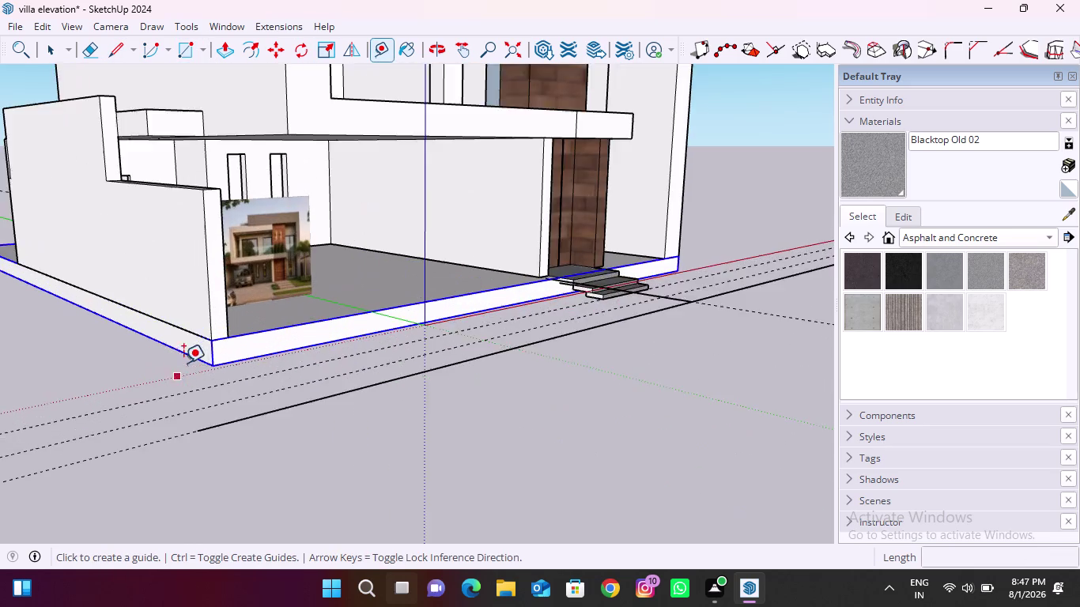
scroll(up, 3)
scroll(up, 3)
middle_drag(251, 353, 193, 385)
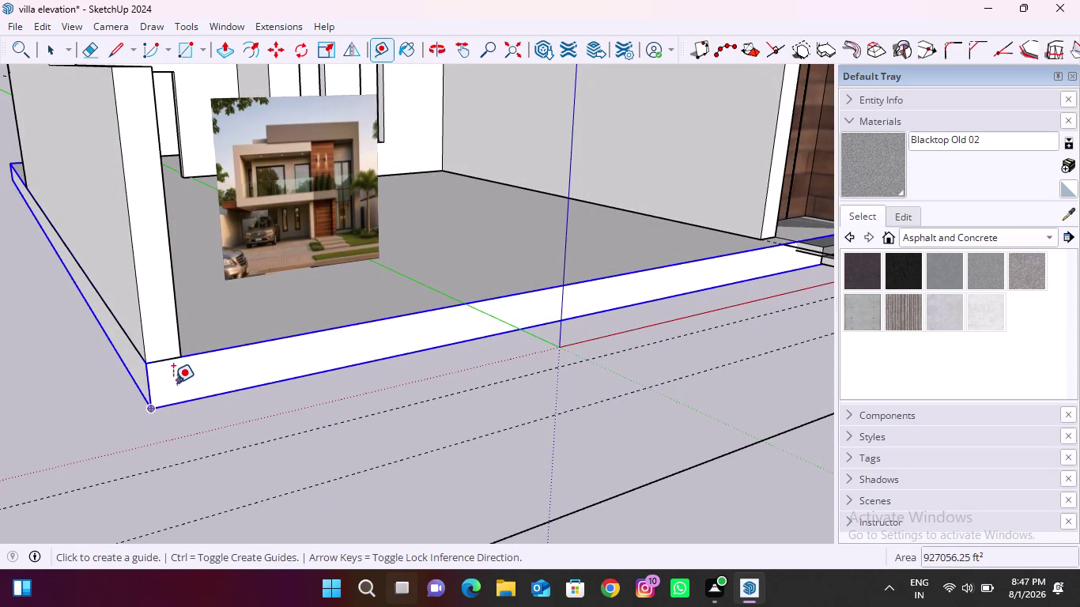
scroll(down, 3)
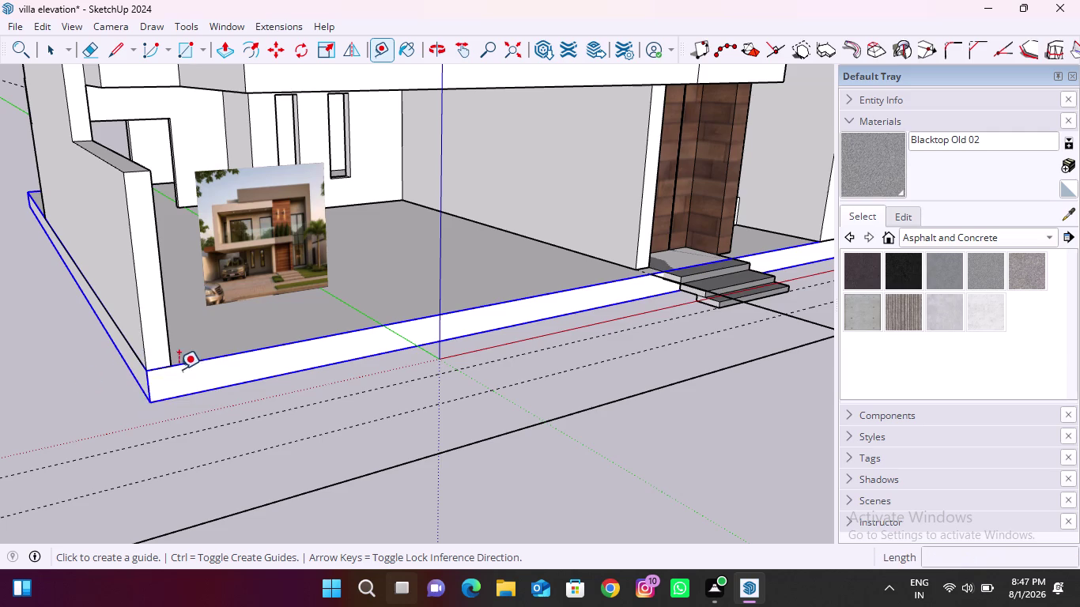
scroll(up, 3)
click(152, 311)
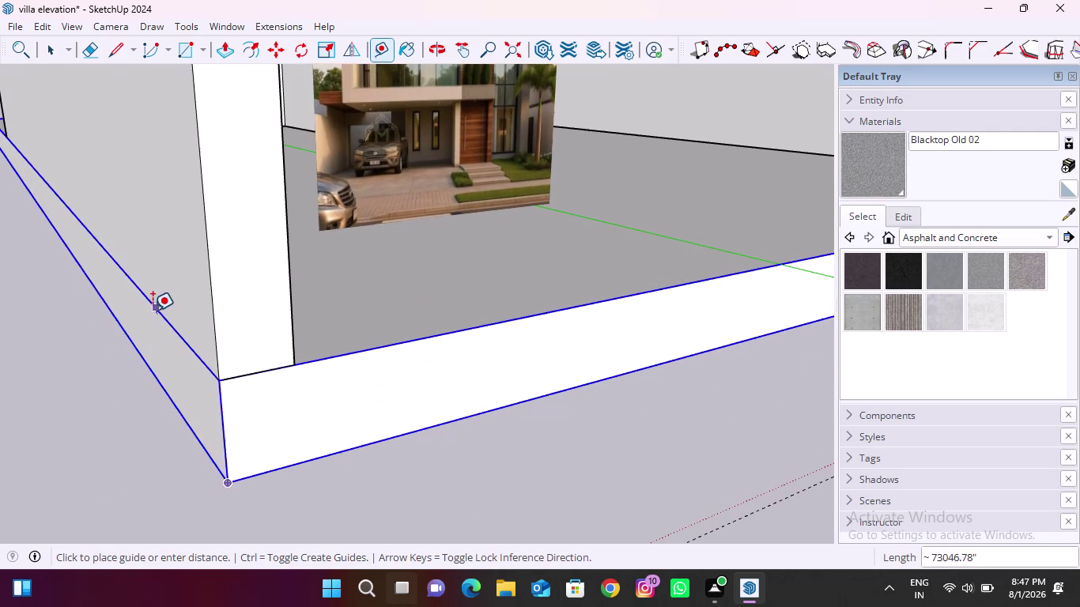
click(166, 391)
Add a guide along the side plinth from its corner.
scroll(down, 3)
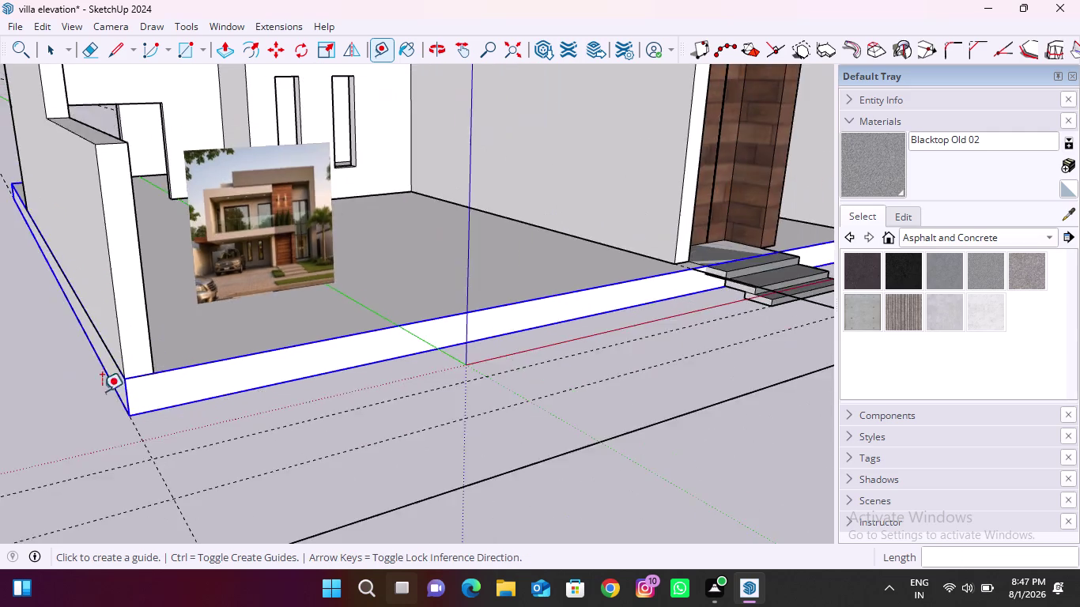
scroll(down, 3)
middle_drag(655, 313, 205, 431)
scroll(down, 3)
middle_drag(402, 503, 319, 355)
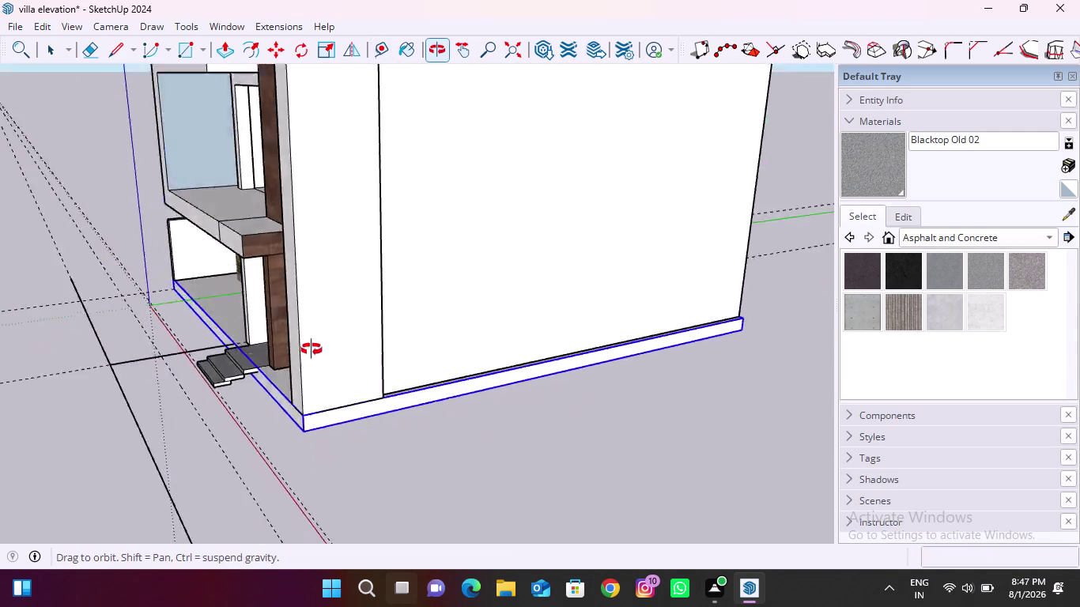
middle_drag(318, 355, 308, 348)
scroll(up, 3)
click(306, 367)
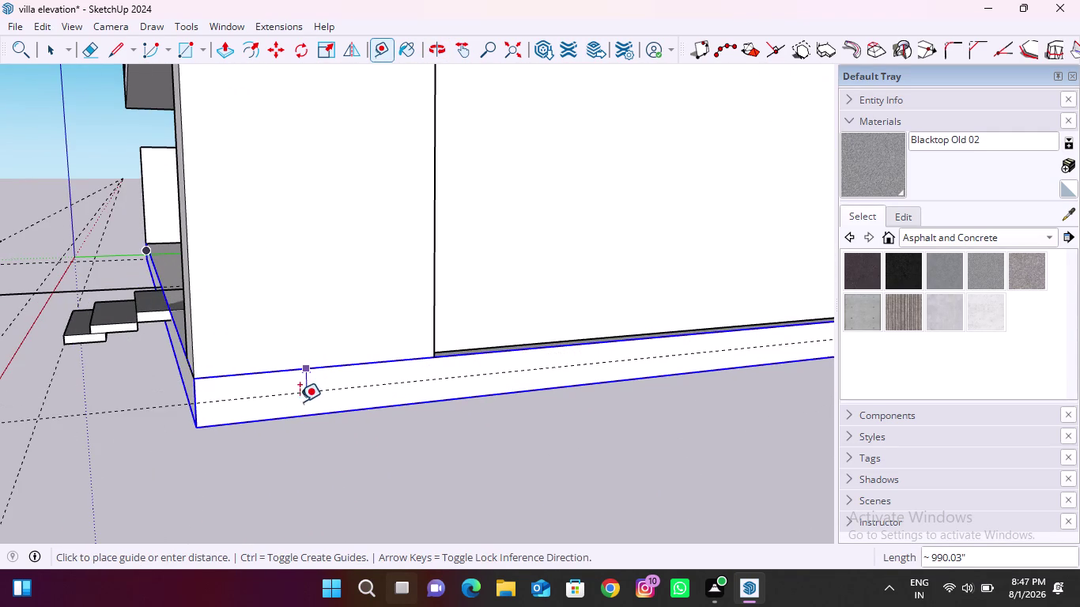
click(300, 410)
Drag a guide from the front plinth corner out in front of the plinth.
scroll(down, 3)
middle_drag(262, 420, 326, 427)
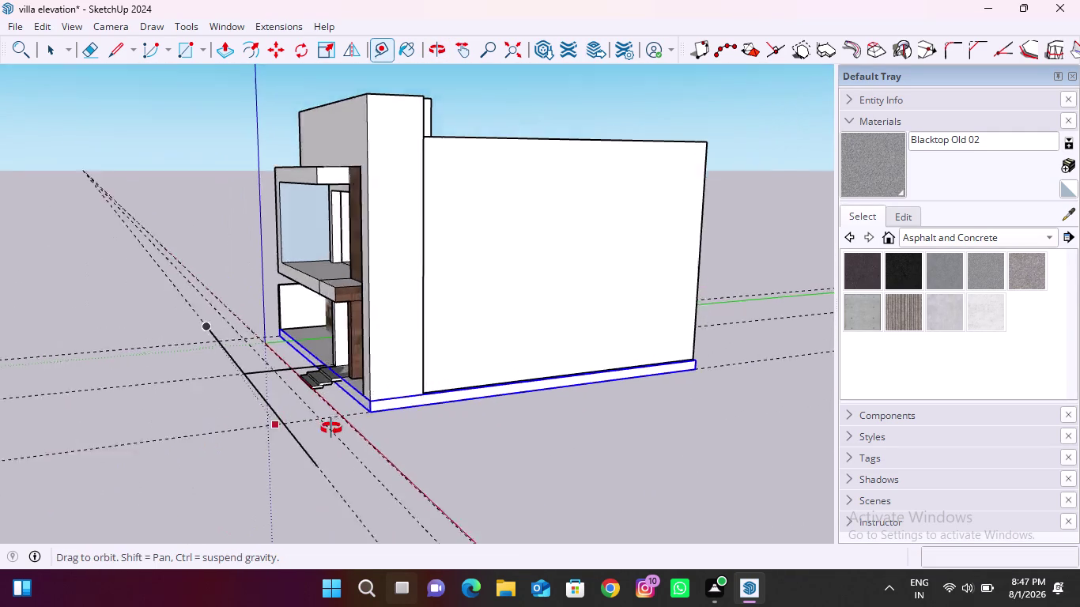
middle_drag(326, 428, 470, 443)
scroll(up, 3)
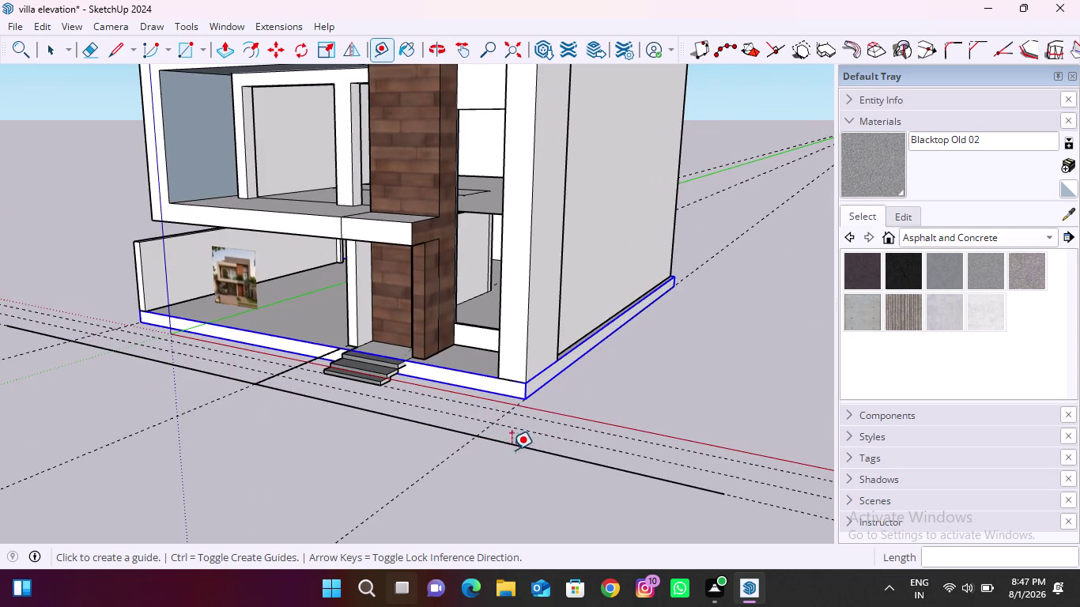
middle_drag(495, 449, 389, 460)
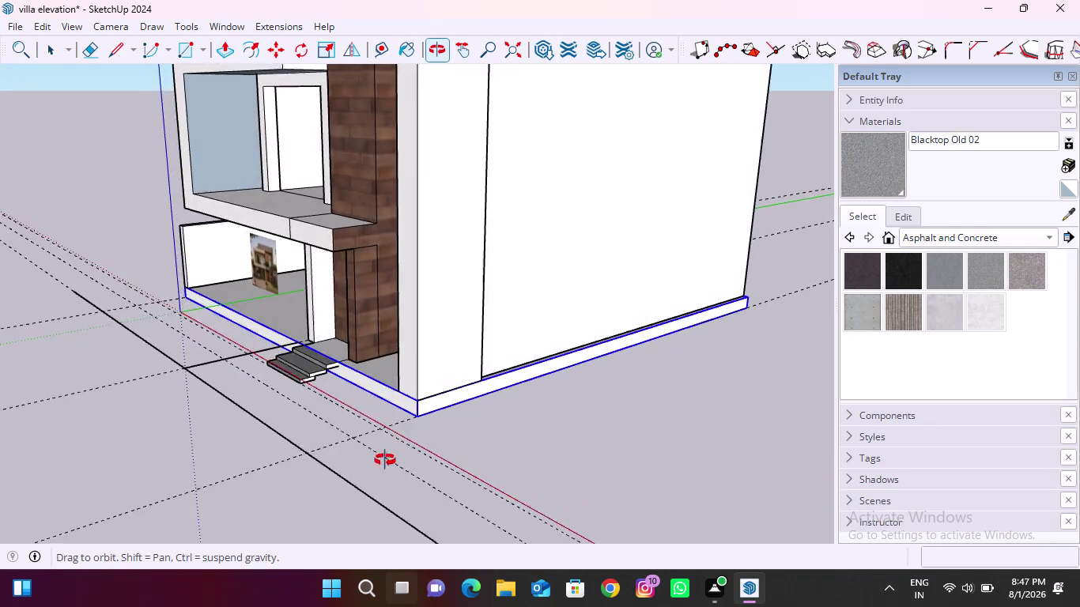
middle_drag(388, 460, 358, 462)
scroll(up, 3)
middle_drag(225, 457, 364, 412)
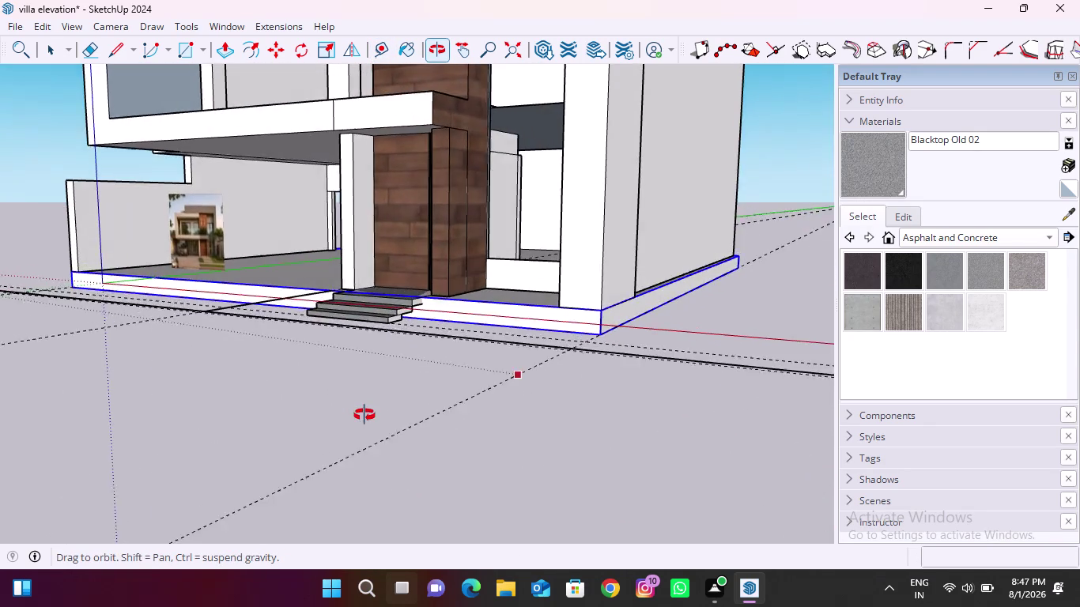
middle_drag(364, 413, 367, 437)
scroll(down, 3)
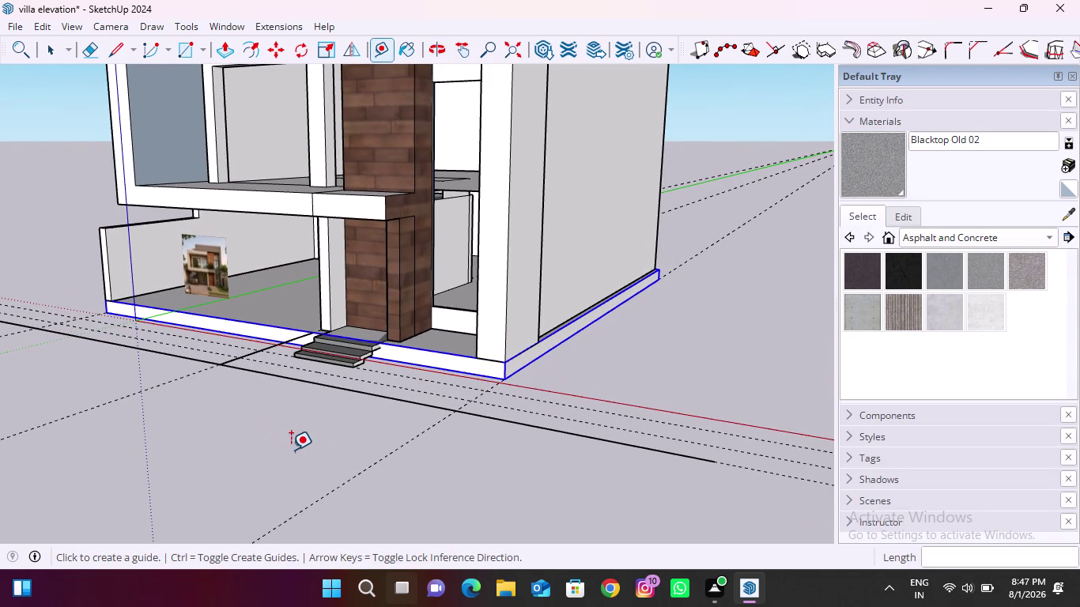
middle_drag(504, 408, 315, 445)
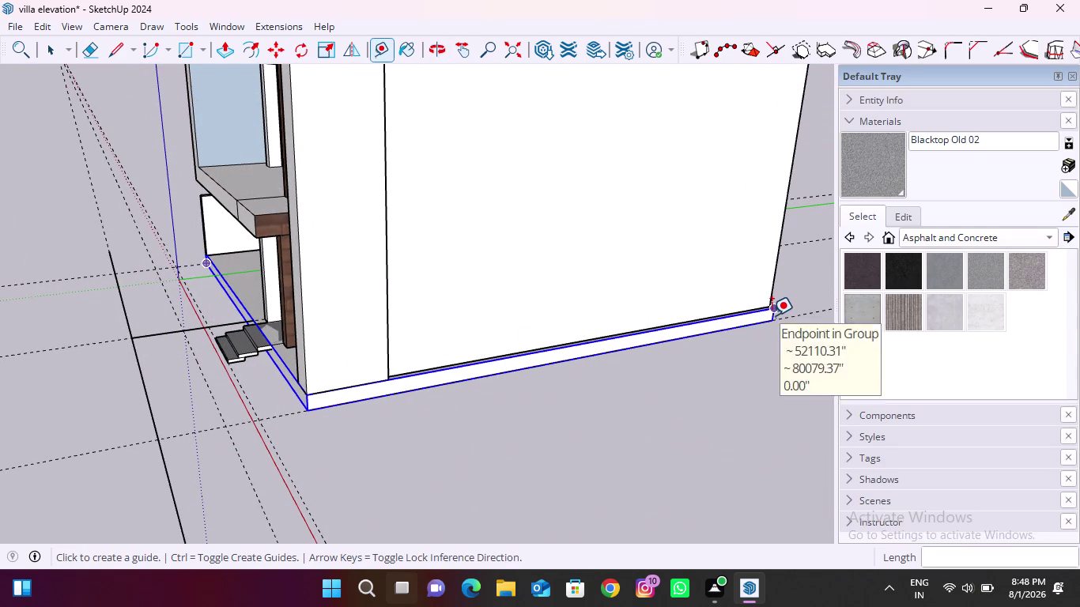
scroll(up, 3)
scroll(down, 3)
scroll(up, 3)
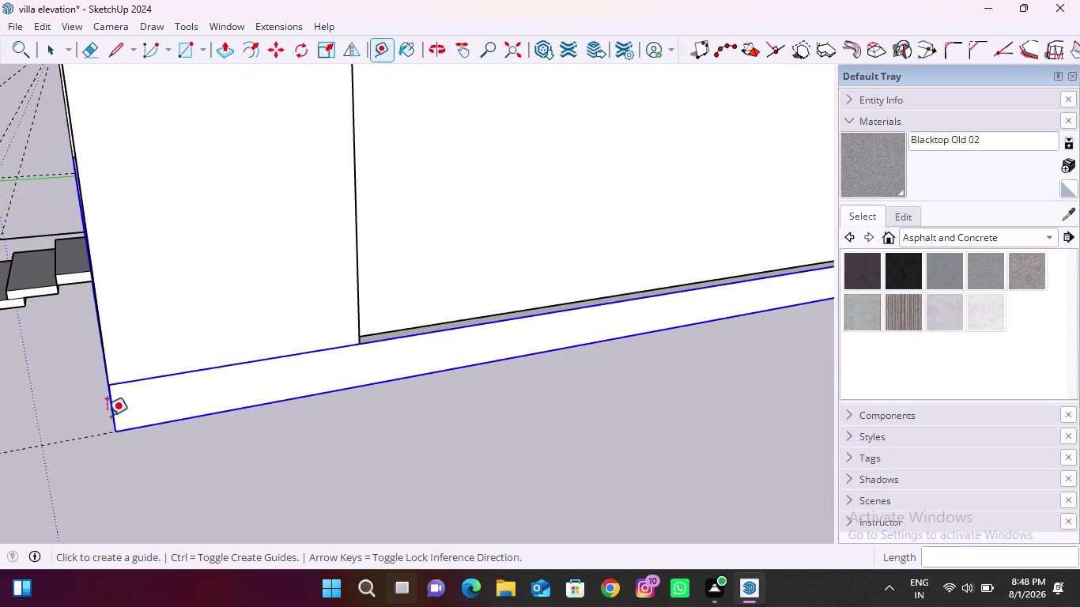
click(112, 411)
scroll(down, 3)
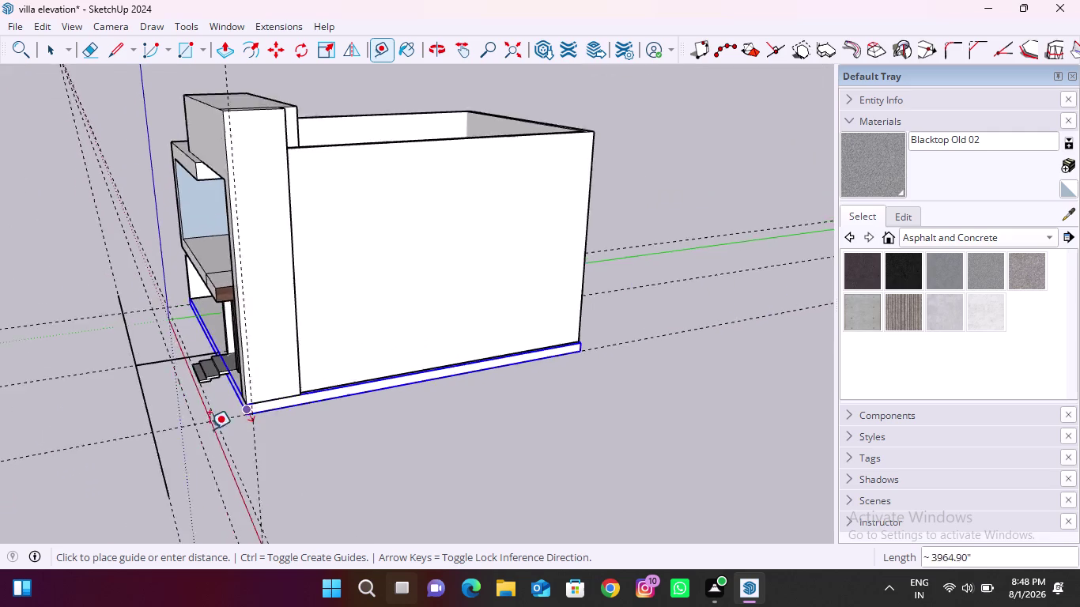
scroll(up, 3)
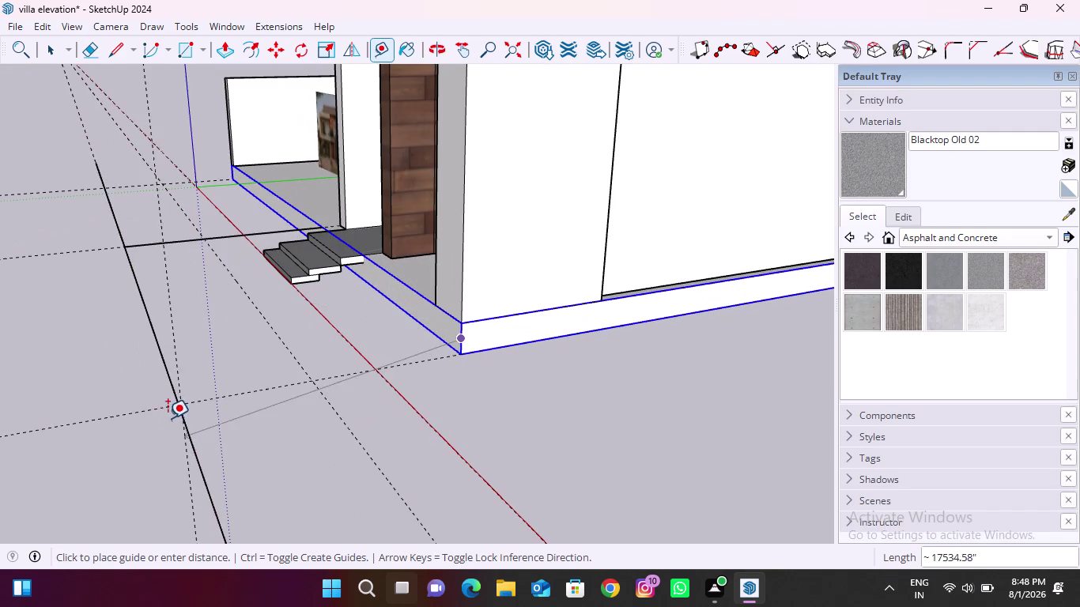
middle_drag(152, 409, 319, 403)
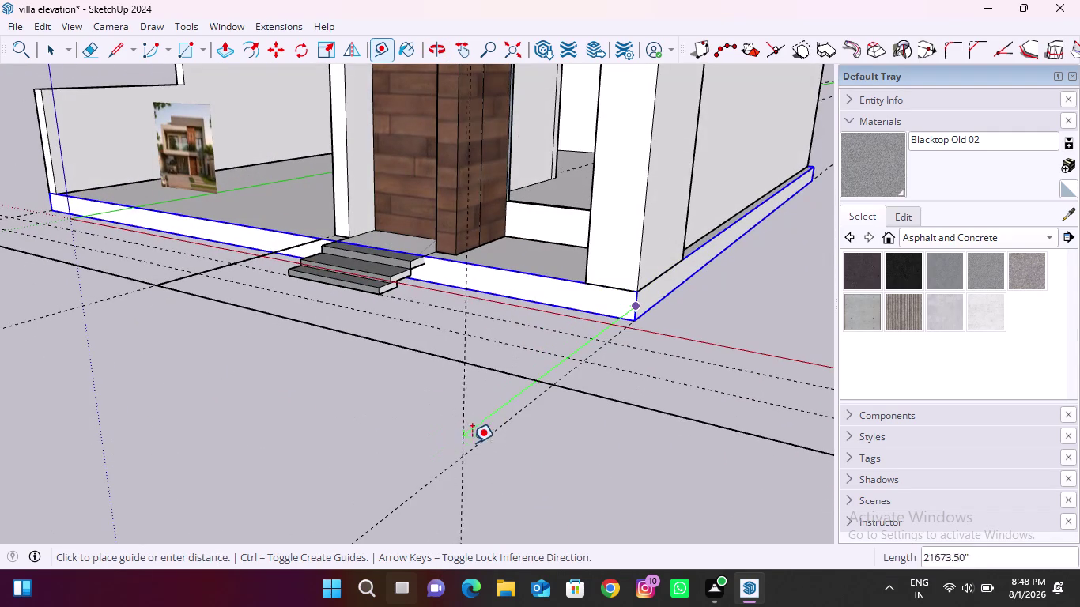
click(484, 441)
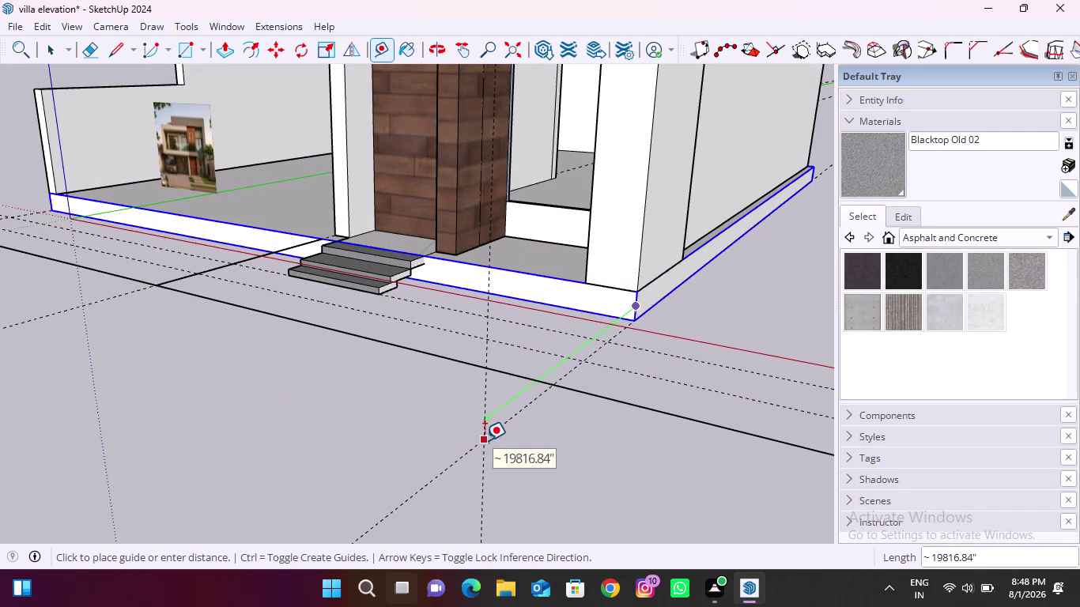
Drag a guide from the plinth's end corner out in front of the entrance.
scroll(down, 3)
middle_drag(176, 392, 883, 347)
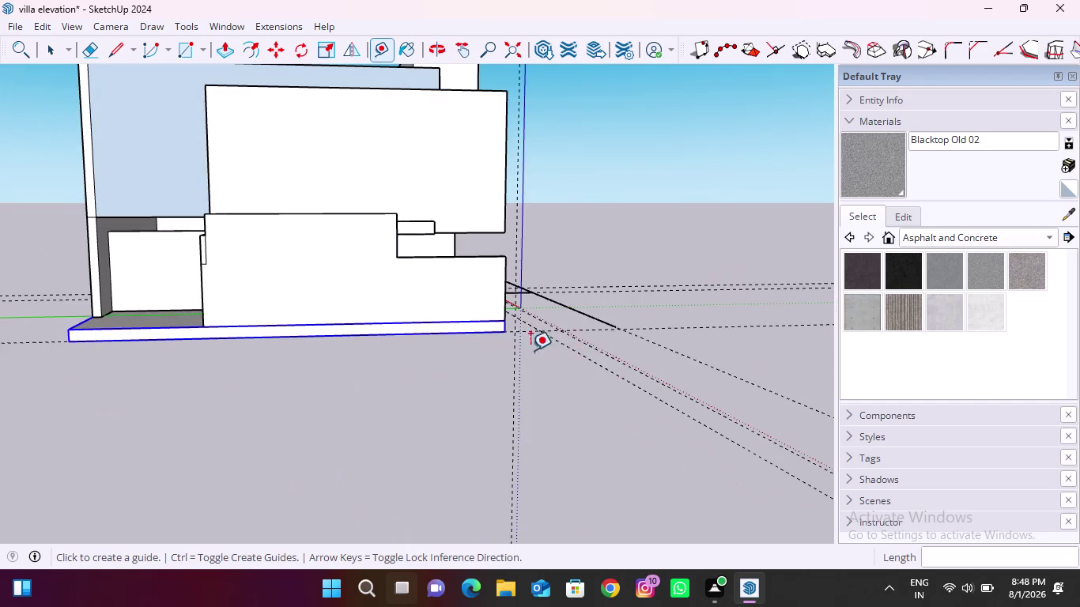
scroll(up, 3)
click(514, 319)
scroll(down, 3)
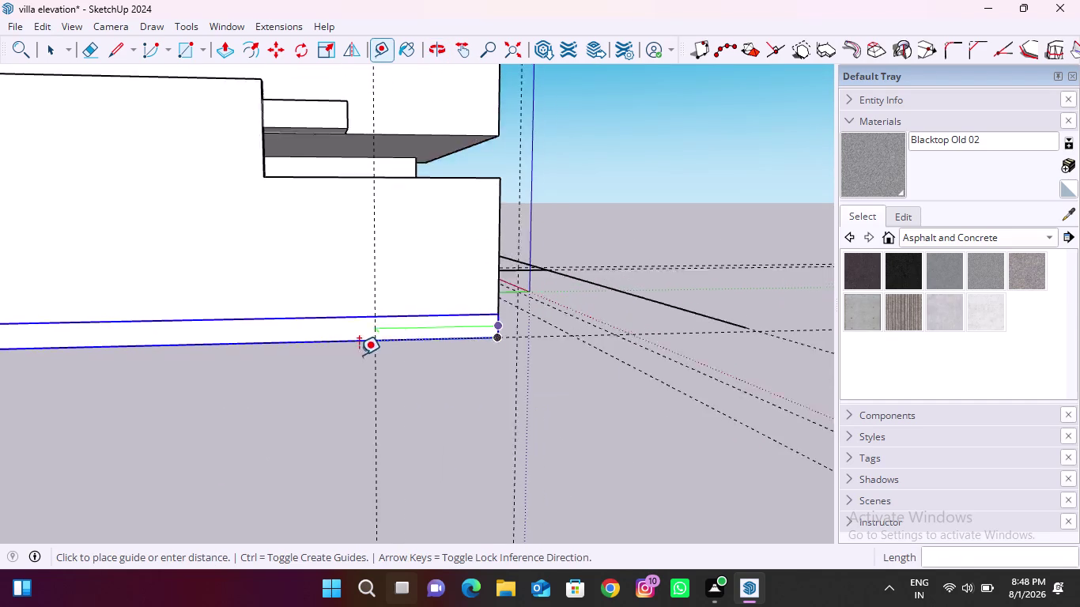
scroll(down, 3)
scroll(up, 3)
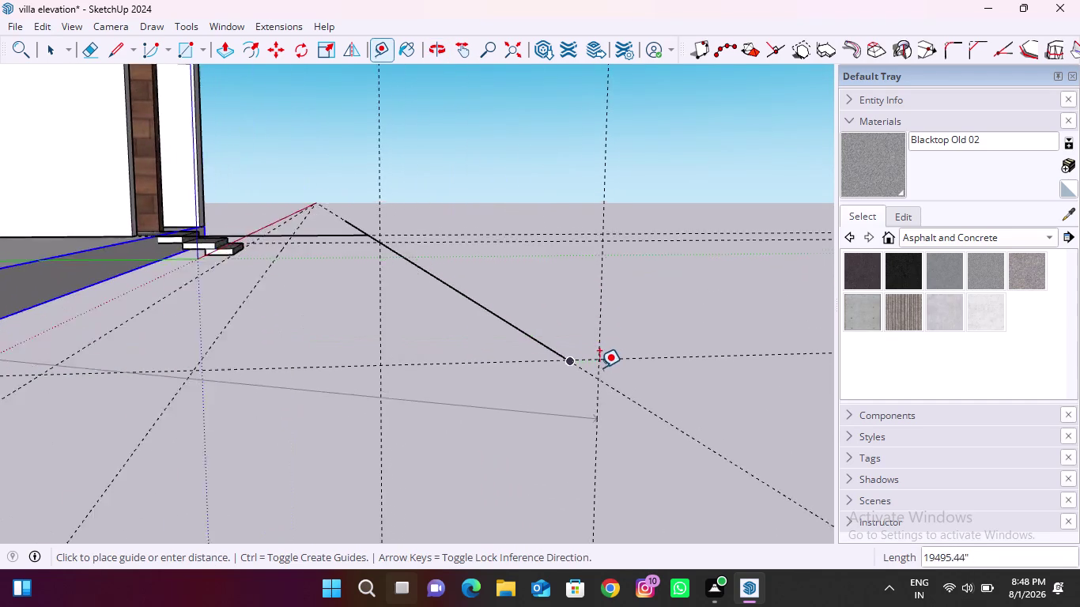
scroll(up, 3)
middle_drag(554, 347, 523, 390)
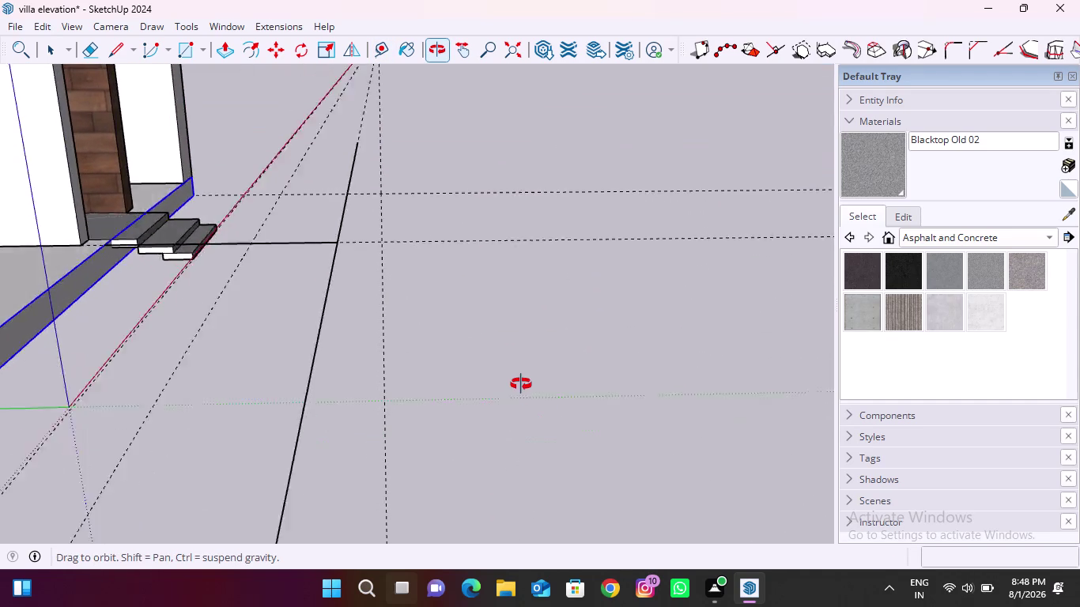
middle_drag(523, 390, 518, 366)
scroll(down, 3)
scroll(up, 3)
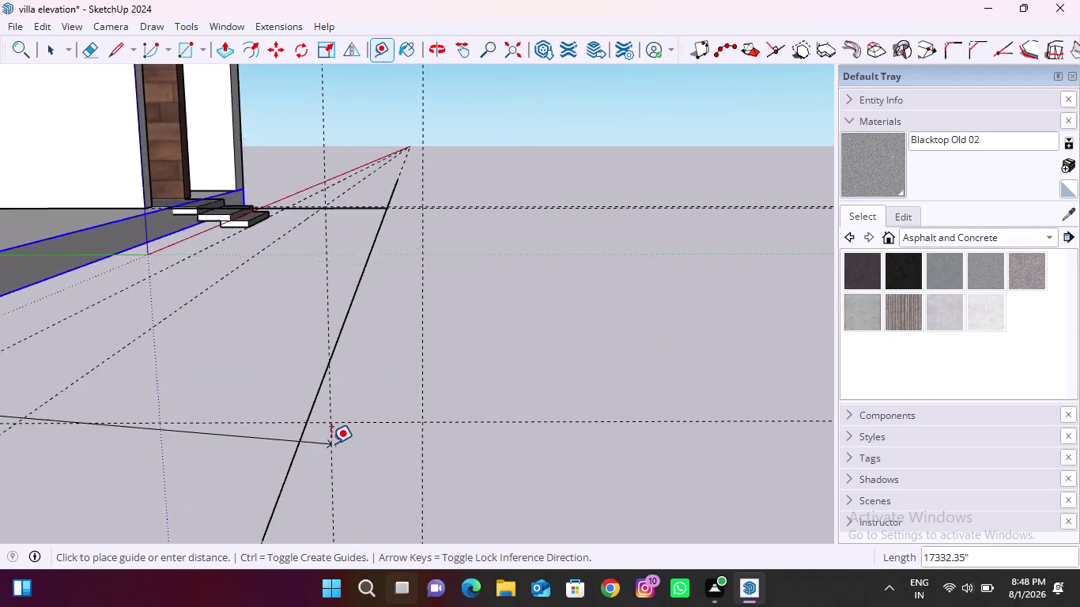
scroll(up, 3)
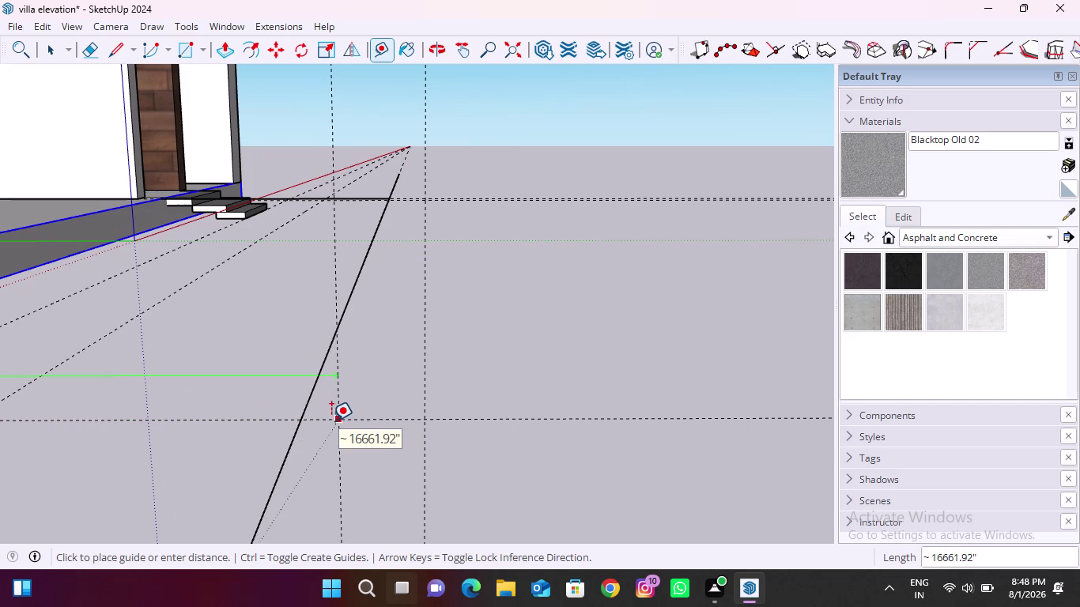
click(332, 421)
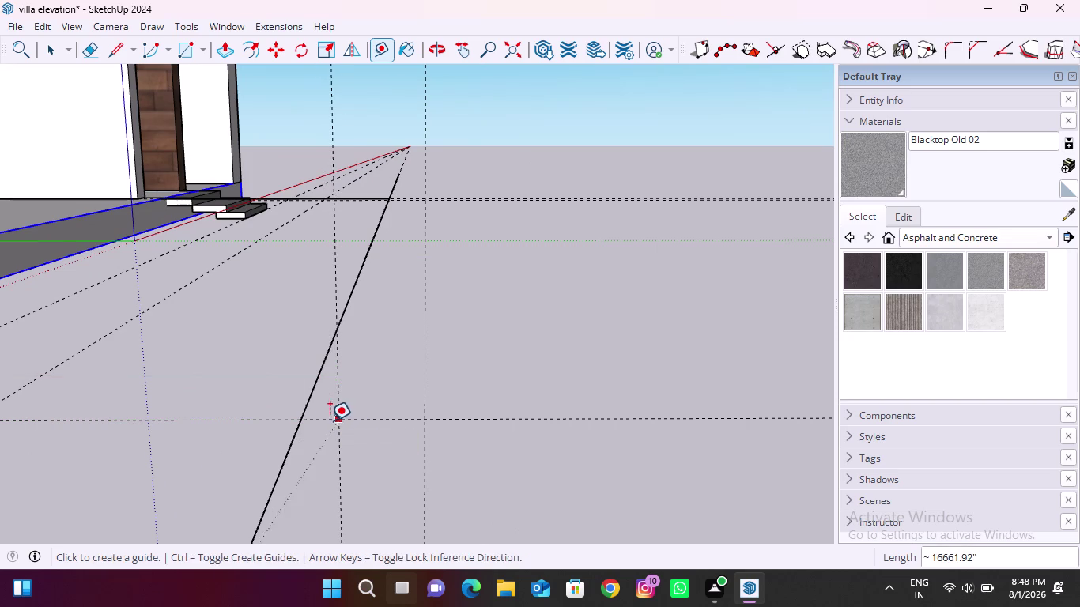
Review the forecourt guides and undo the last two operations.
middle_drag(330, 420, 336, 427)
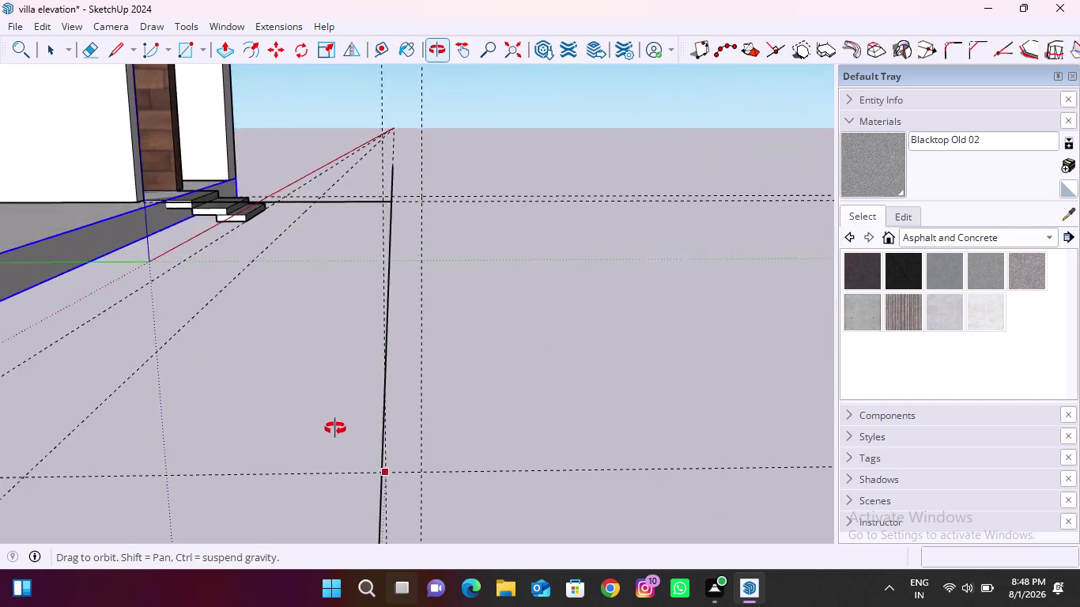
middle_drag(336, 427, 339, 427)
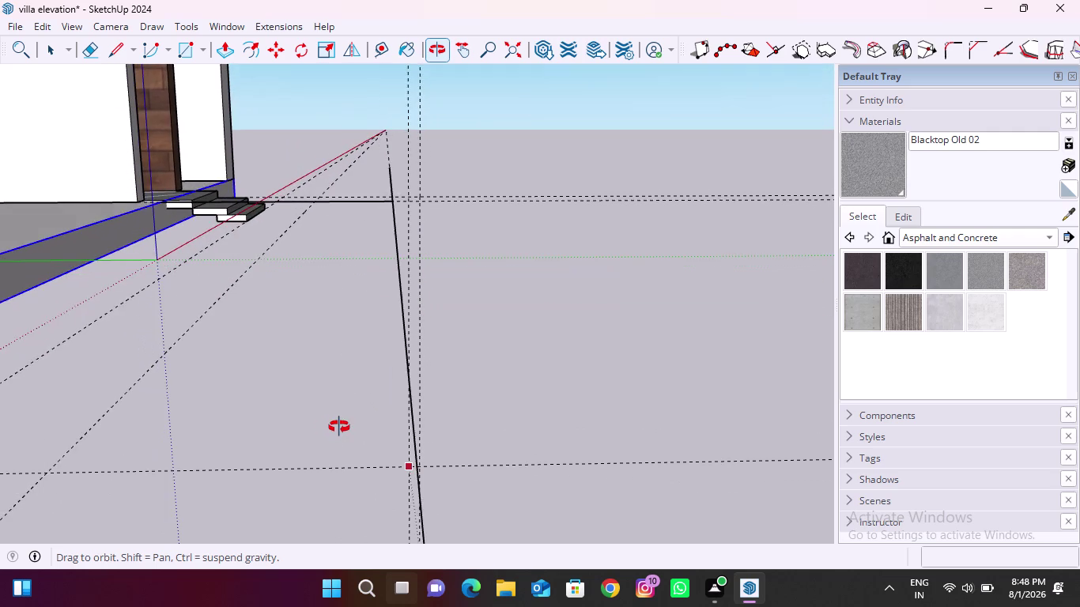
middle_drag(339, 427, 317, 435)
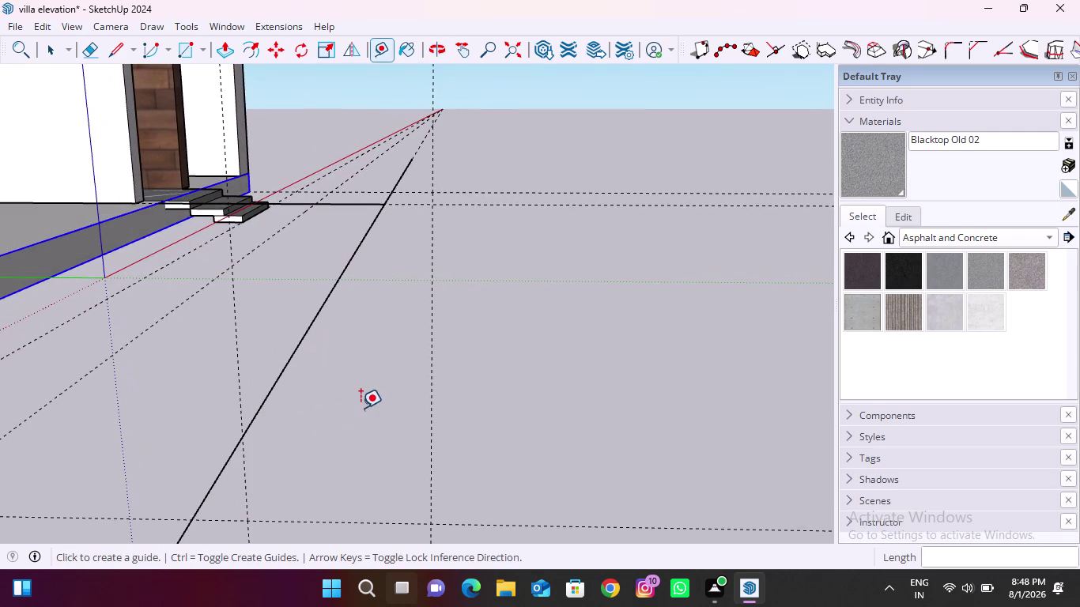
scroll(down, 3)
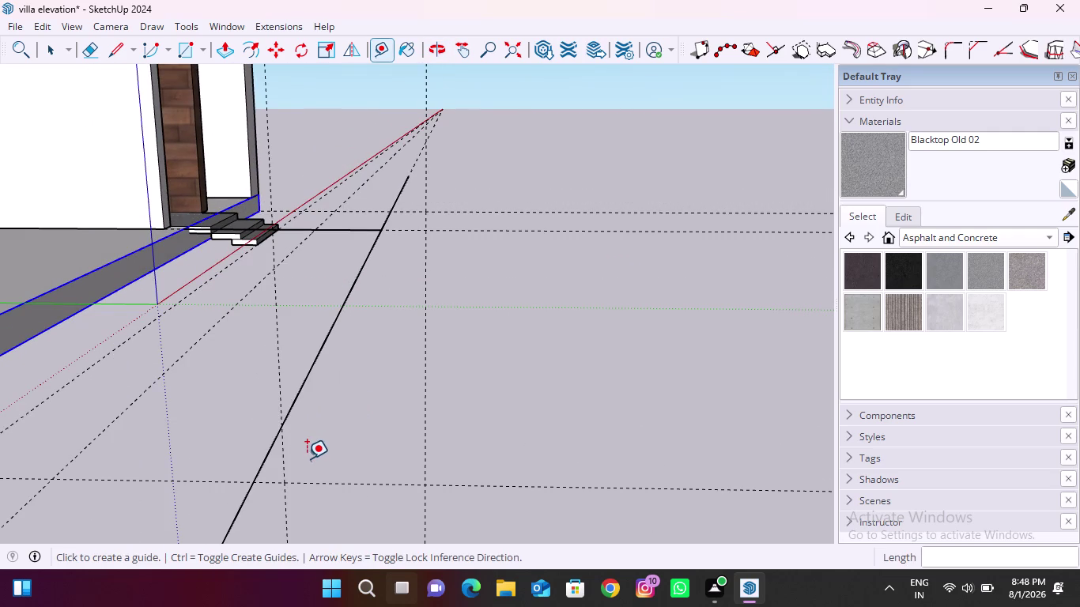
scroll(down, 3)
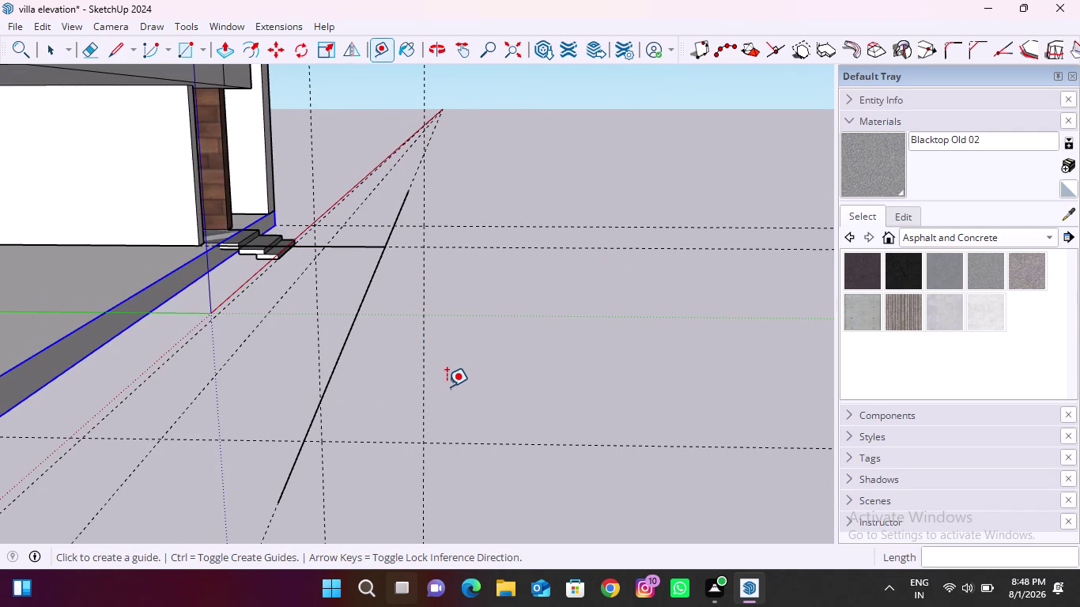
key(ctrl+z)
key(ctrl+z)
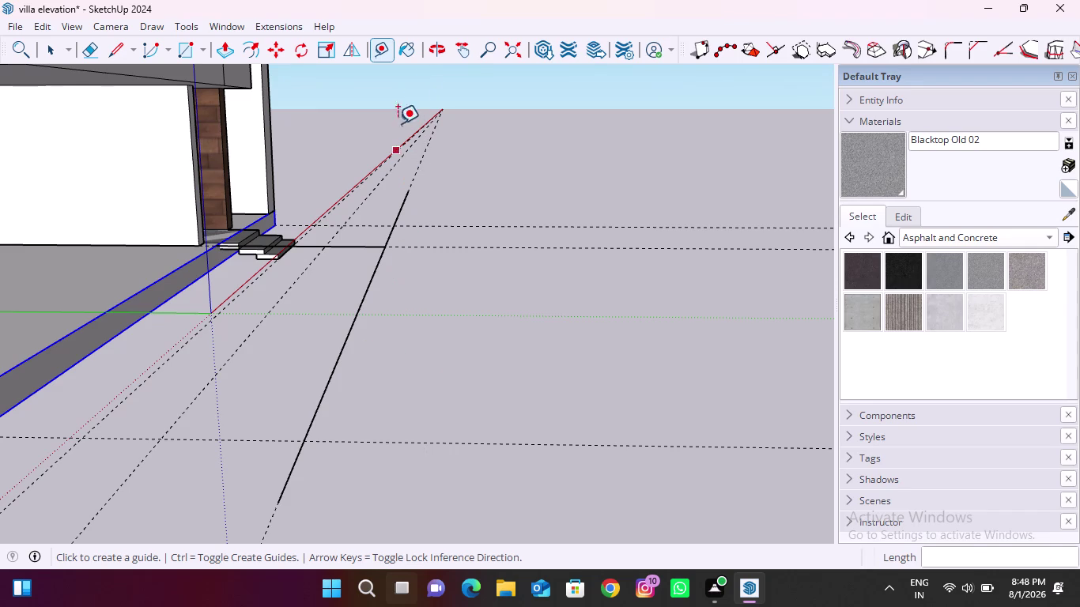
scroll(down, 3)
scroll(up, 3)
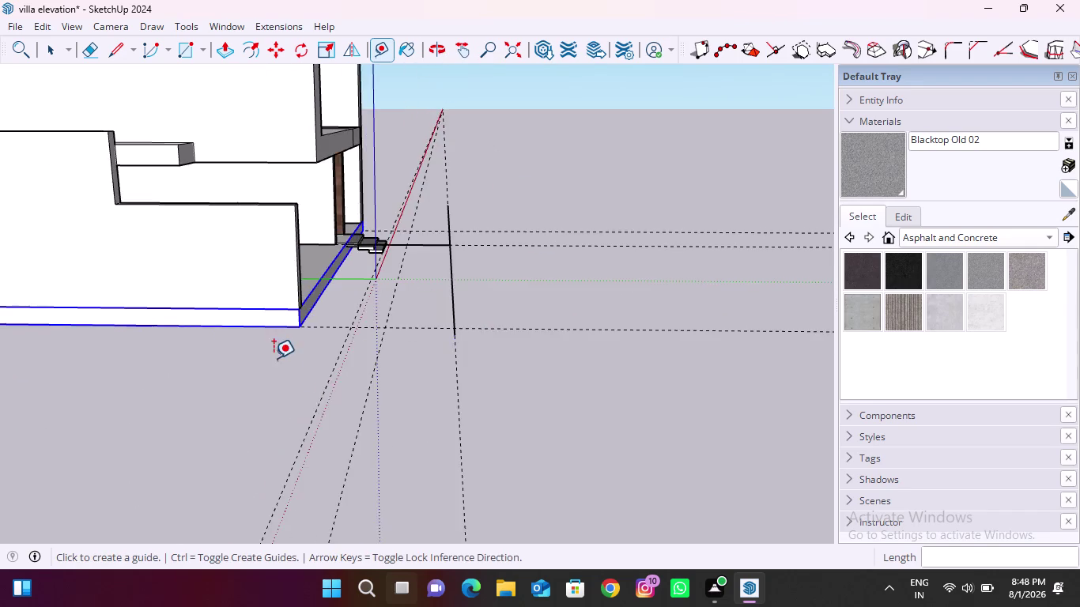
scroll(up, 3)
click(312, 297)
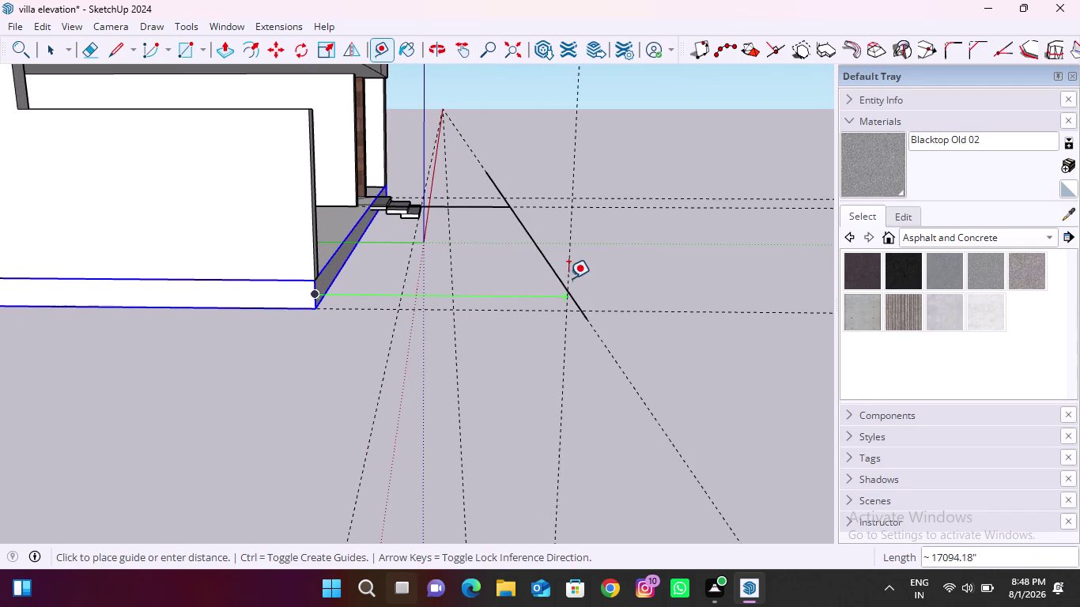
scroll(up, 3)
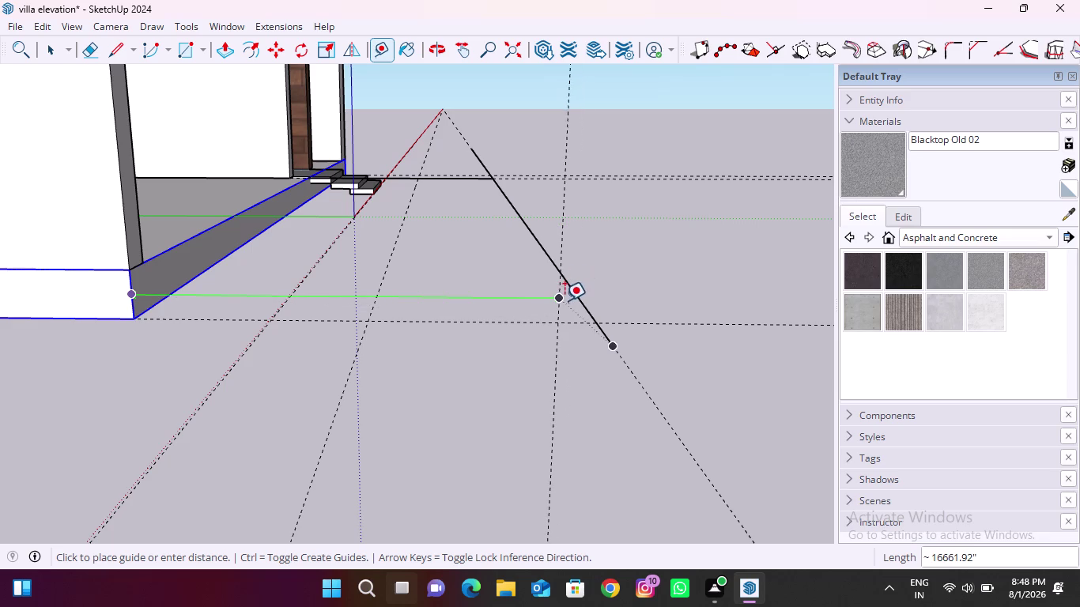
middle_drag(563, 293, 496, 332)
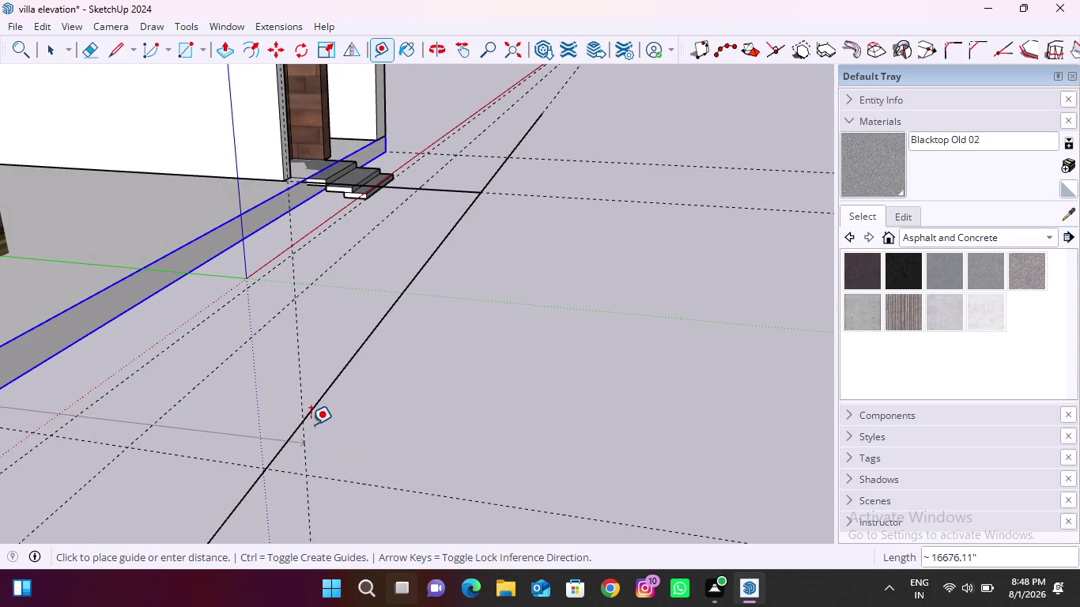
middle_drag(314, 407, 226, 490)
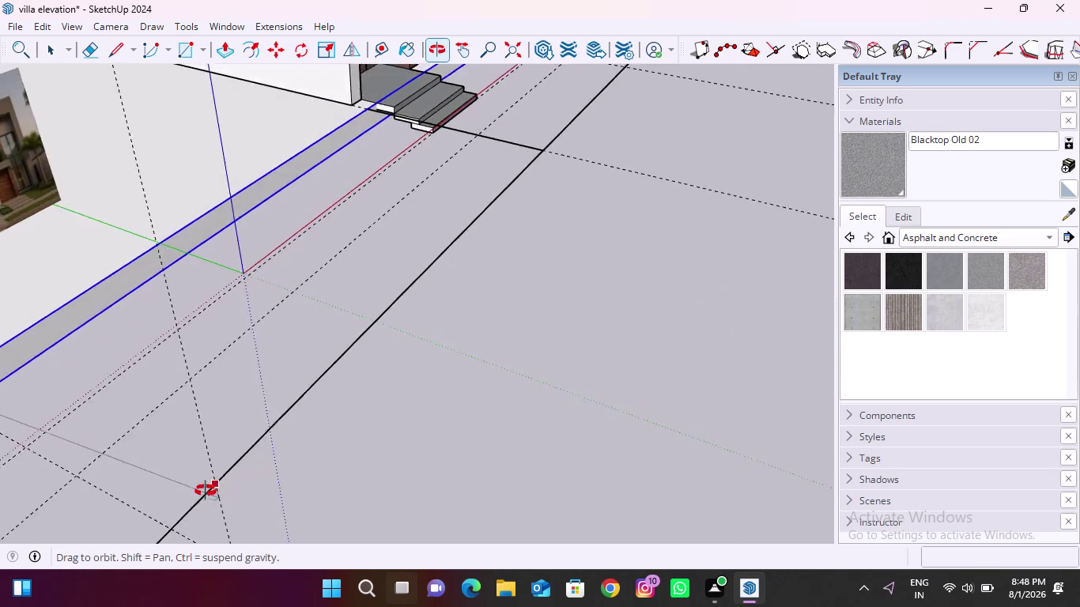
middle_drag(226, 490, 103, 493)
scroll(down, 3)
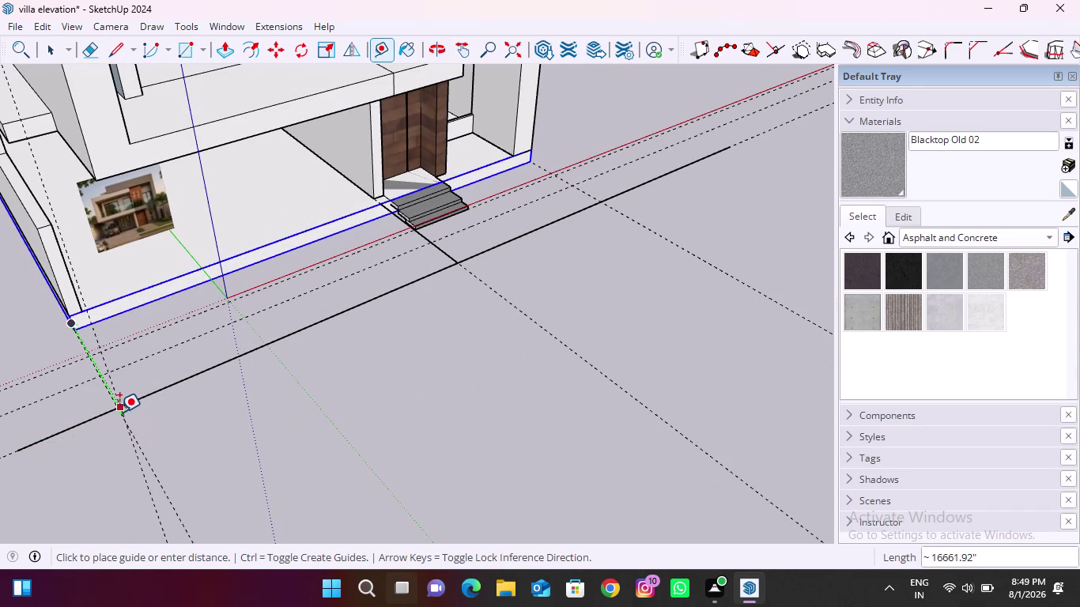
click(120, 412)
middle_drag(116, 411, 144, 385)
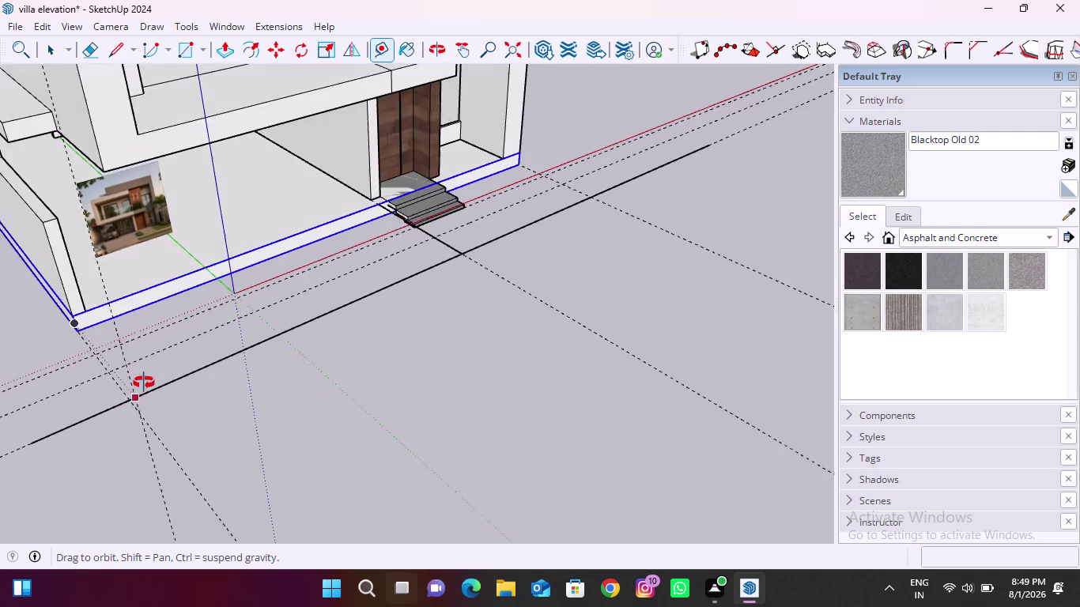
middle_drag(143, 384, 348, 367)
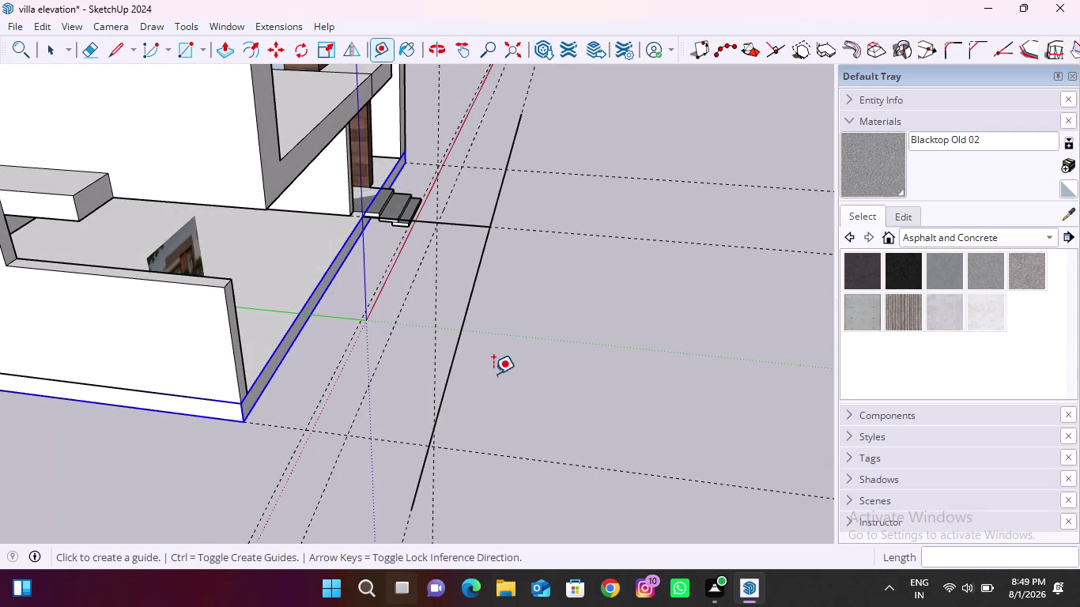
middle_drag(469, 401, 304, 414)
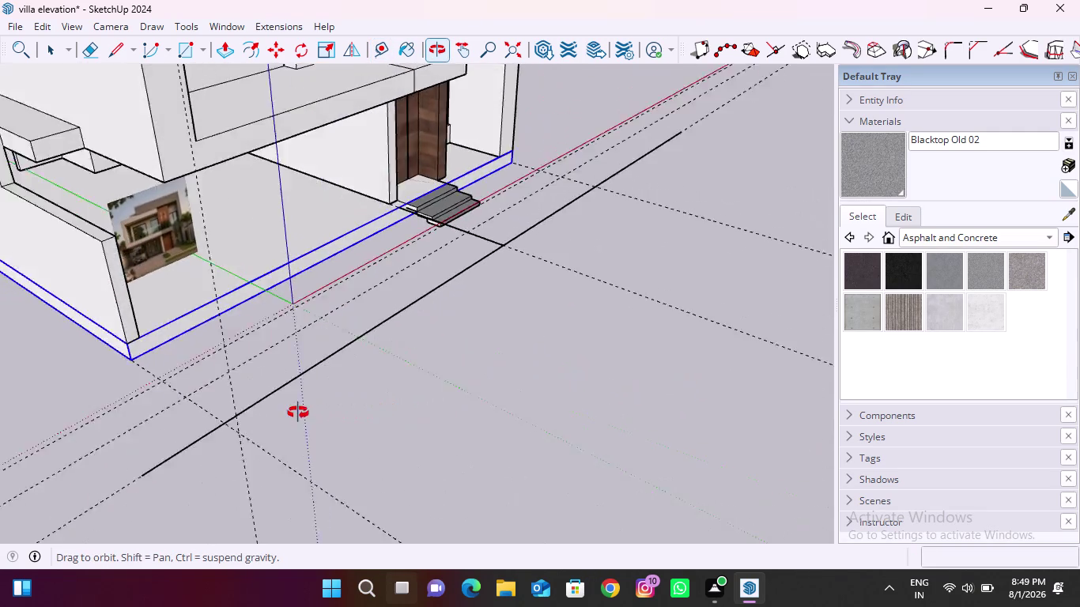
middle_drag(305, 414, 163, 412)
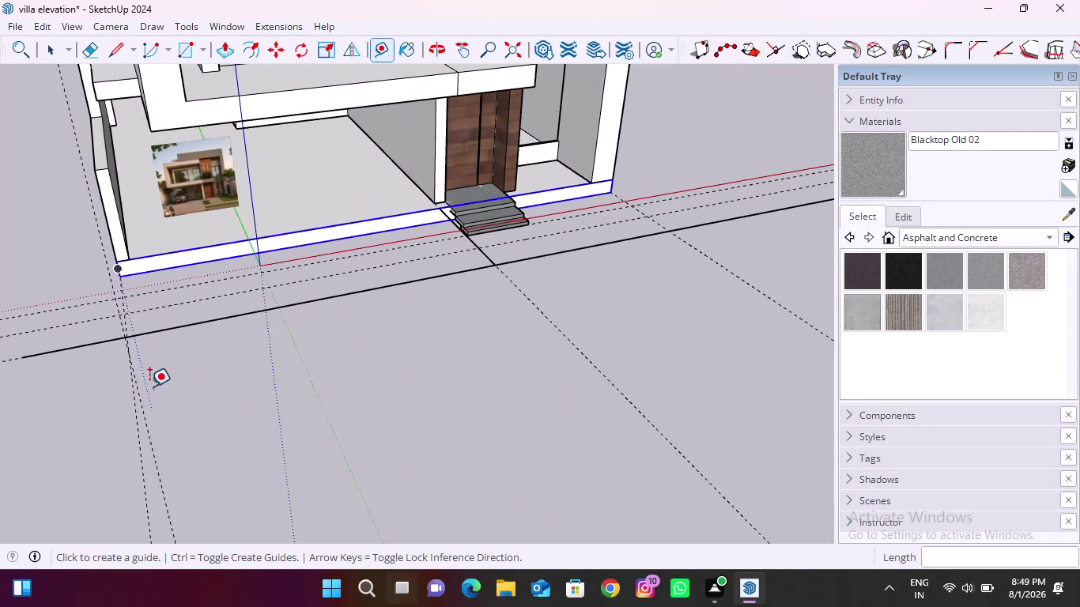
scroll(up, 3)
click(120, 321)
scroll(down, 3)
scroll(up, 3)
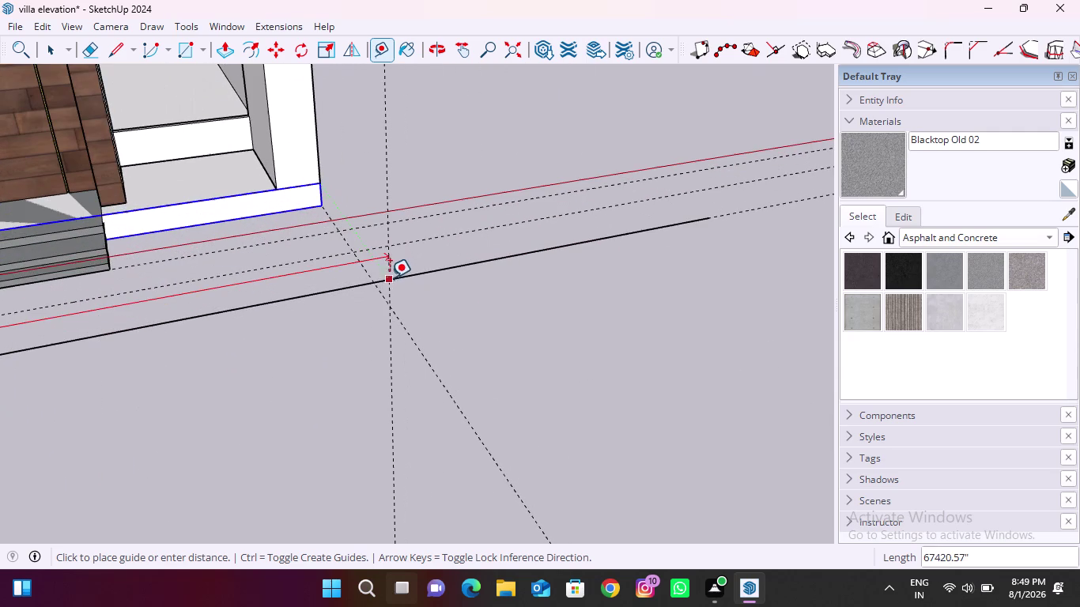
click(380, 278)
scroll(down, 3)
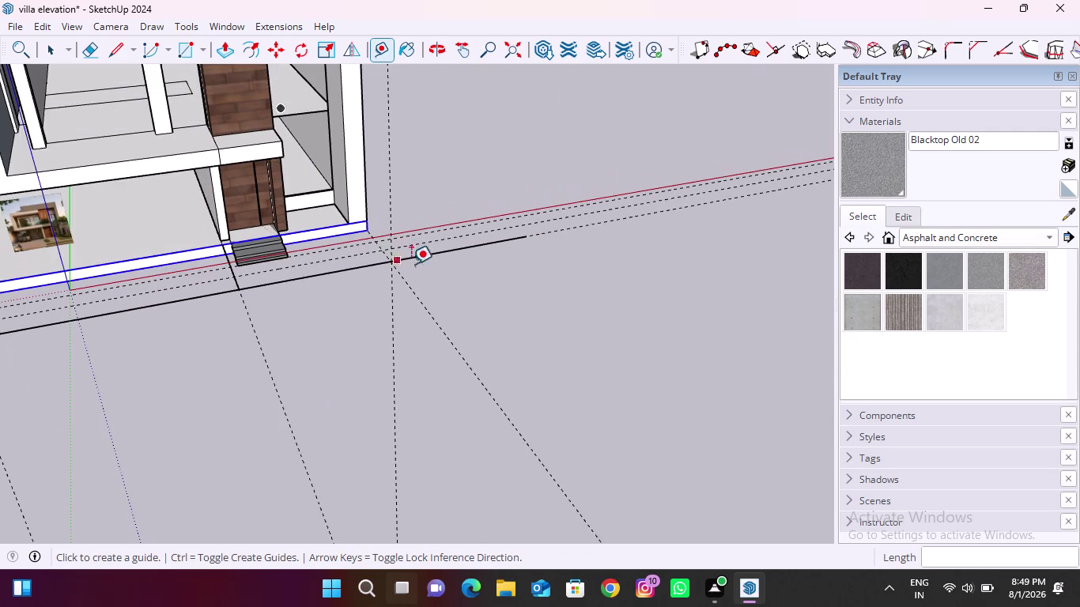
middle_drag(408, 280, 217, 283)
middle_drag(398, 276, 281, 255)
scroll(up, 3)
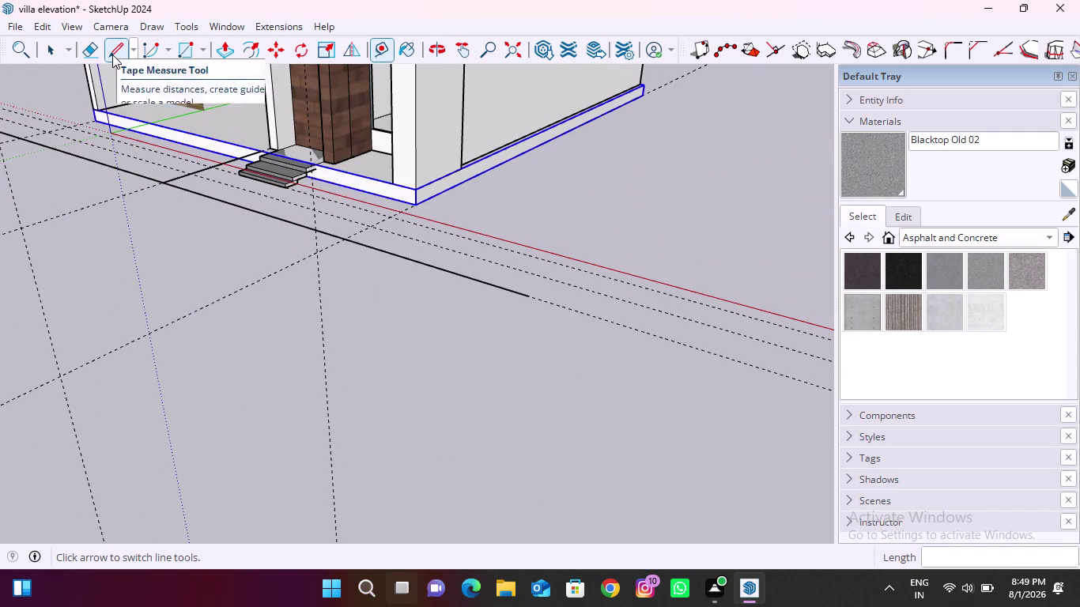
Try the arc and freehand drawing options, then return to straight lines.
click(169, 48)
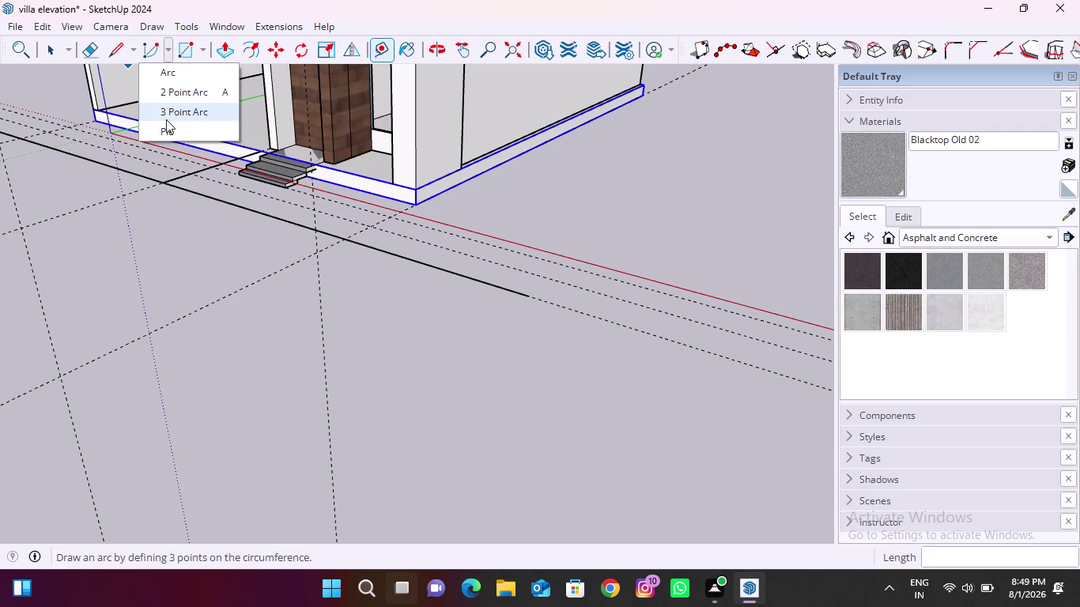
click(130, 48)
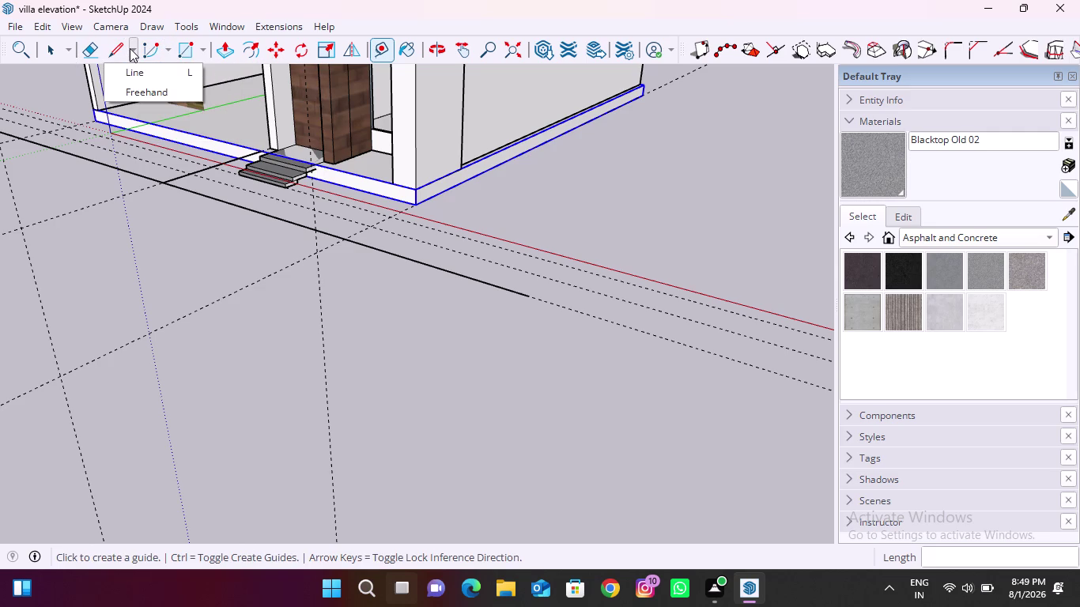
click(143, 86)
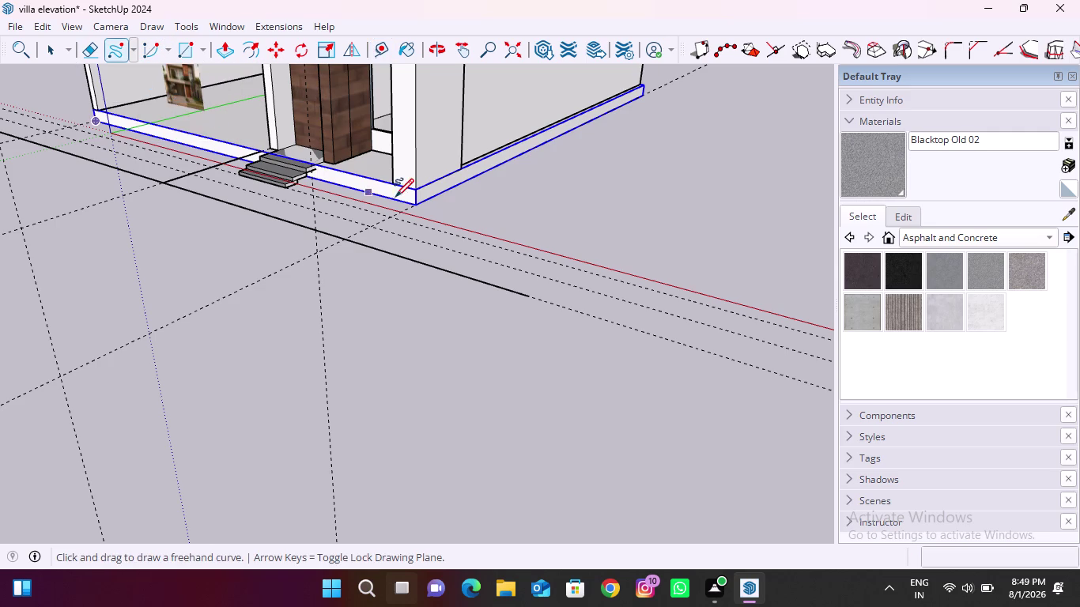
middle_drag(421, 200, 307, 208)
scroll(up, 3)
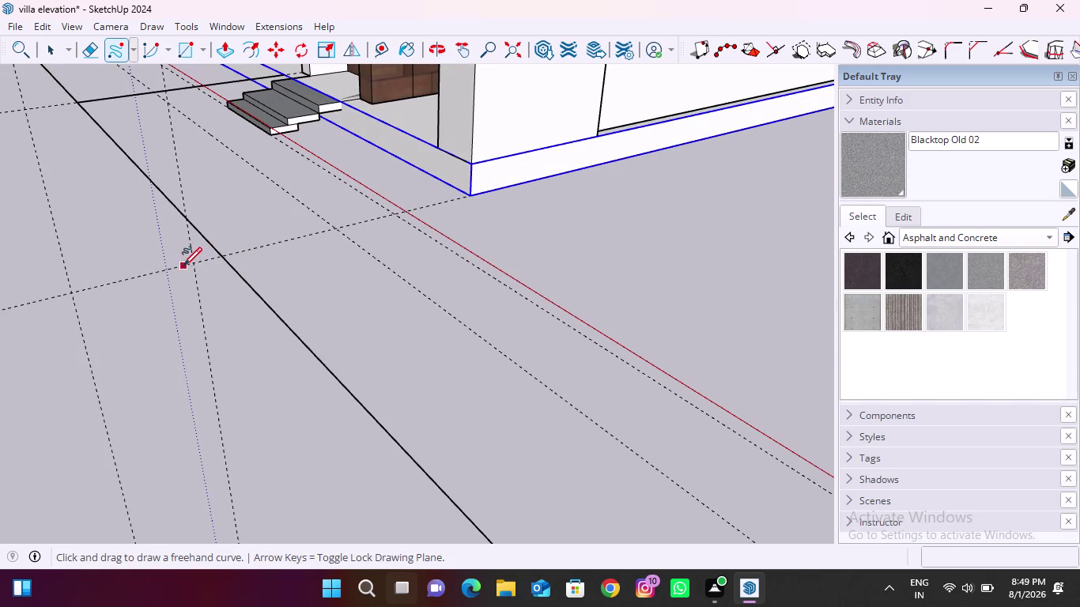
click(191, 265)
click(165, 47)
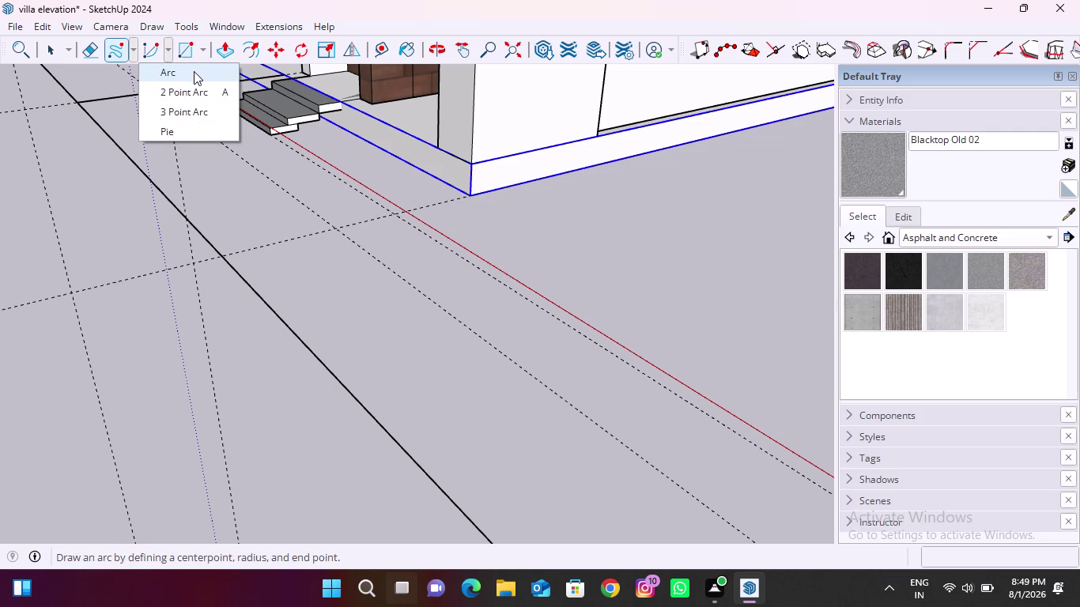
click(135, 48)
click(132, 73)
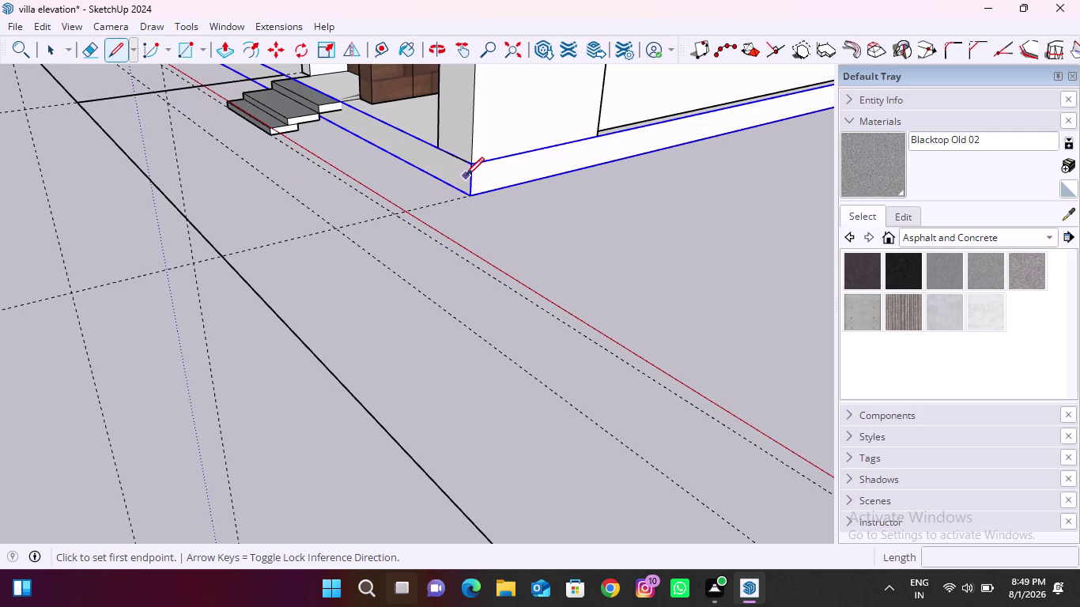
Draw an edge line from the plinth corner to the forecourt guide intersection.
click(470, 169)
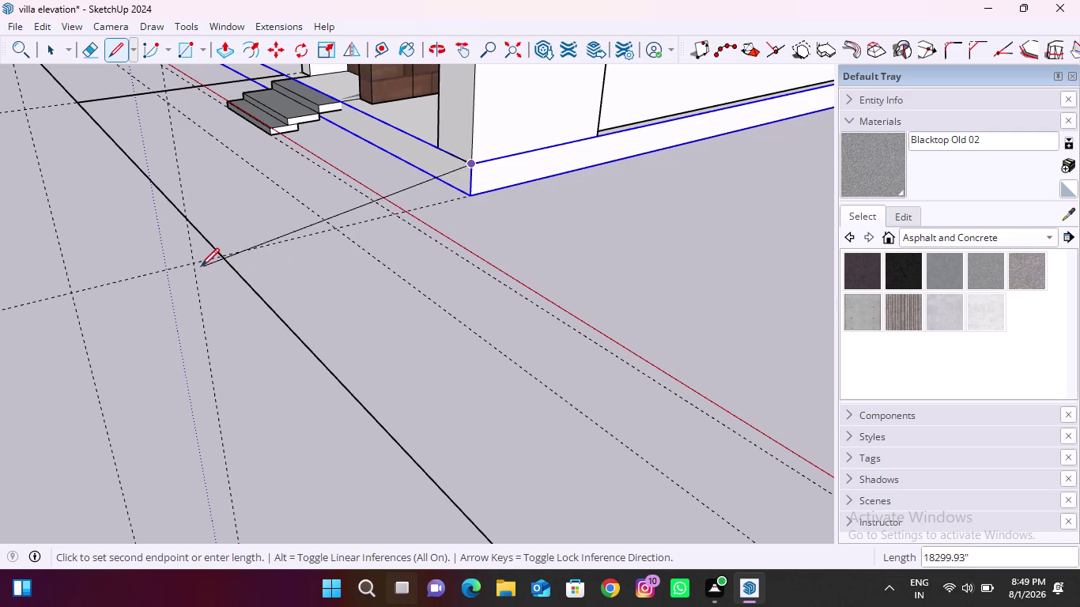
click(198, 266)
middle_drag(181, 267, 308, 253)
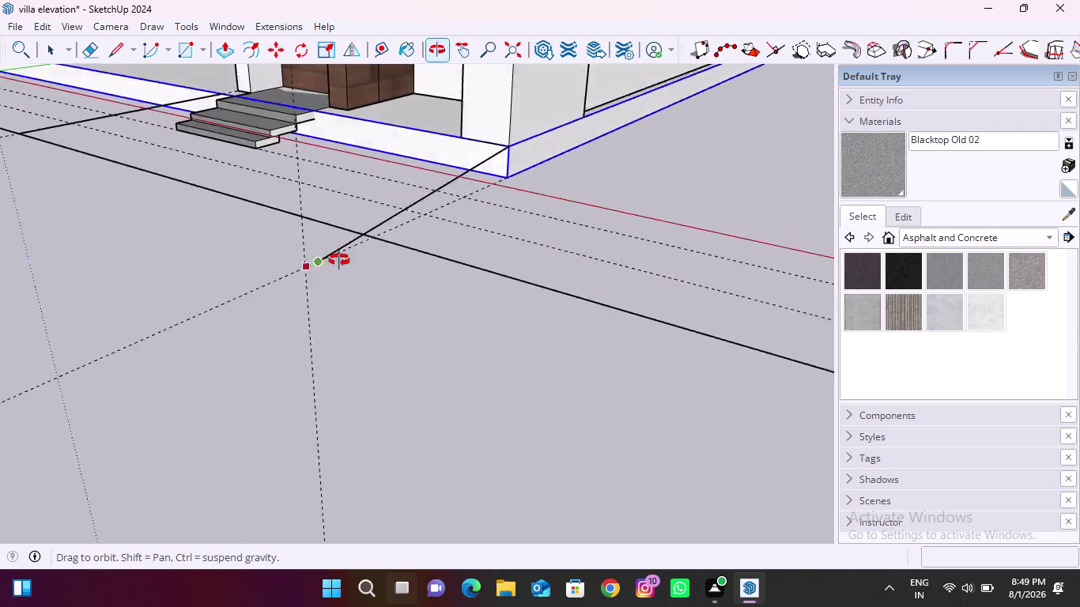
middle_drag(308, 253, 366, 264)
scroll(down, 3)
key(Escape)
scroll(down, 3)
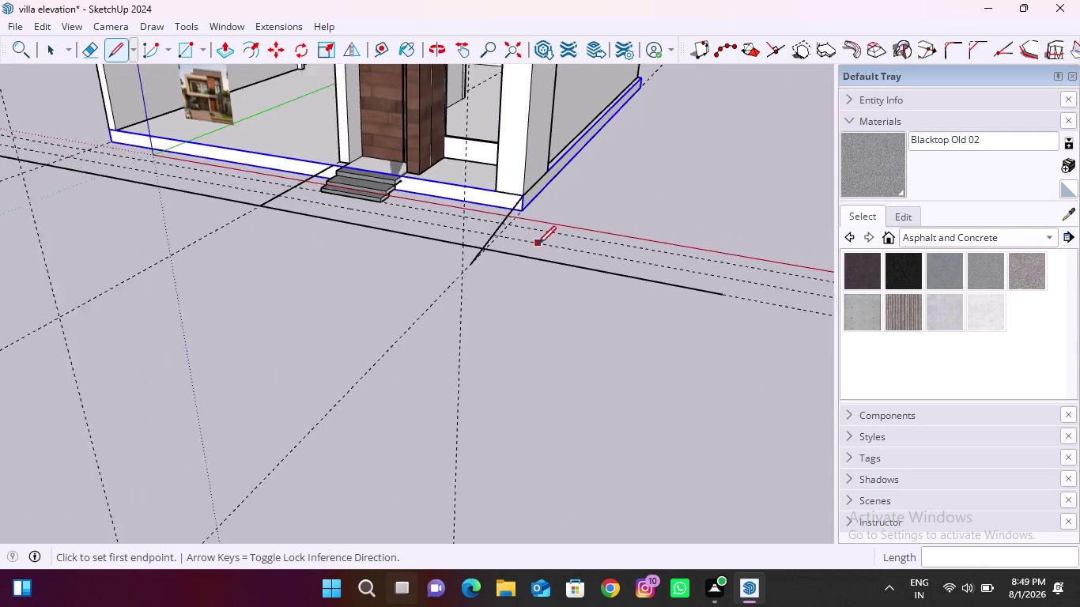
scroll(down, 3)
scroll(up, 3)
middle_drag(201, 200, 519, 220)
scroll(up, 3)
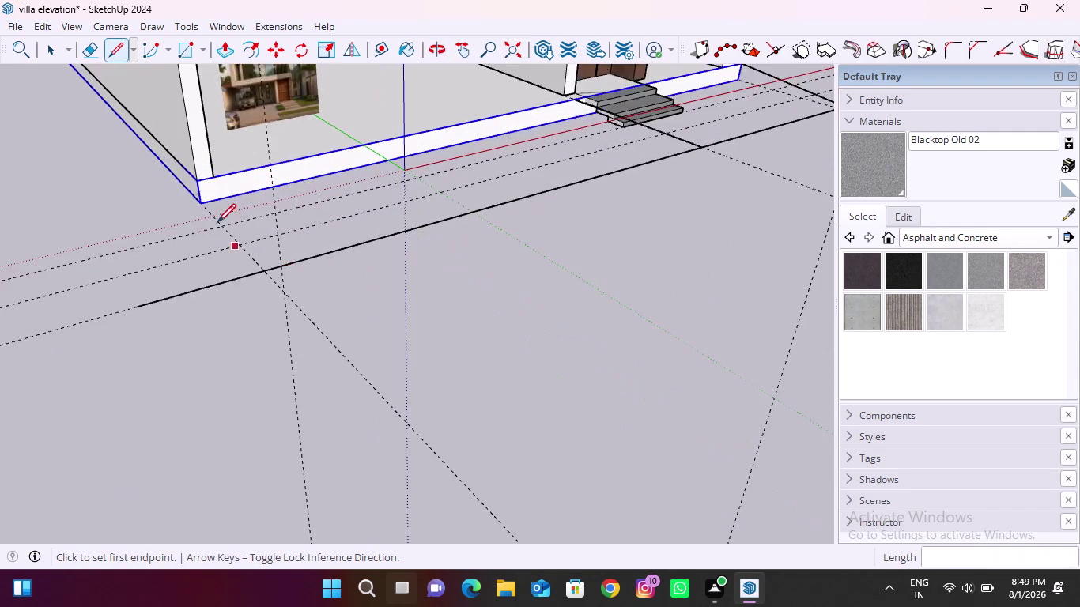
Draw a line from the side plinth corner to the front boundary line.
click(184, 158)
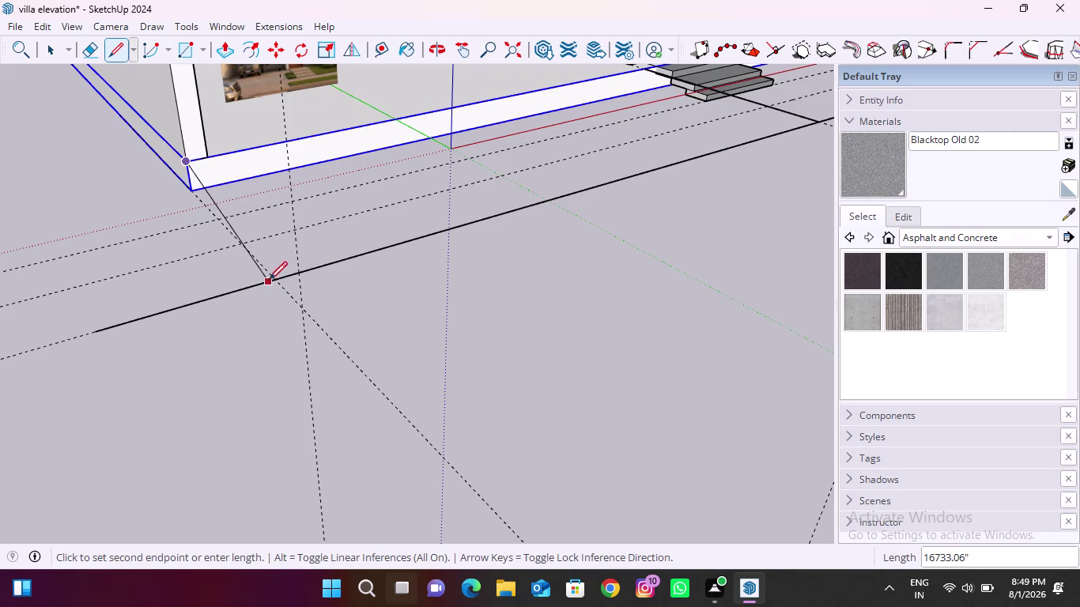
middle_drag(269, 278, 409, 309)
scroll(up, 3)
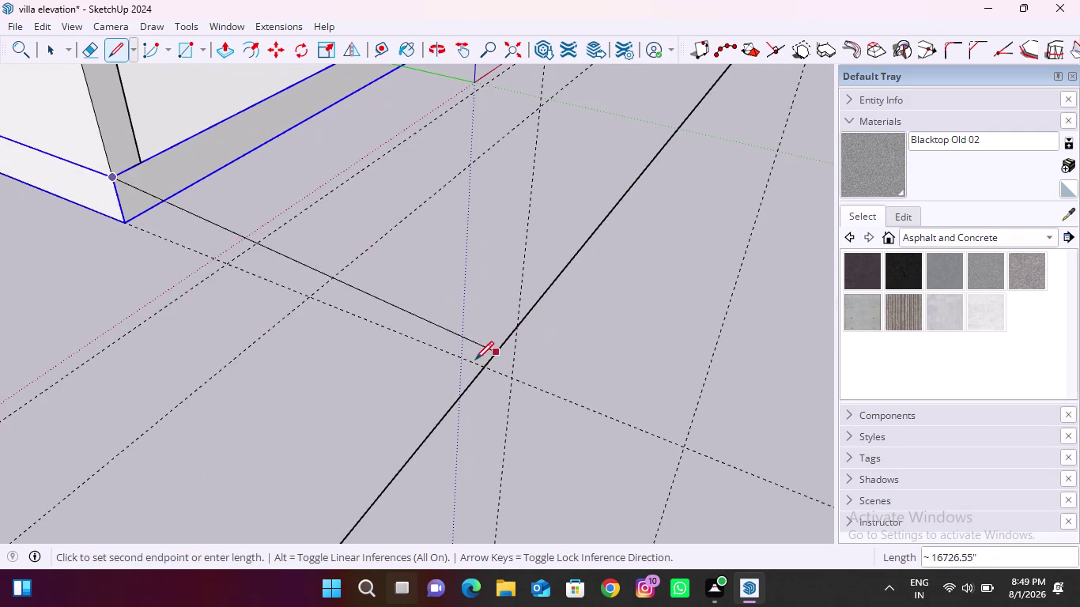
scroll(up, 3)
middle_drag(502, 366, 648, 379)
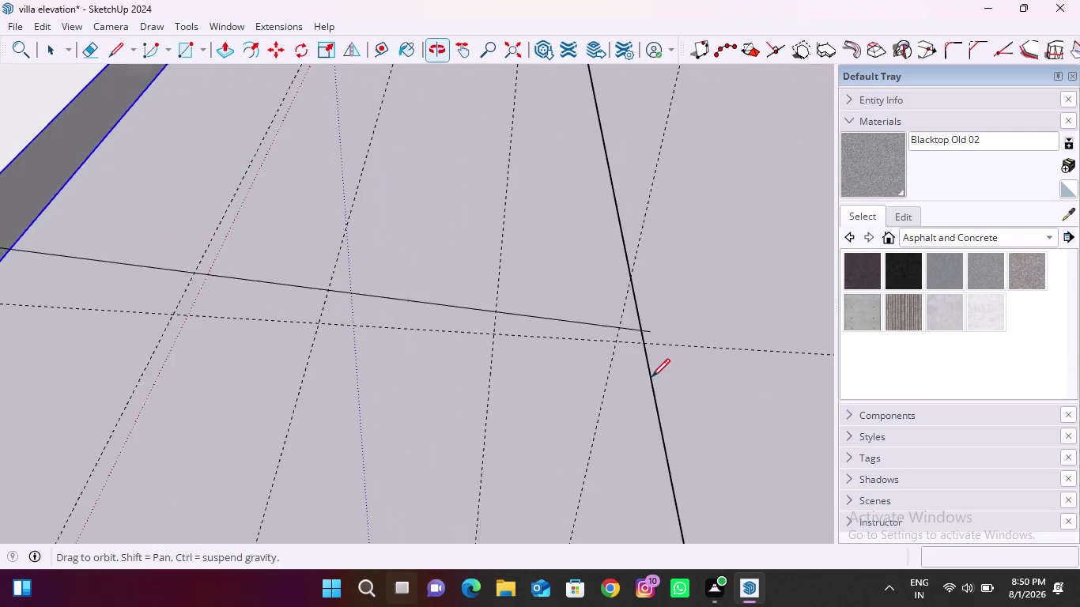
middle_drag(648, 379, 650, 378)
scroll(up, 3)
click(615, 331)
scroll(down, 3)
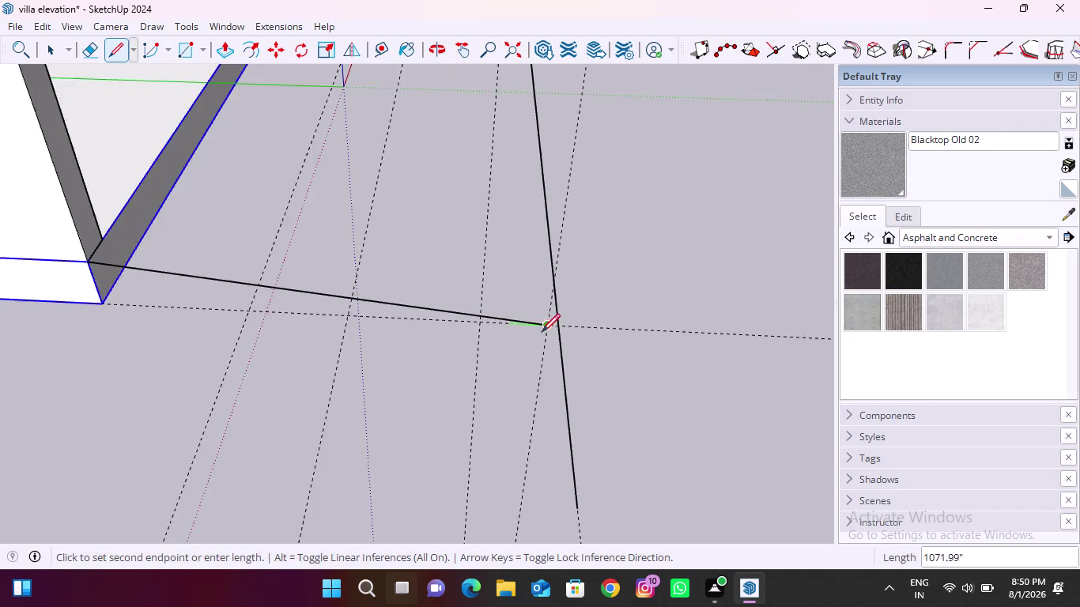
scroll(down, 3)
middle_drag(671, 316, 417, 305)
scroll(down, 3)
scroll(down, 3)
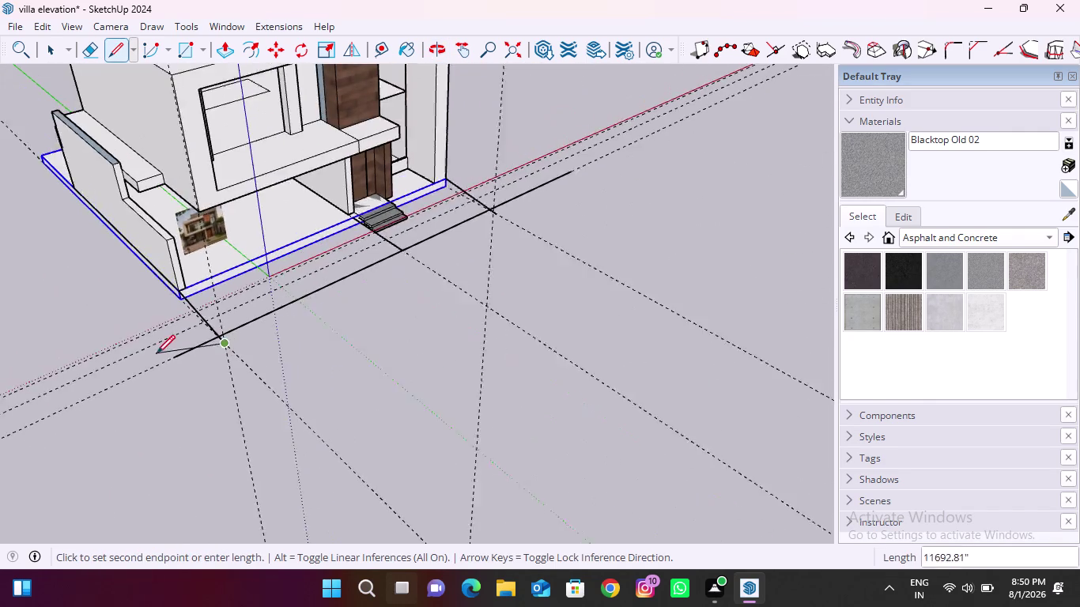
scroll(down, 3)
scroll(up, 3)
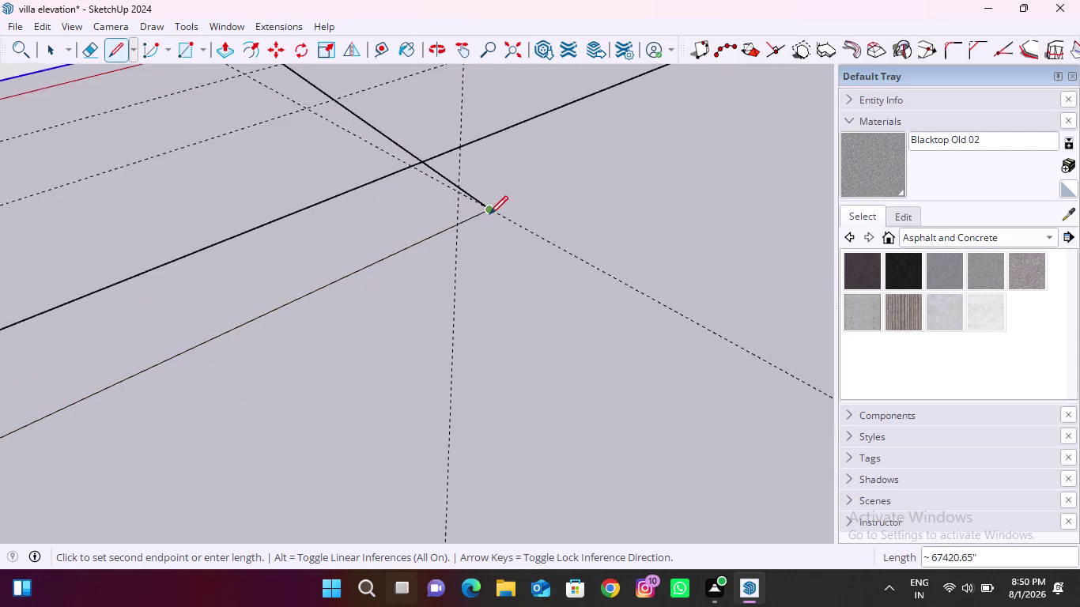
scroll(up, 3)
key(Escape)
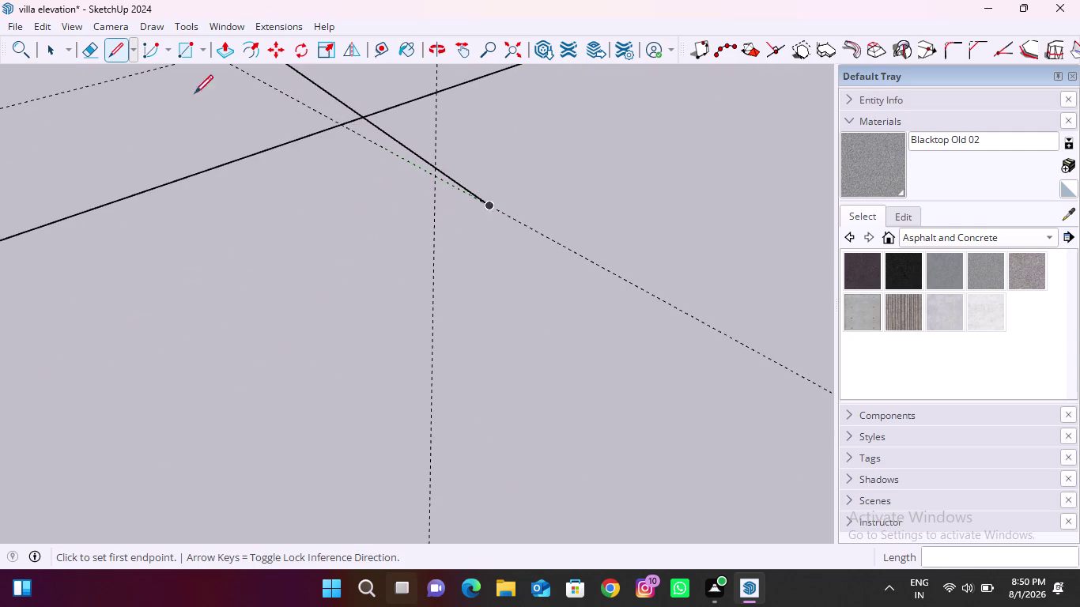
key(space)
Delete a stray segment and draw a line from the forecourt edge to the villa's front corner.
click(405, 146)
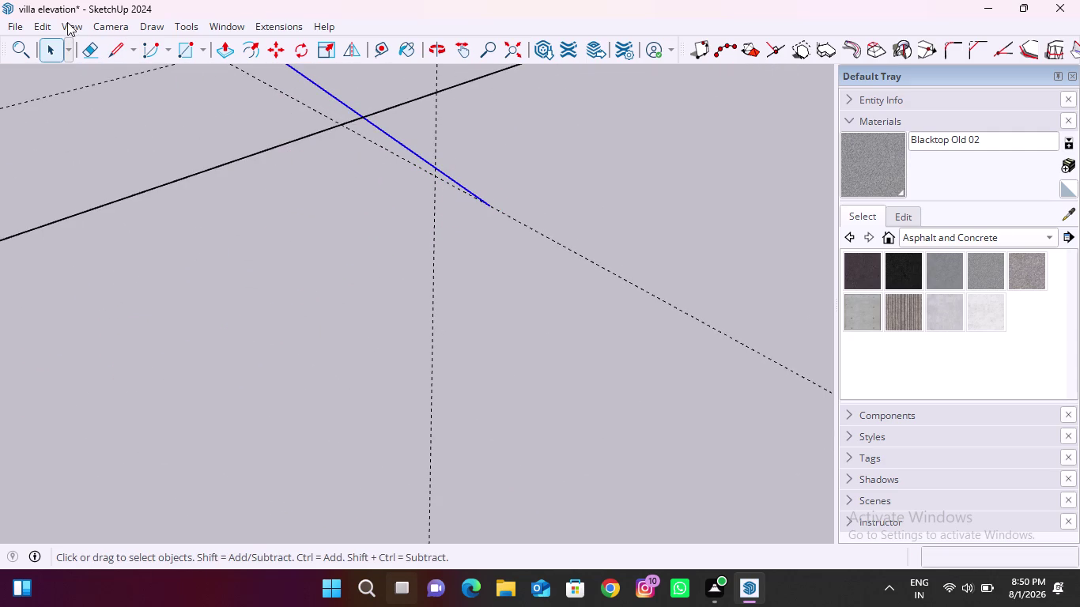
key(Delete)
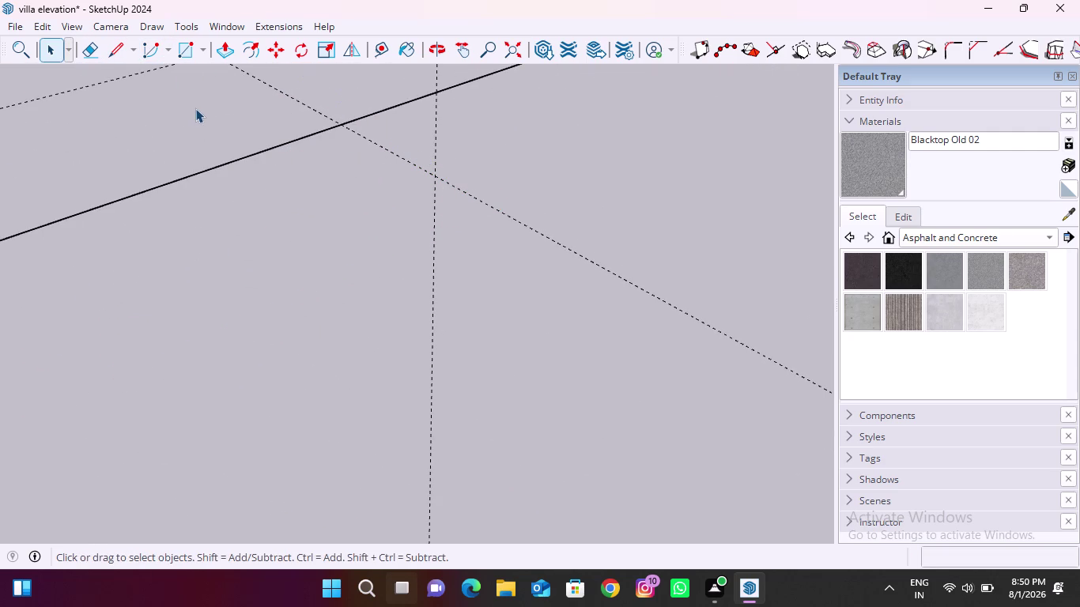
click(109, 48)
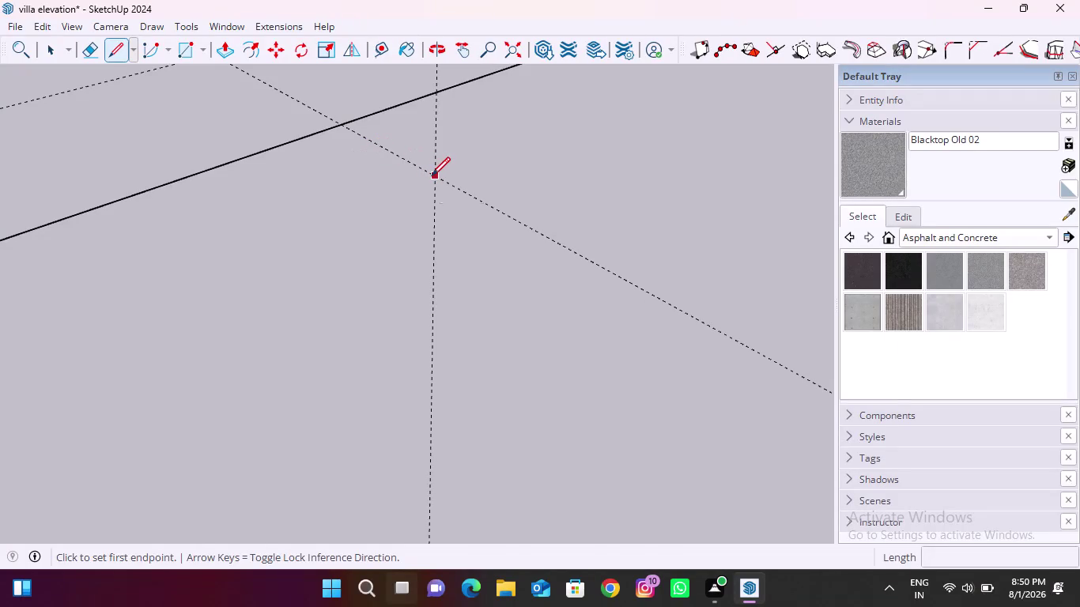
click(432, 175)
scroll(down, 3)
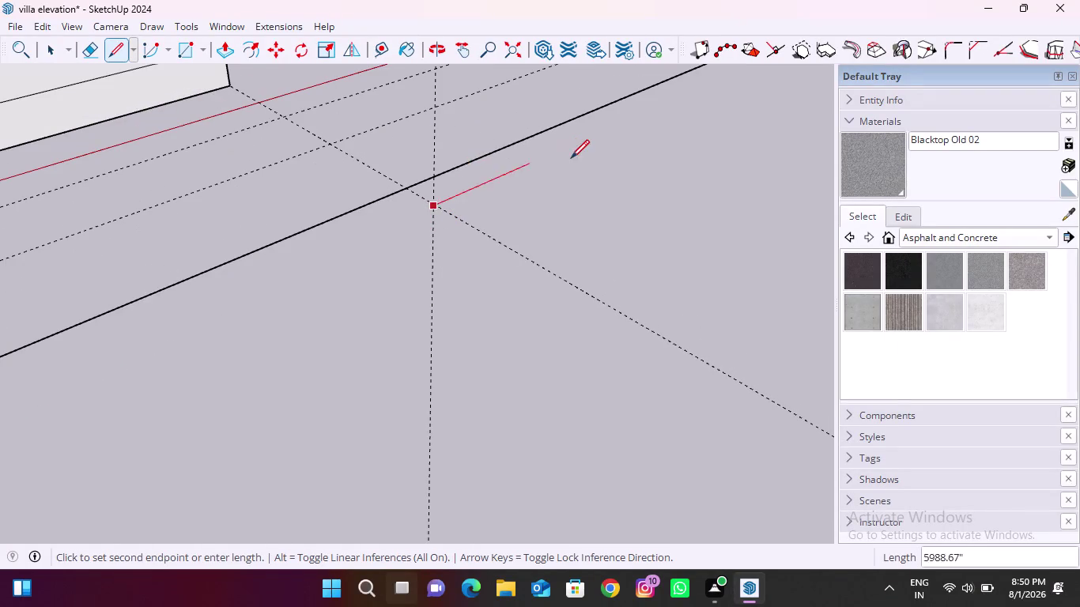
middle_drag(569, 163, 189, 300)
scroll(down, 3)
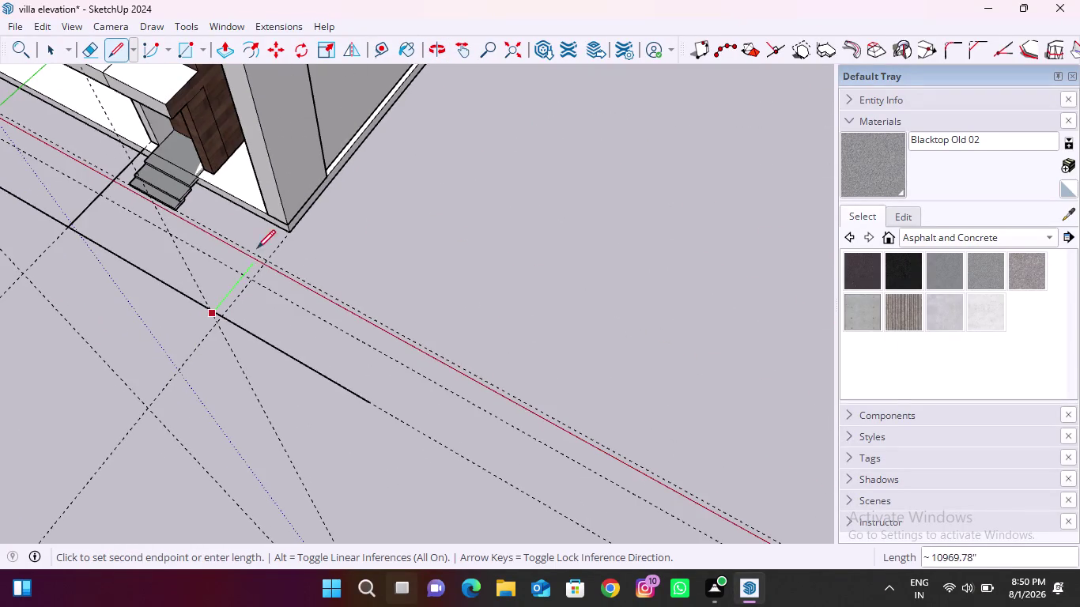
scroll(up, 3)
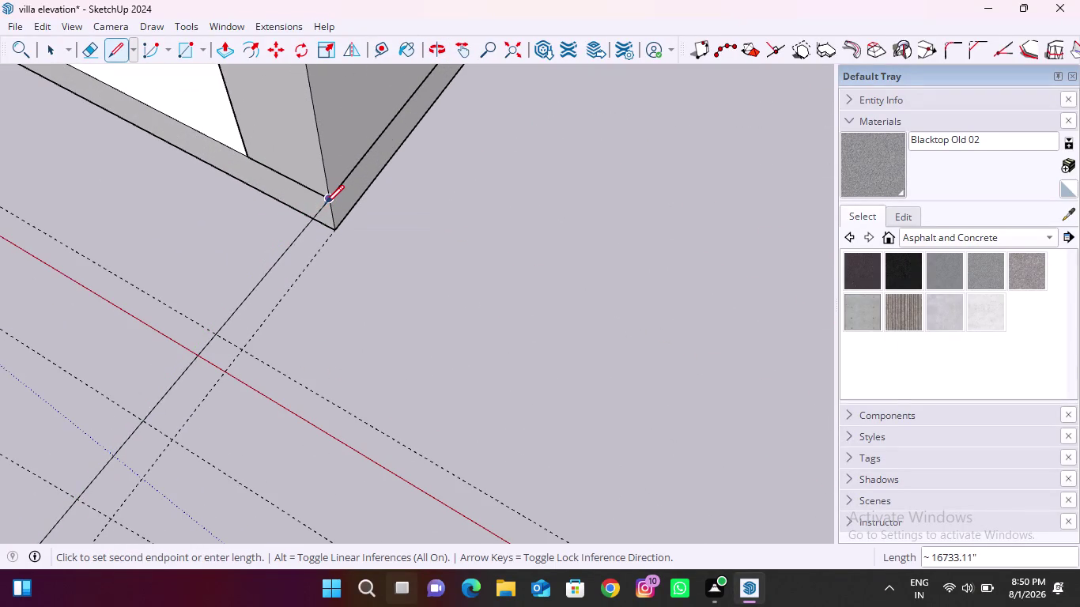
click(325, 203)
scroll(down, 3)
key(Escape)
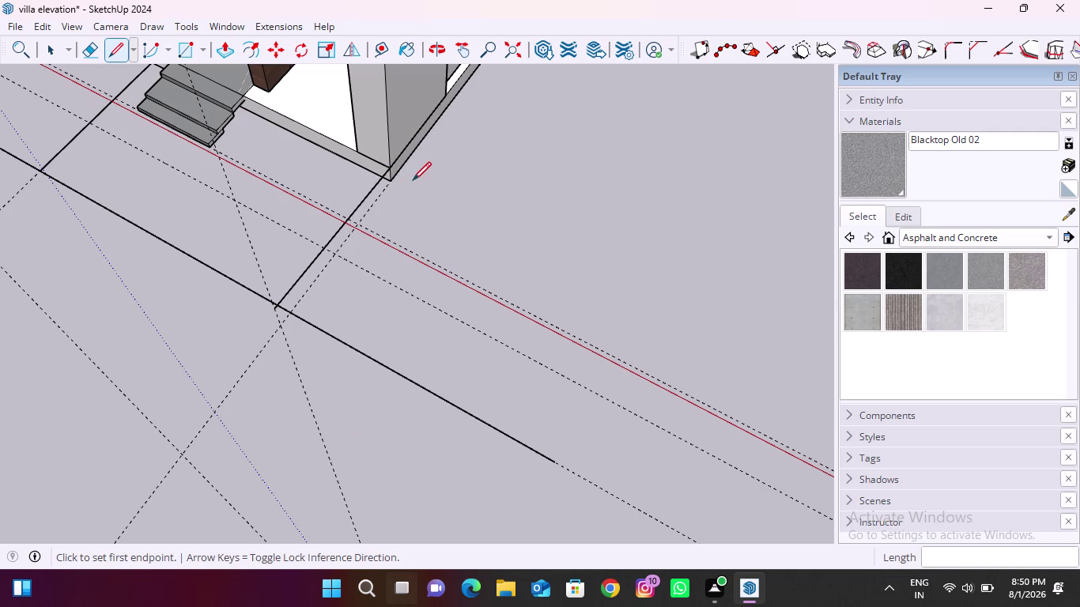
Orbit around the new corner line to view it facing the villa front.
middle_drag(291, 342, 447, 190)
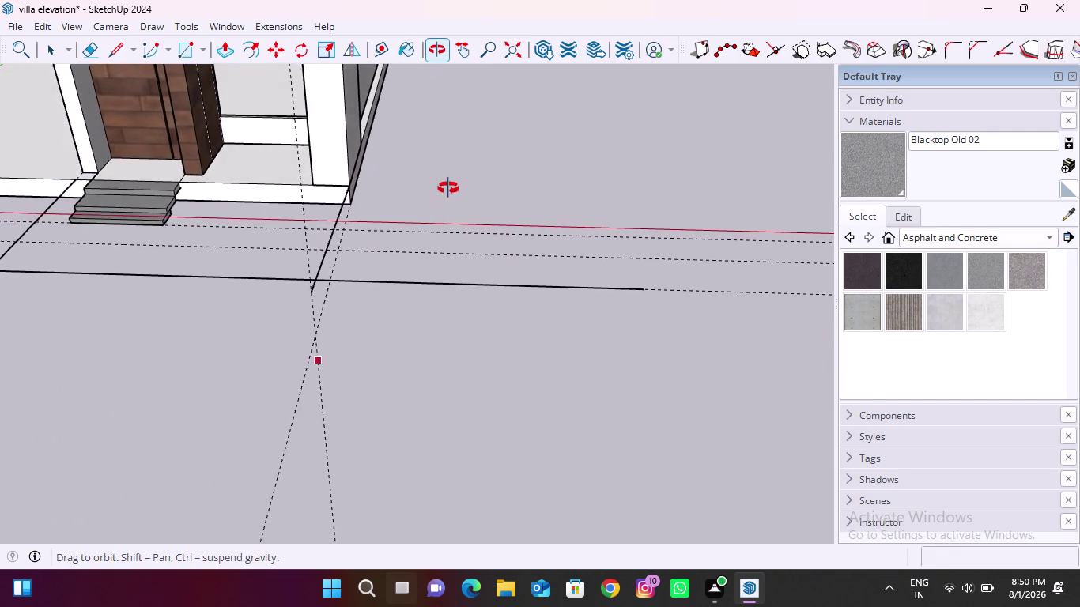
middle_drag(446, 189, 502, 126)
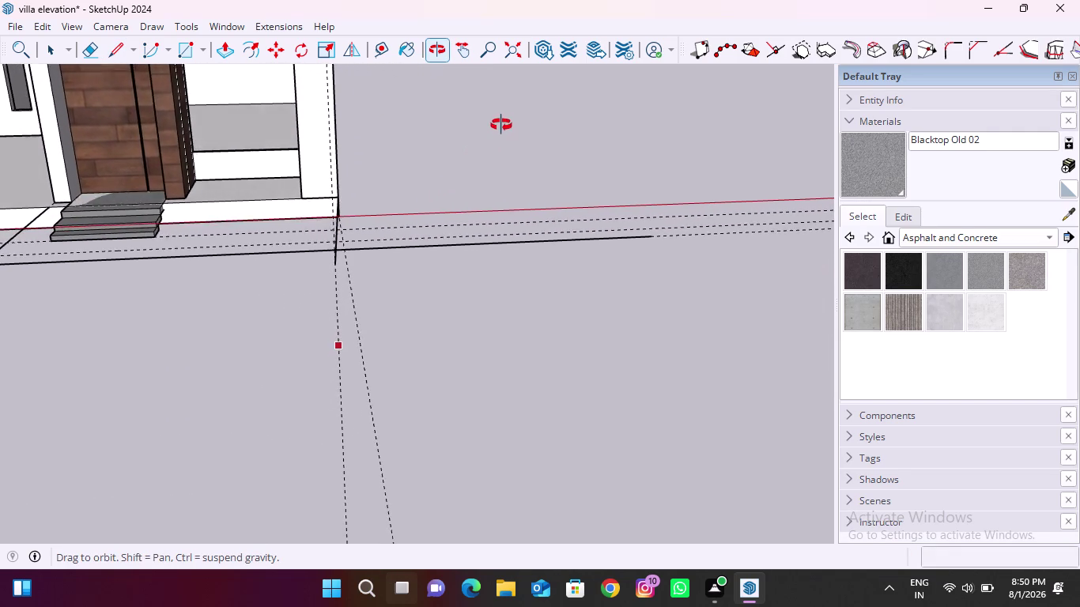
middle_drag(502, 126, 487, 123)
key(Escape)
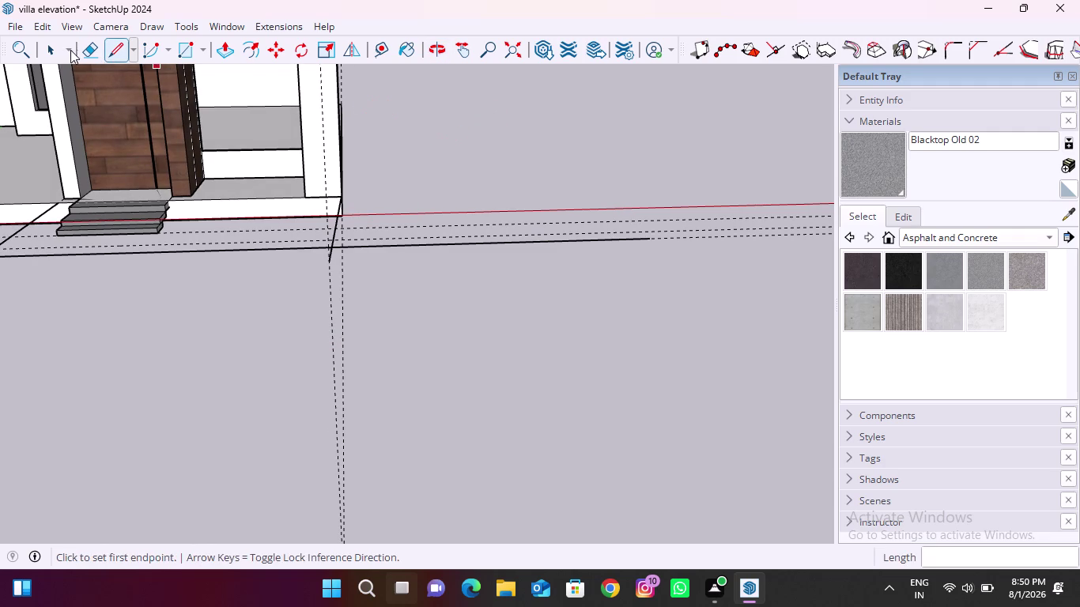
click(94, 50)
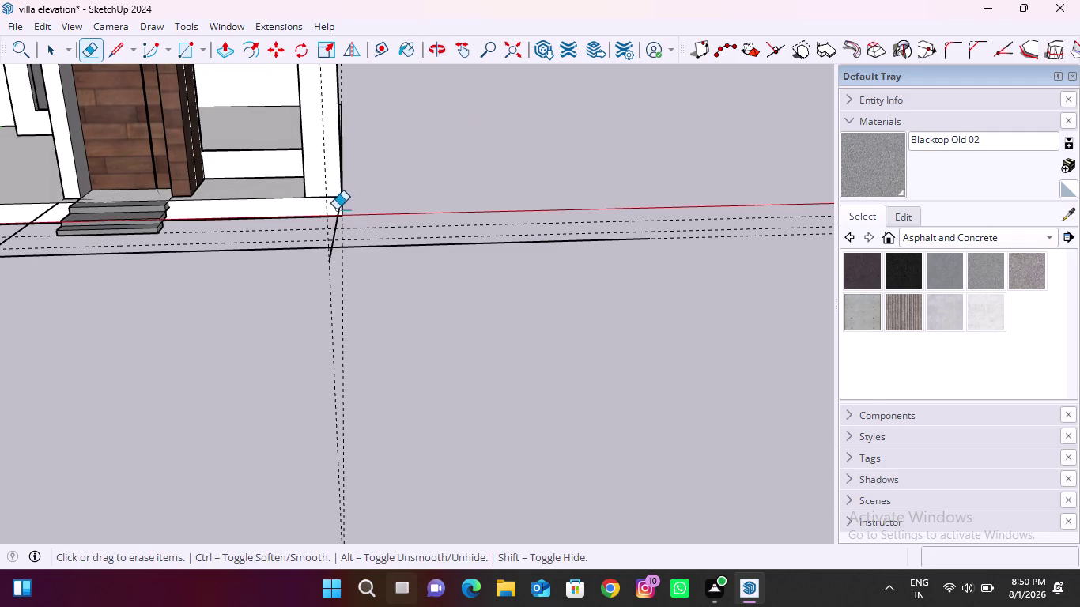
Erase both segments of the line joining the villa corner to the long front line.
middle_drag(354, 211, 329, 280)
scroll(up, 3)
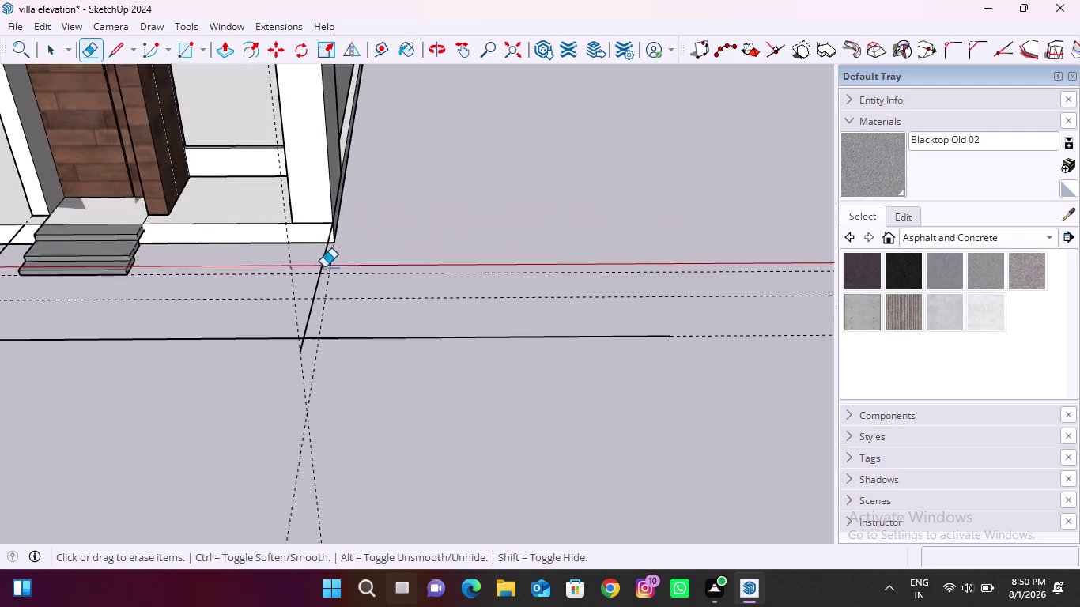
scroll(up, 3)
drag(309, 287, 326, 289)
scroll(down, 3)
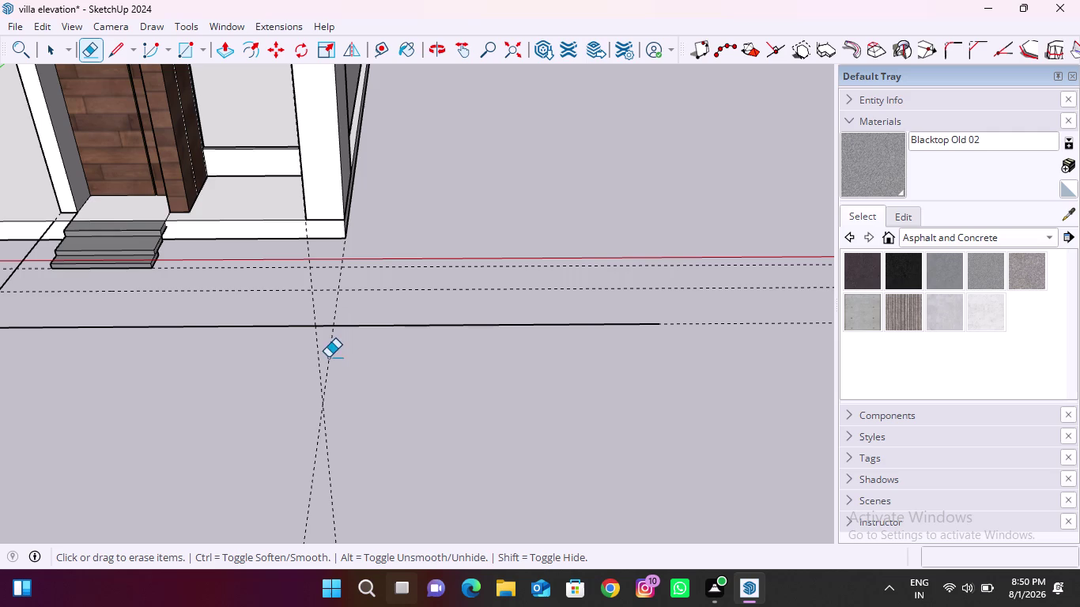
drag(319, 348, 294, 347)
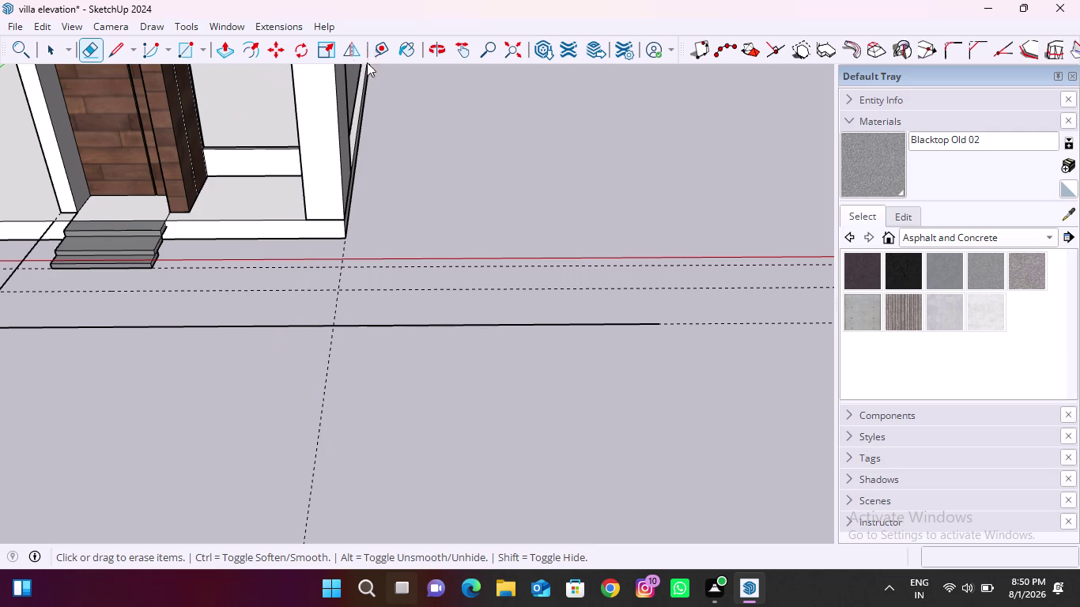
click(382, 57)
Drag a construction guide from the forecourt edge and confirm its placement.
scroll(down, 3)
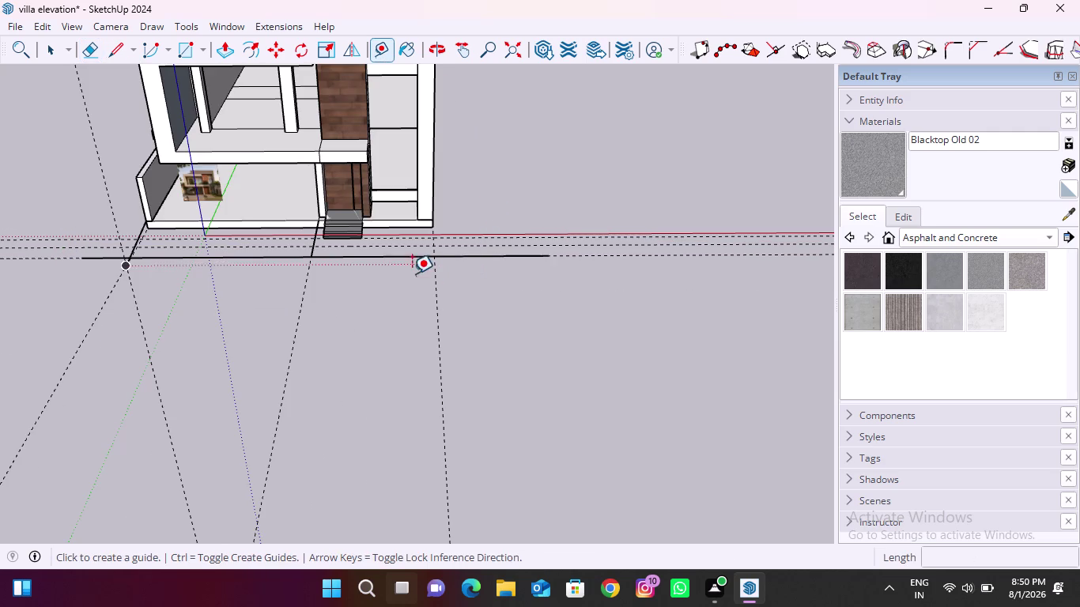
middle_drag(412, 273, 390, 318)
scroll(up, 3)
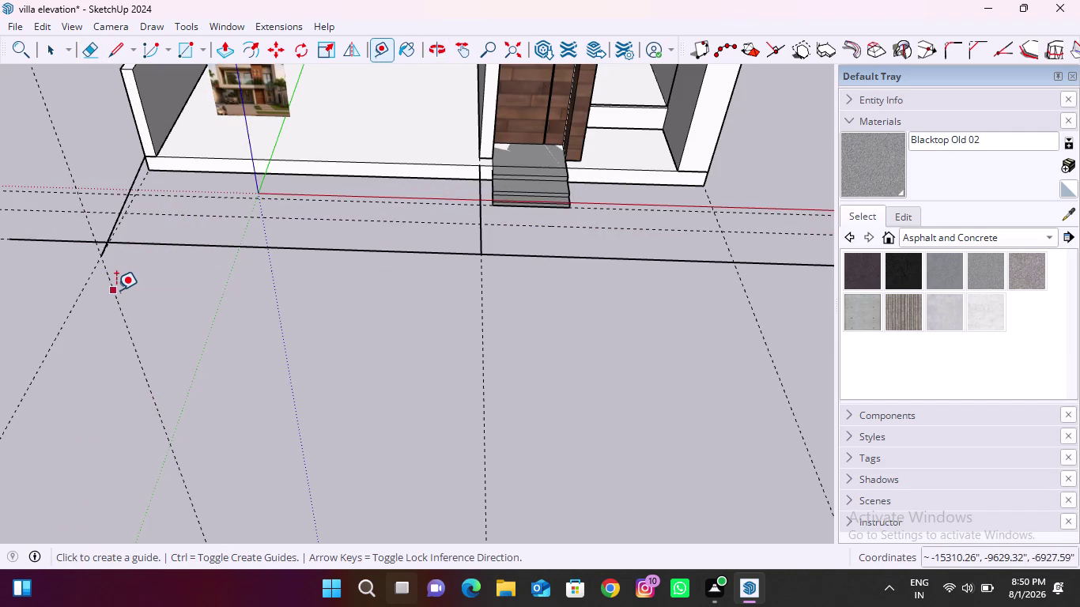
click(116, 291)
scroll(down, 3)
scroll(up, 3)
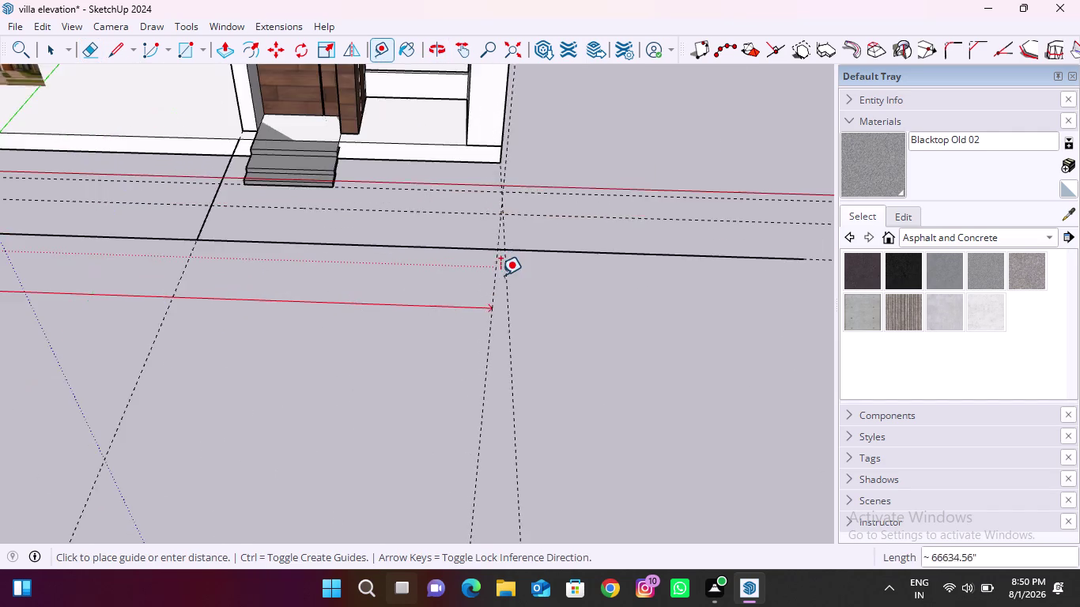
scroll(up, 3)
middle_drag(538, 249, 297, 331)
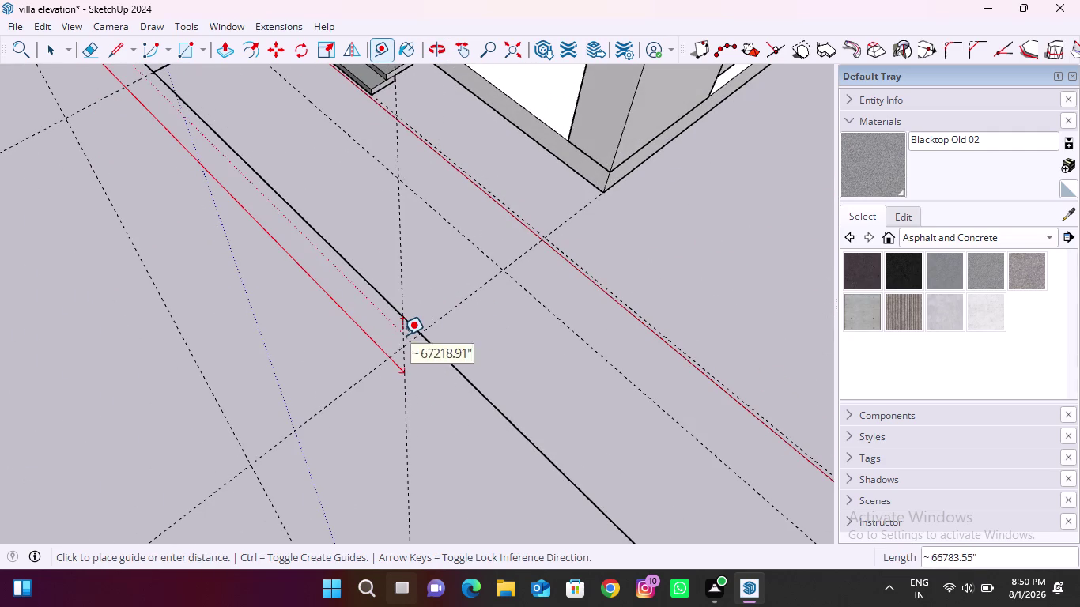
middle_drag(412, 342, 353, 421)
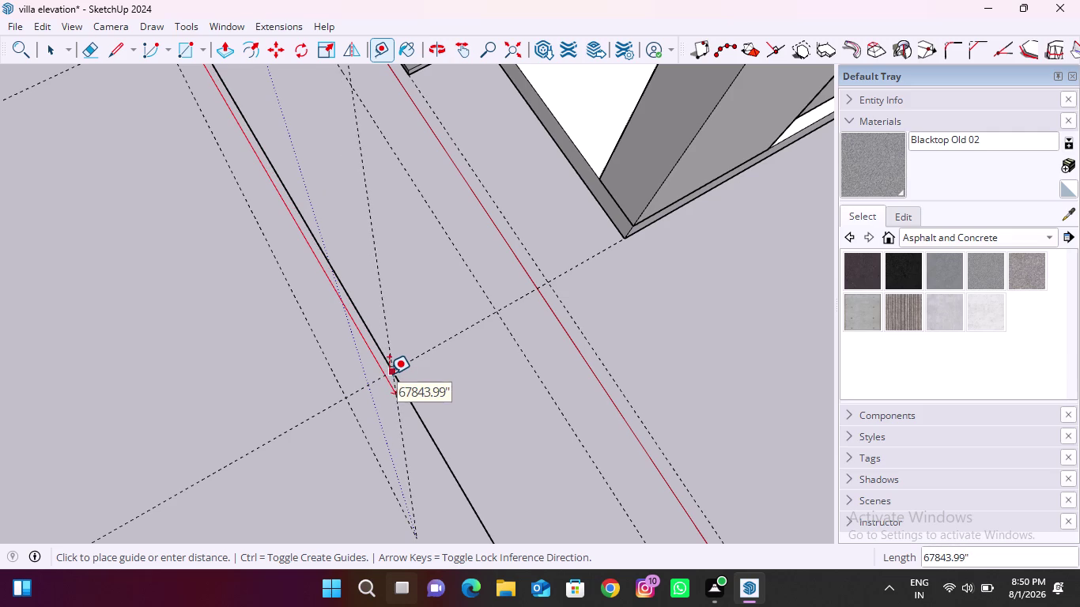
key(Escape)
Pull a guide from the villa's front corner to the edge crossing and inspect the guides.
middle_drag(627, 278, 450, 100)
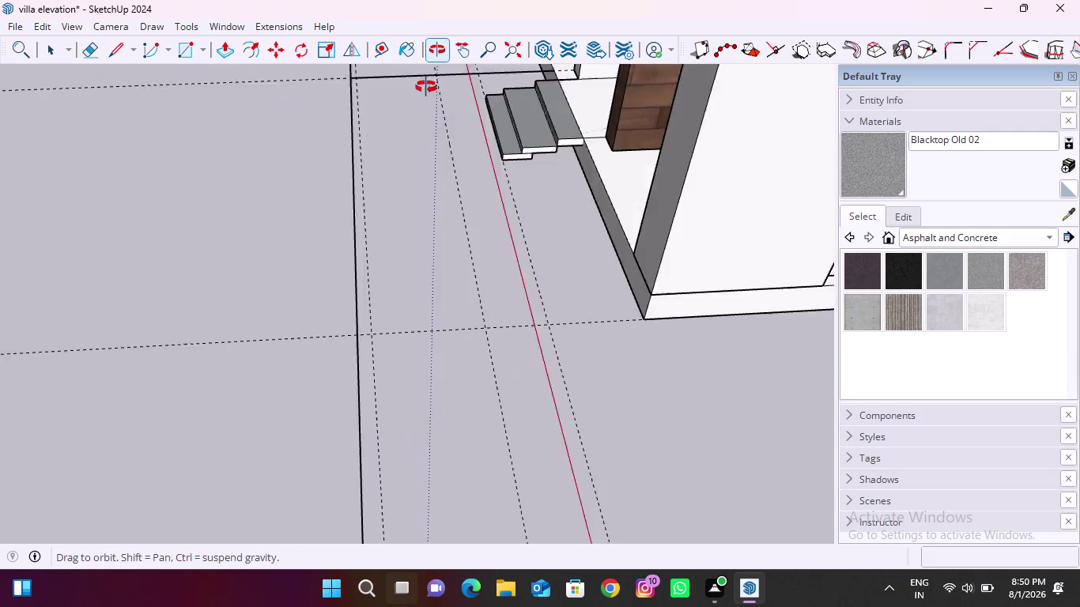
middle_drag(450, 99, 408, 76)
scroll(up, 3)
click(649, 328)
scroll(down, 3)
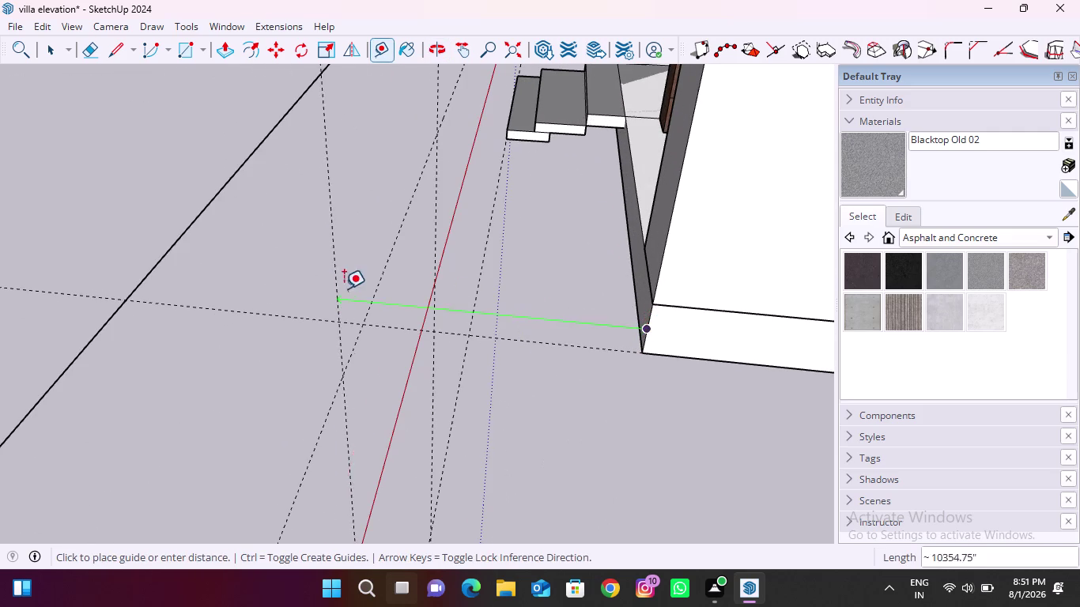
scroll(down, 3)
middle_drag(238, 278, 234, 398)
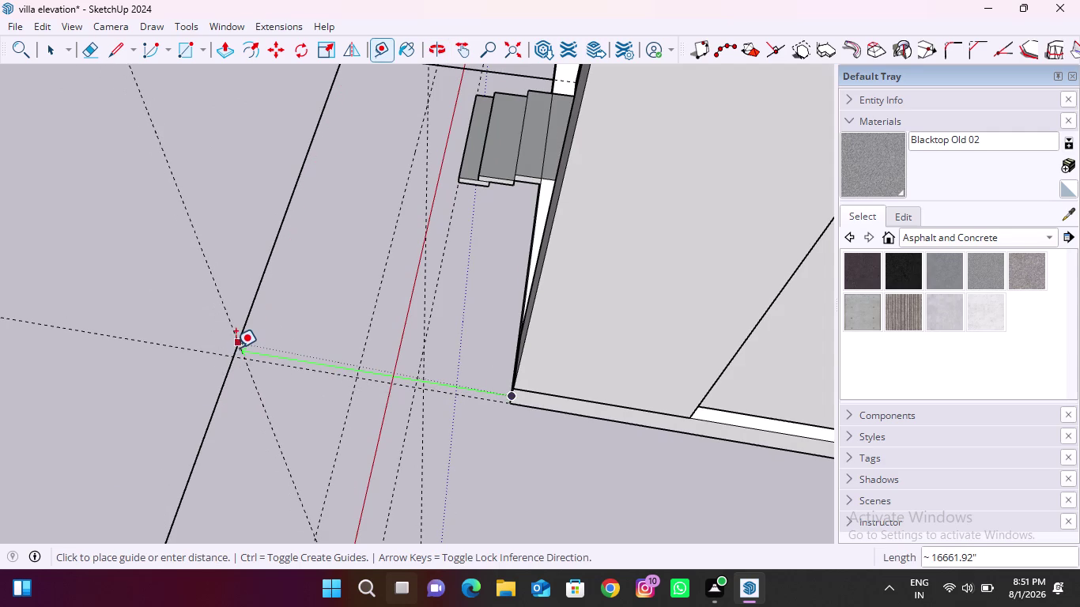
click(236, 347)
middle_drag(242, 377, 321, 250)
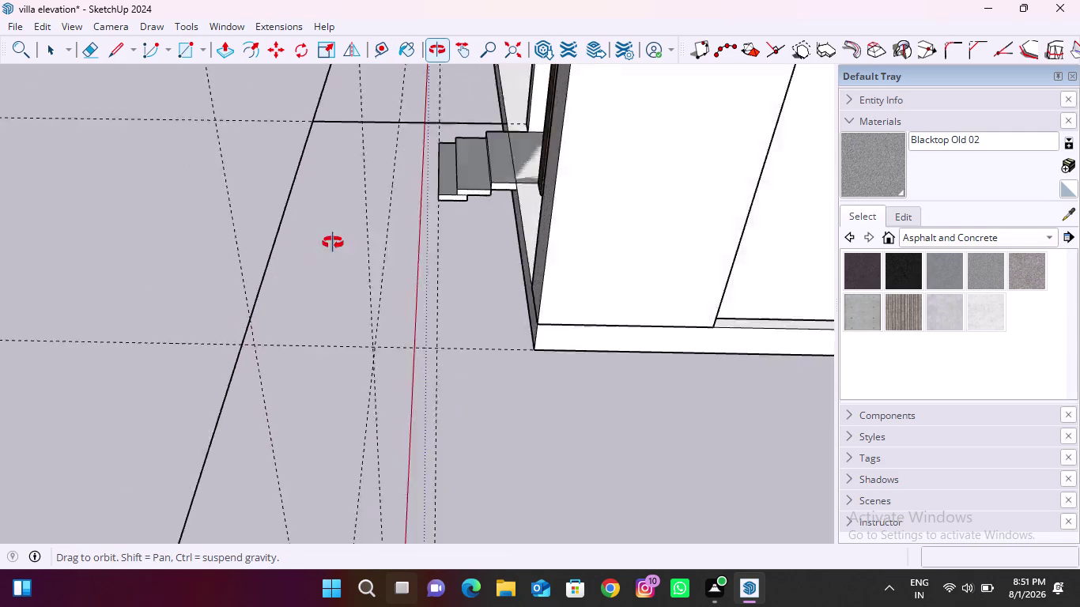
middle_drag(322, 250, 428, 201)
scroll(up, 3)
middle_drag(306, 338, 311, 339)
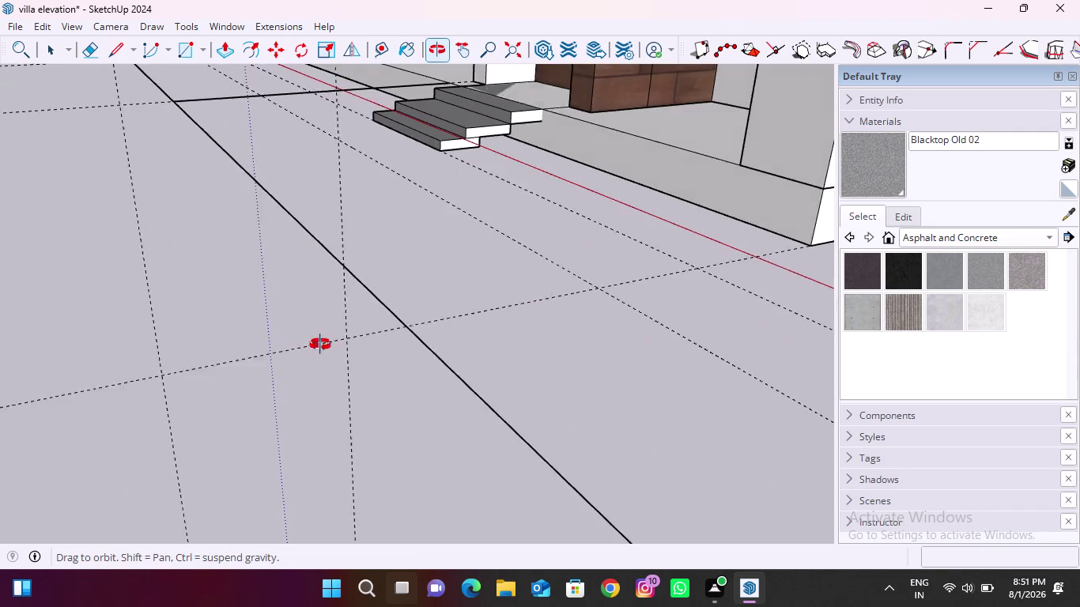
middle_drag(311, 339, 391, 363)
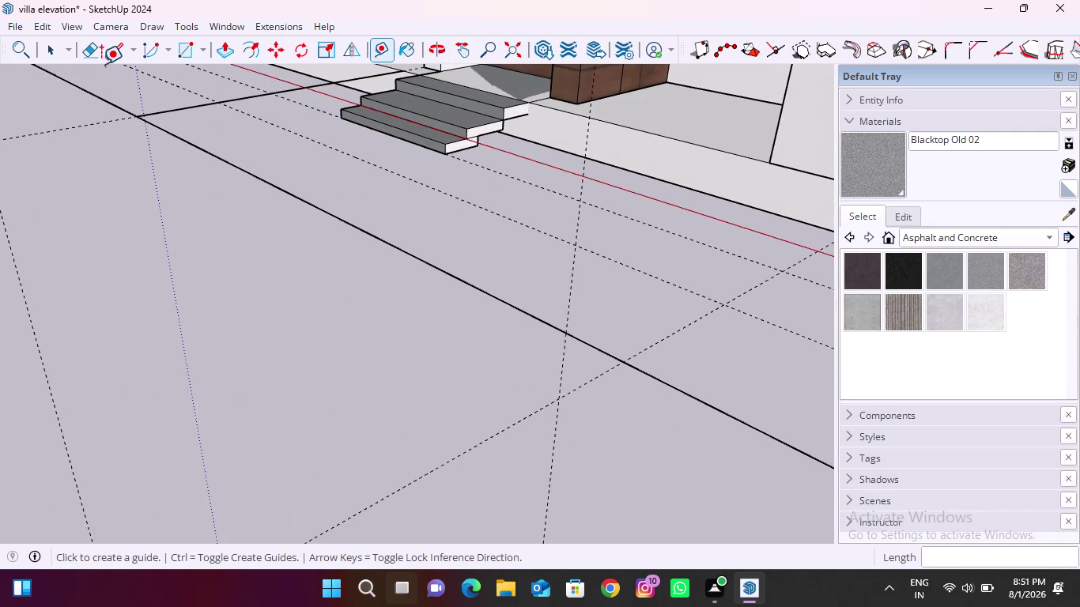
Draw a line from the guide intersection to the villa's front corner.
click(110, 53)
click(560, 397)
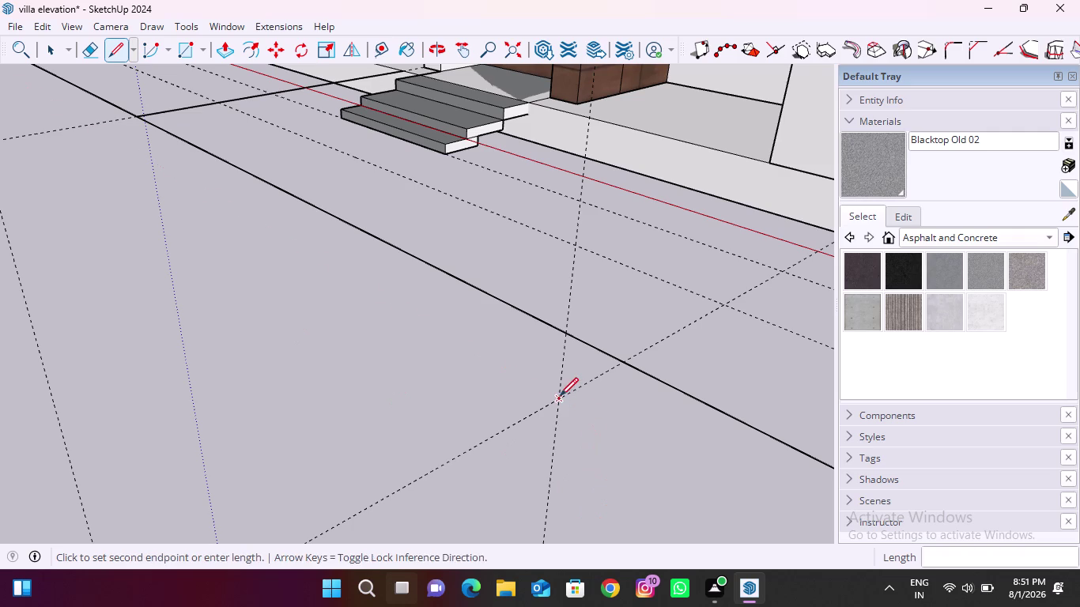
scroll(down, 3)
scroll(up, 3)
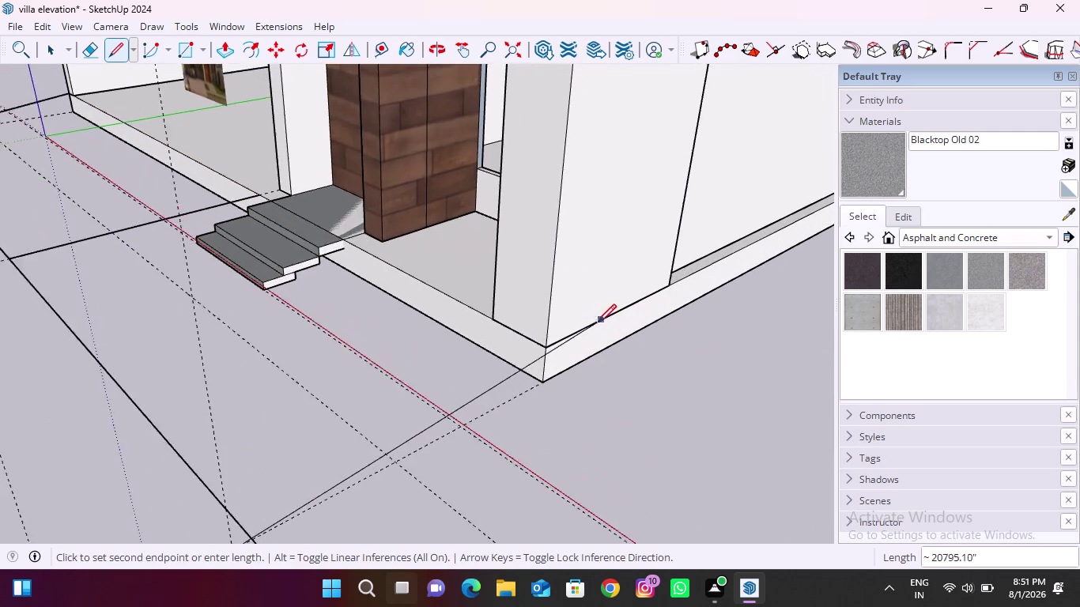
click(540, 349)
scroll(down, 3)
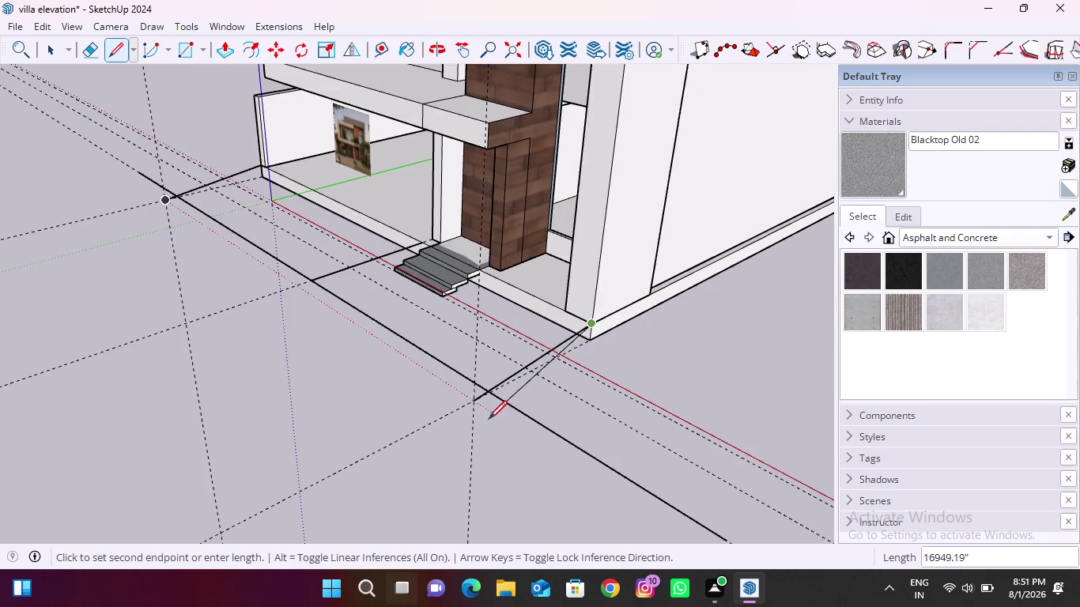
middle_drag(489, 419, 717, 411)
key(Escape)
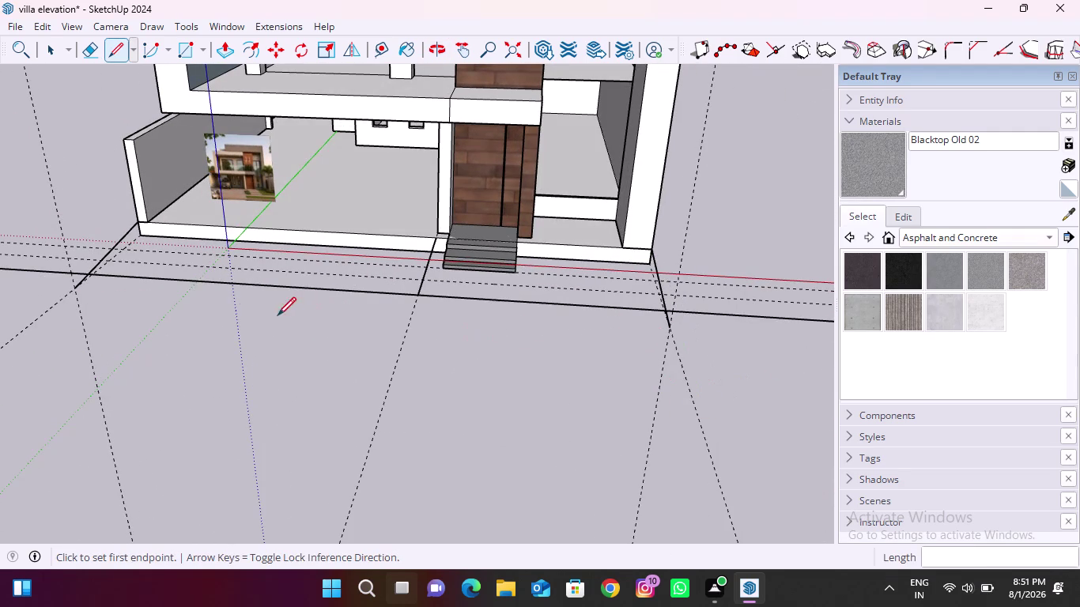
Draw a line between the left and right guide crossings and check the outline.
click(72, 285)
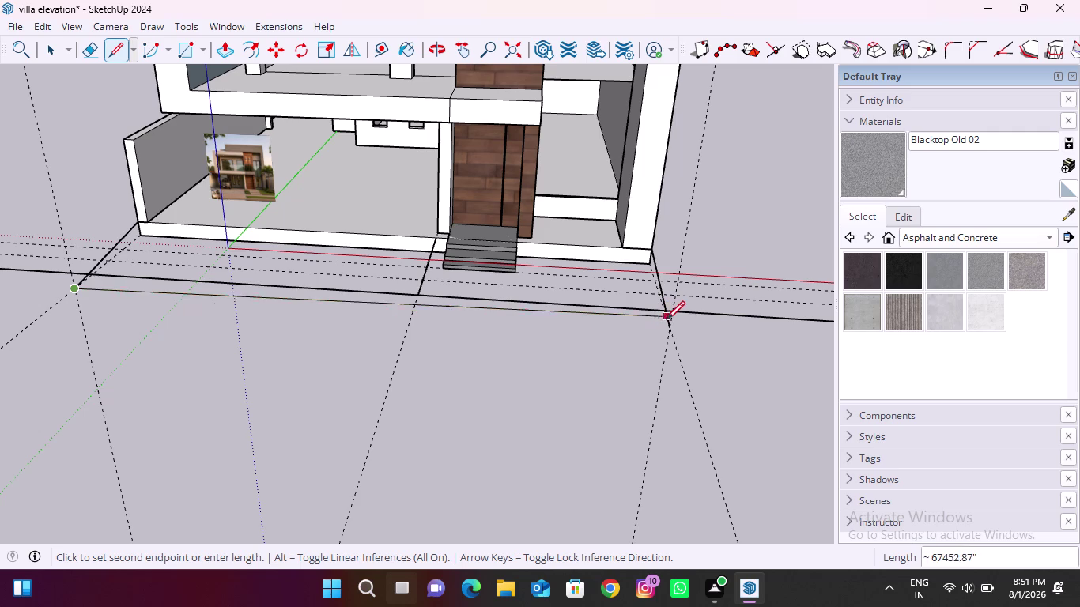
click(669, 322)
key(Escape)
scroll(down, 3)
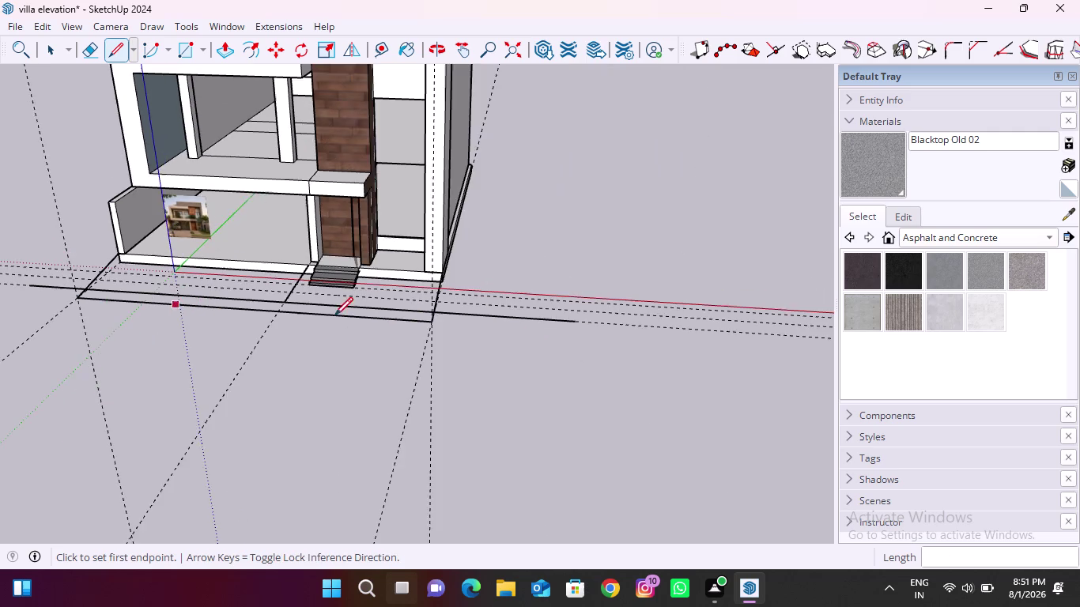
middle_drag(337, 316, 171, 408)
middle_drag(173, 392, 177, 389)
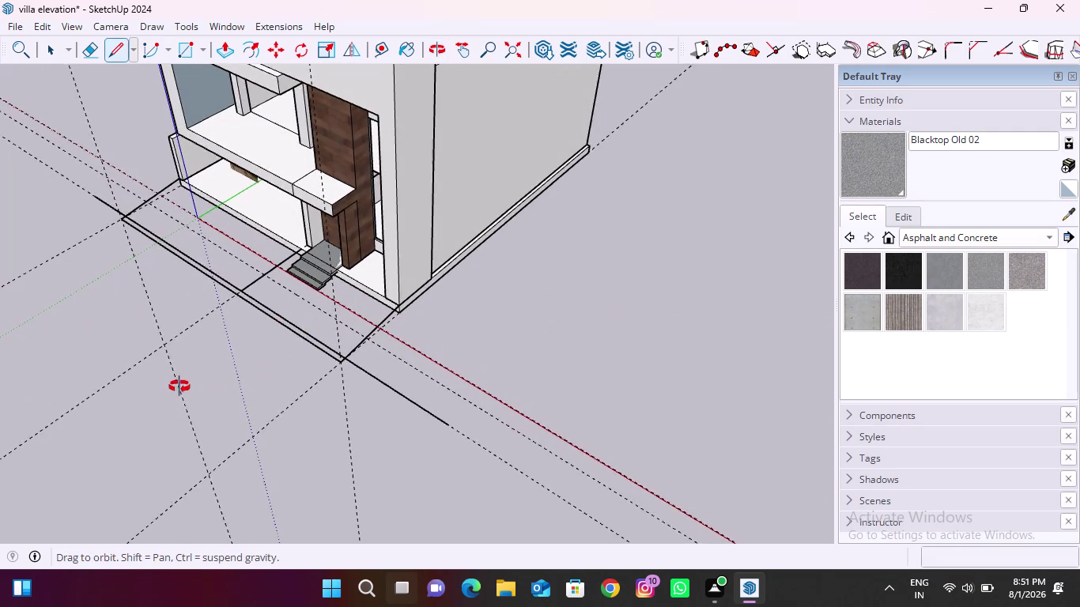
middle_drag(177, 390, 304, 311)
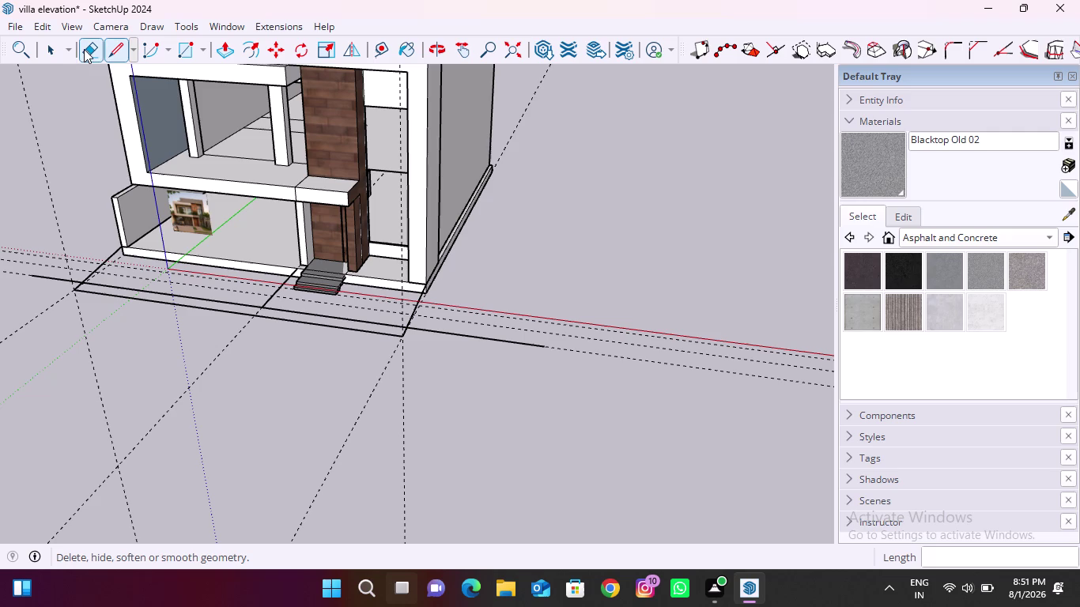
key(Escape)
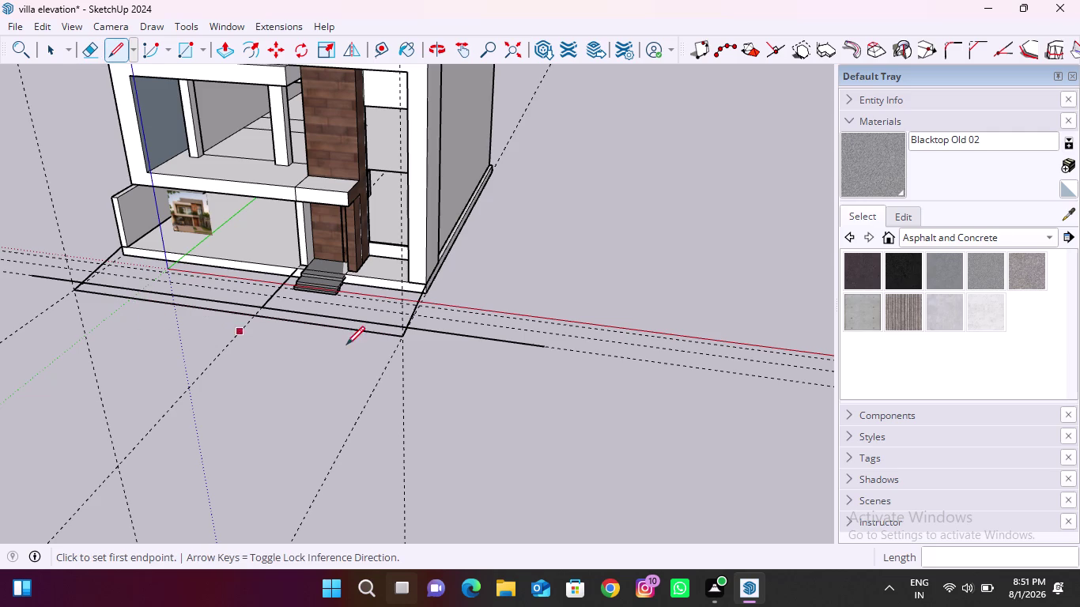
scroll(down, 3)
Draw the long rectangular road strip along the villa front.
click(181, 51)
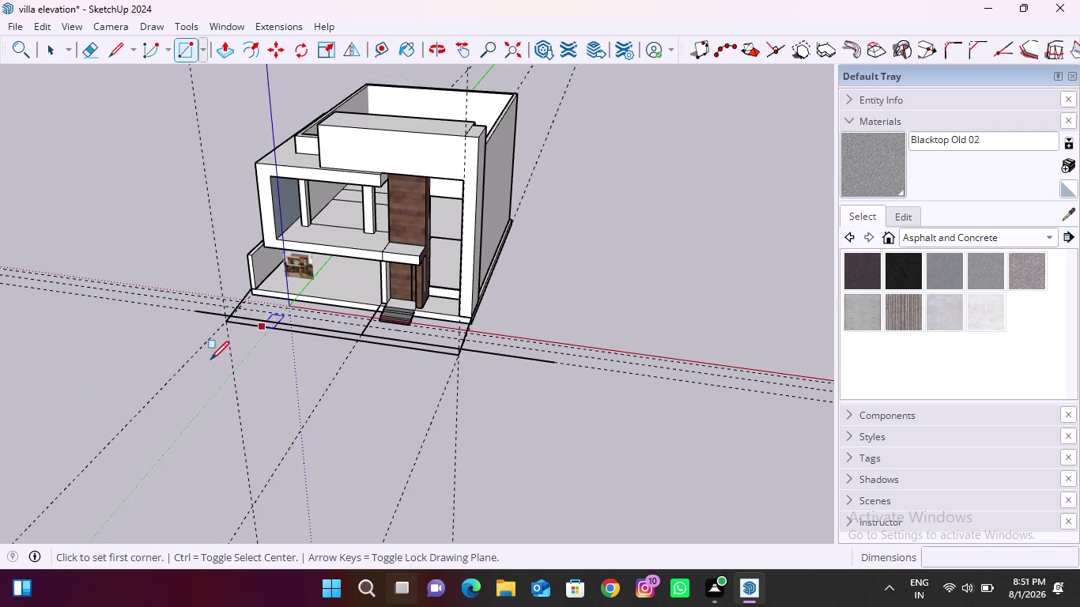
scroll(up, 3)
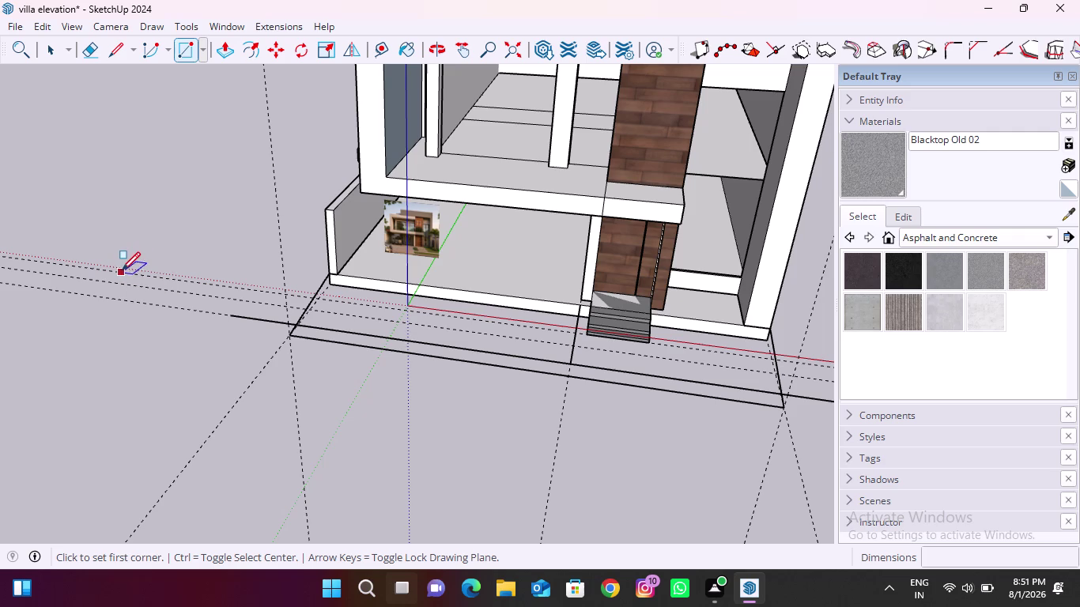
click(121, 272)
scroll(down, 3)
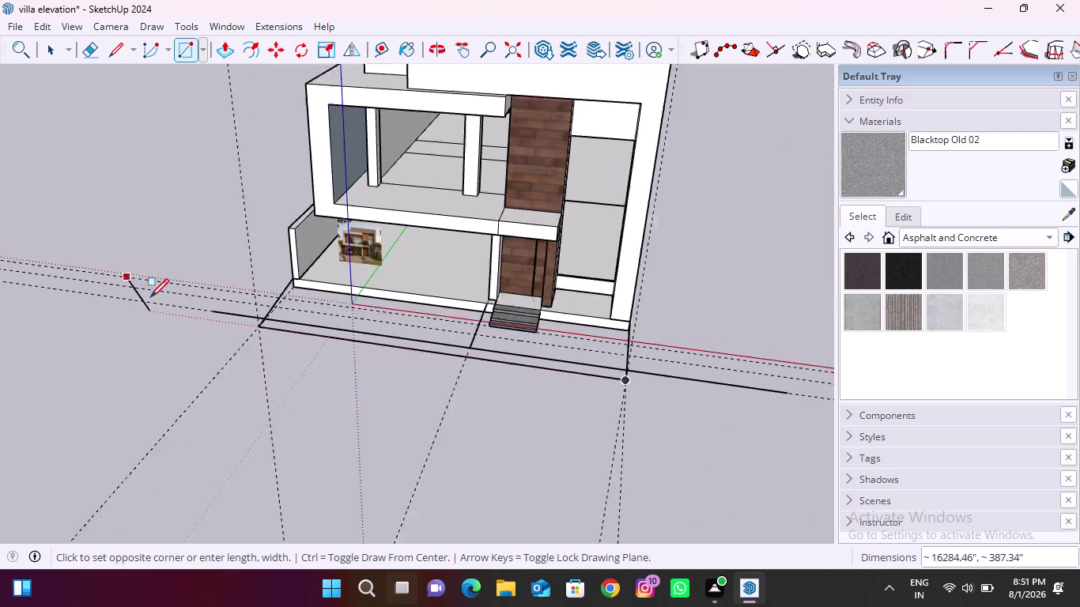
scroll(down, 3)
scroll(up, 3)
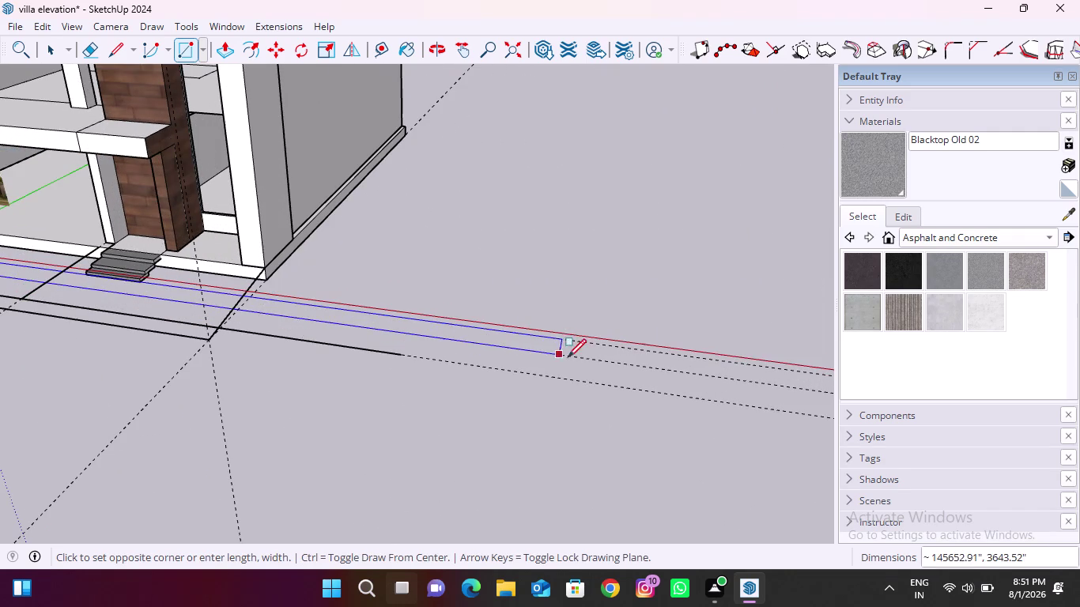
click(571, 358)
scroll(down, 3)
key(space)
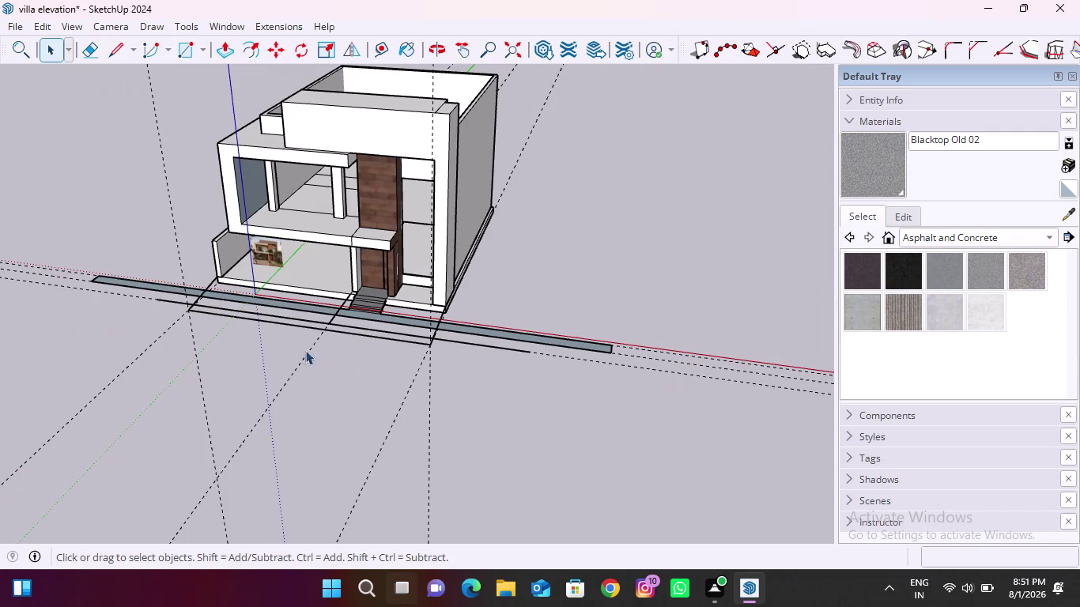
scroll(up, 3)
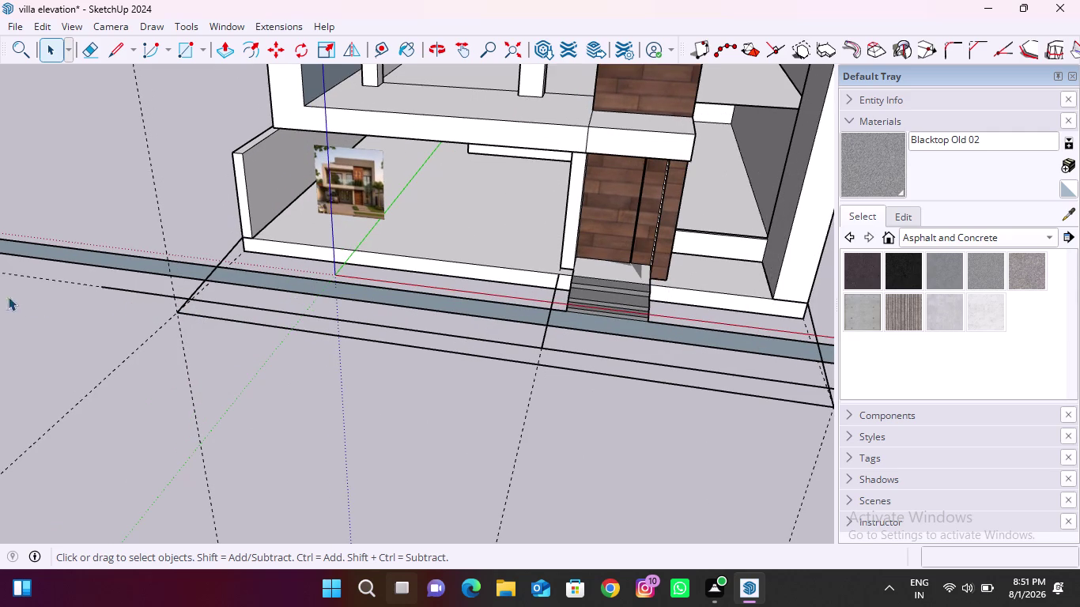
scroll(down, 3)
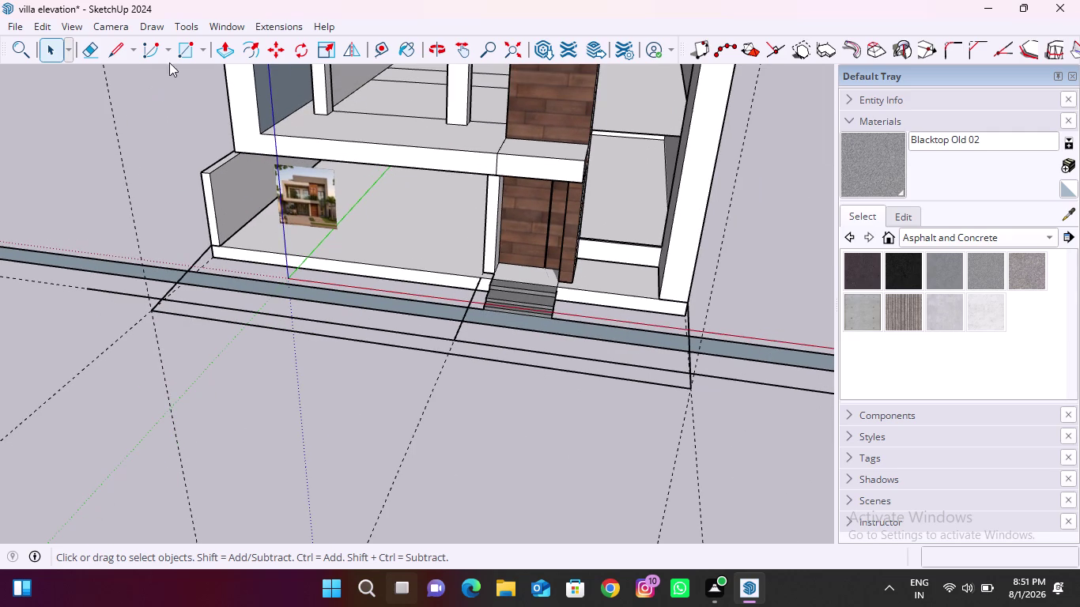
Draw the lighter paved strip in front of the road band.
click(176, 47)
scroll(down, 3)
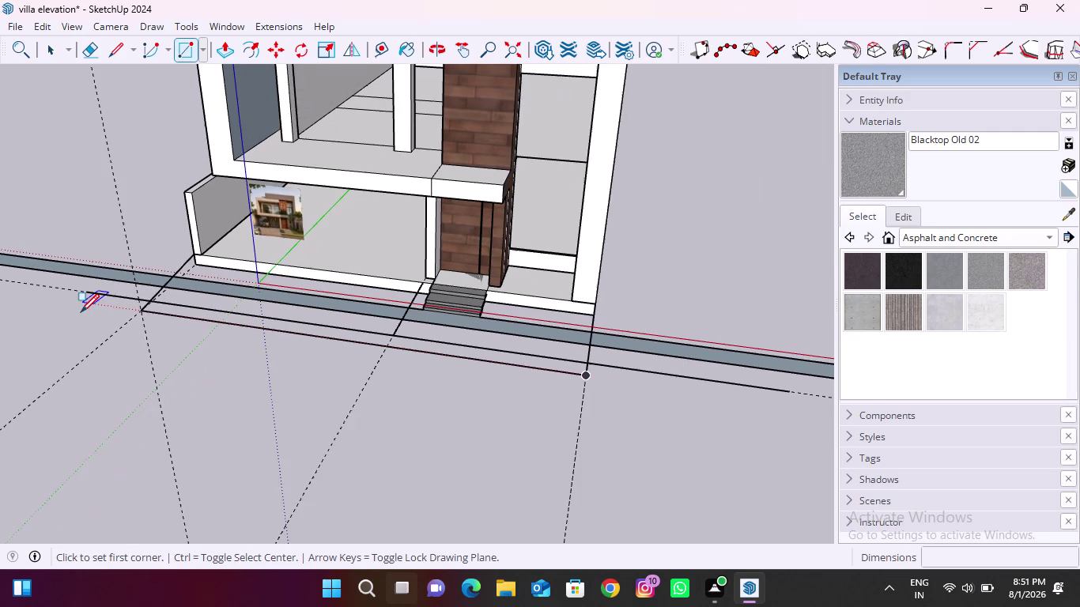
scroll(down, 3)
scroll(up, 3)
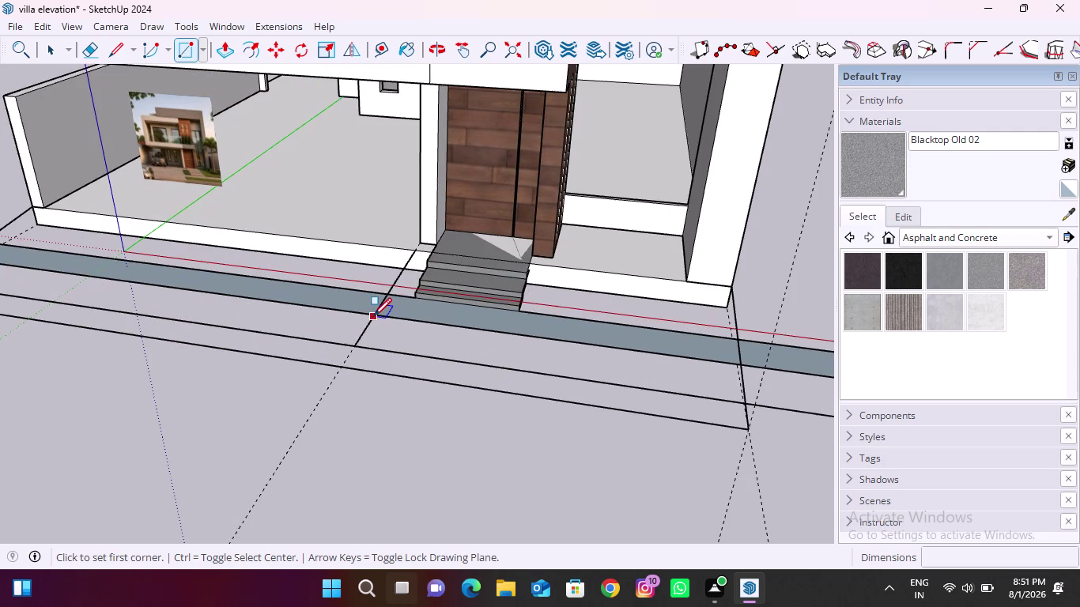
click(373, 316)
scroll(down, 3)
scroll(down, 3)
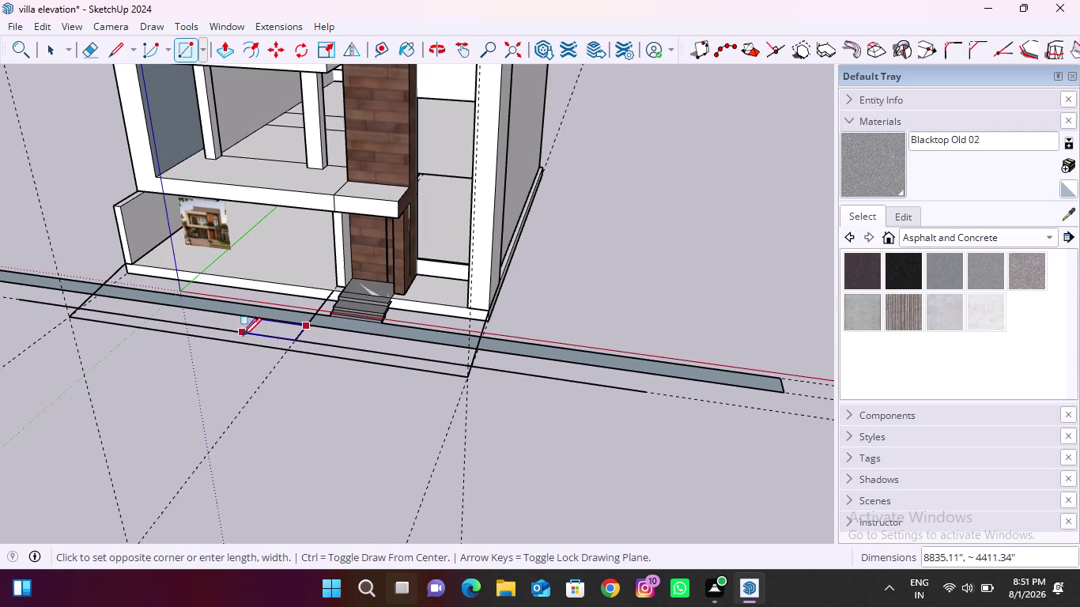
scroll(up, 3)
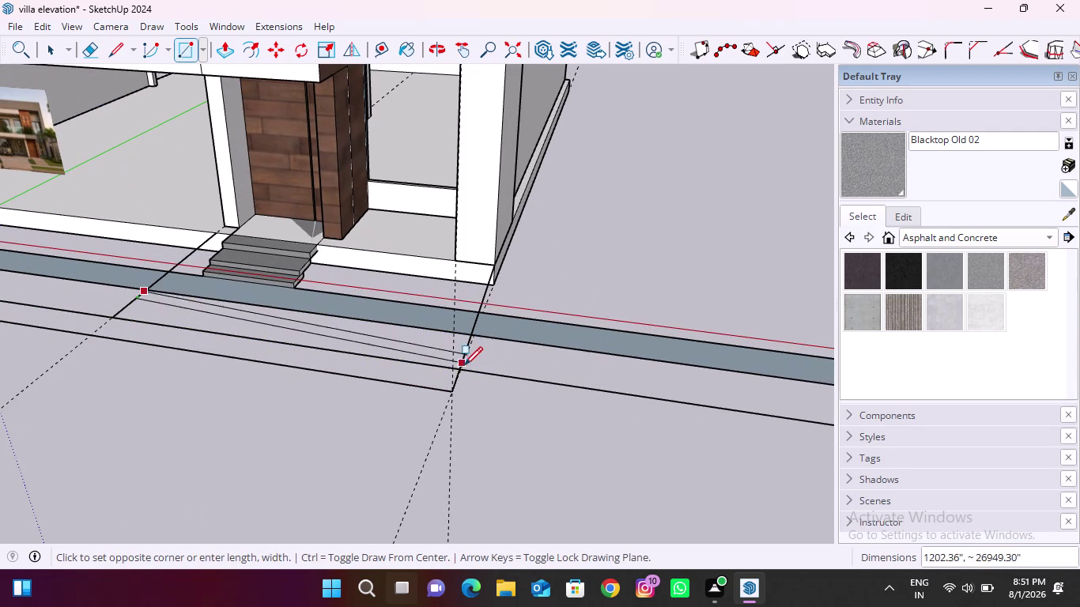
scroll(down, 3)
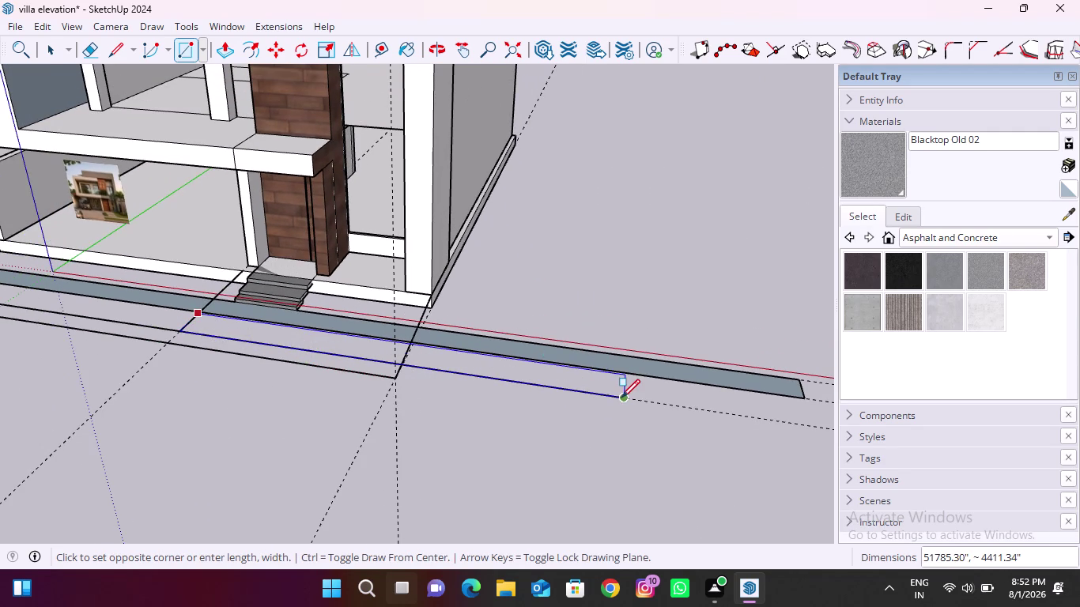
click(621, 398)
key(Escape)
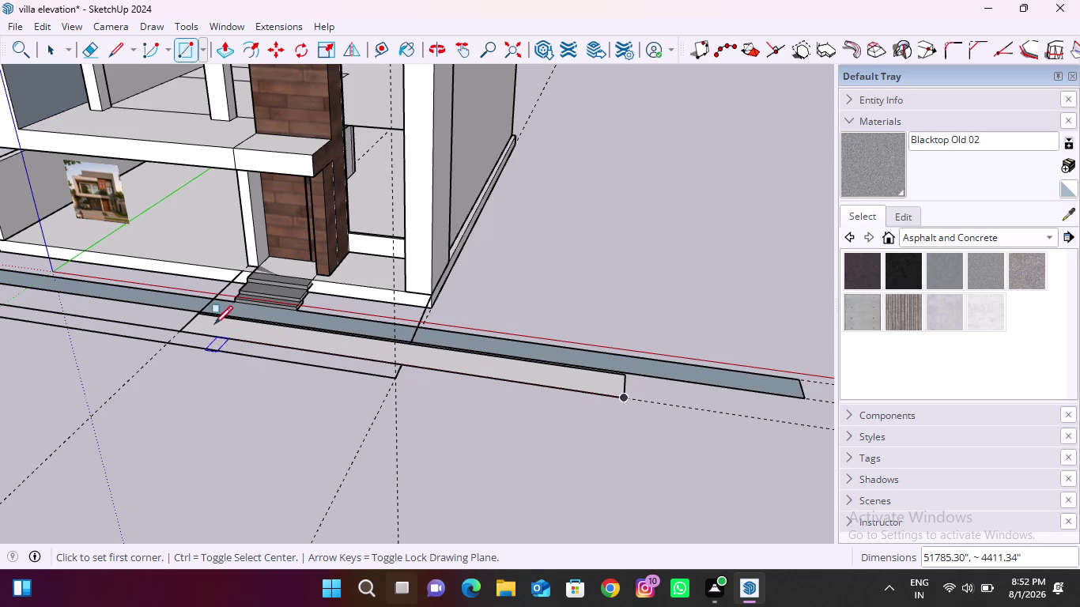
scroll(down, 3)
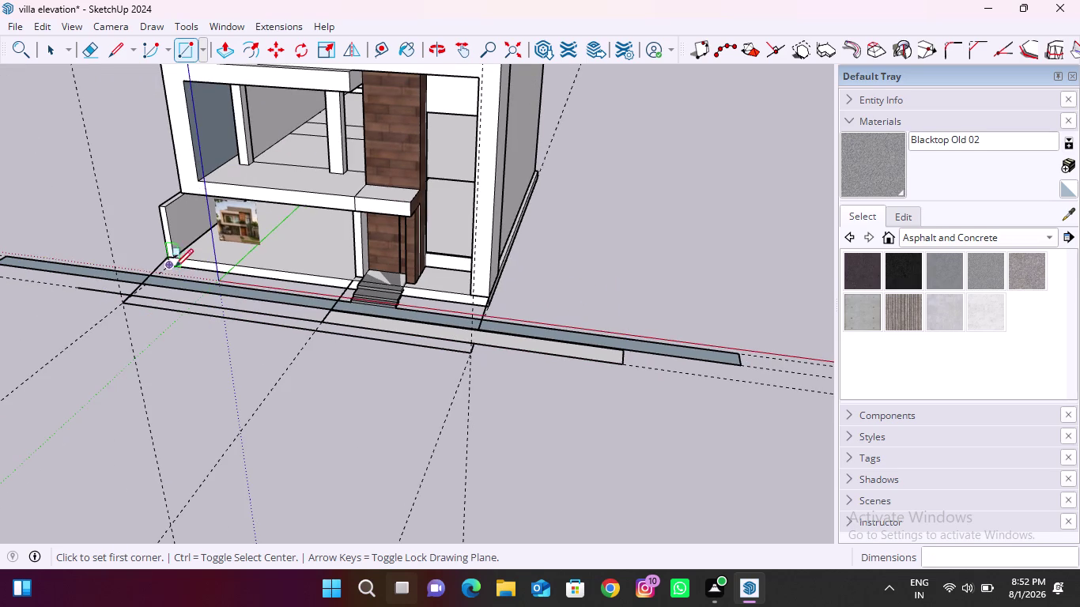
scroll(up, 3)
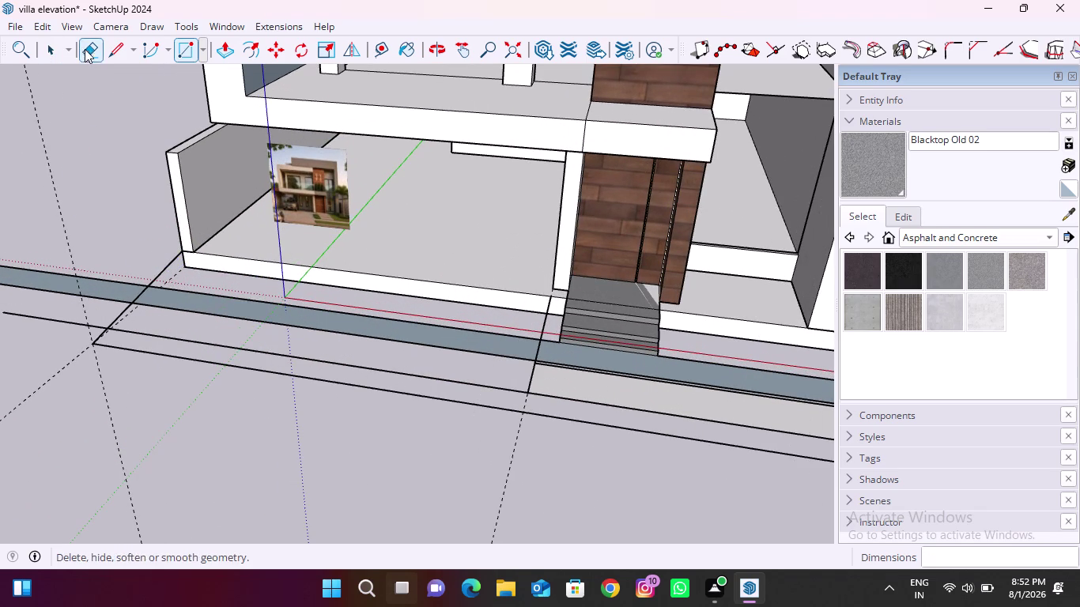
Start a rectangle at the villa's front left corner, then cancel it.
click(177, 47)
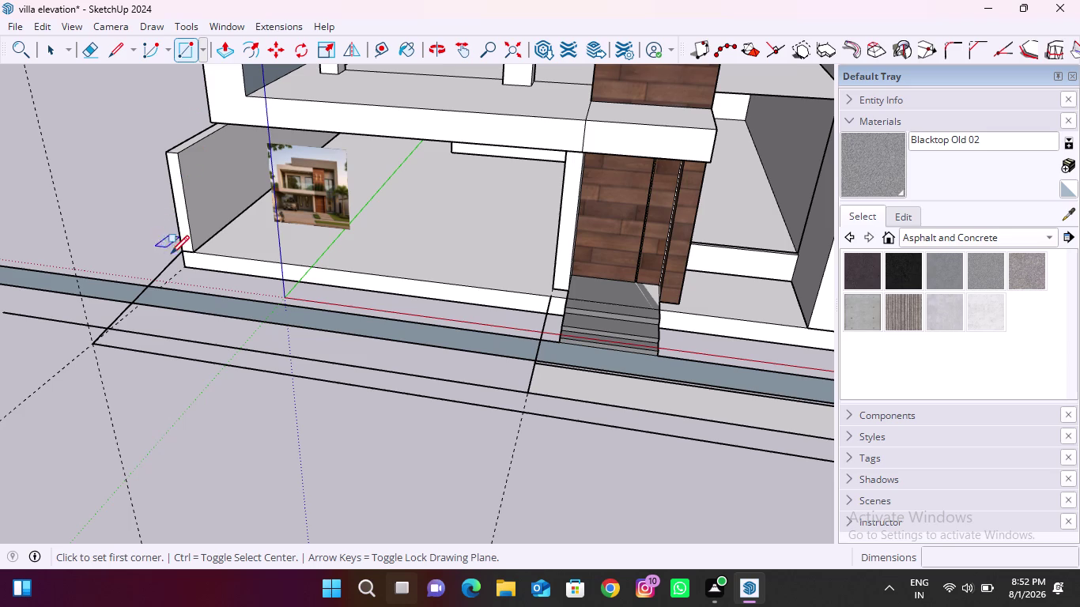
click(177, 251)
scroll(down, 3)
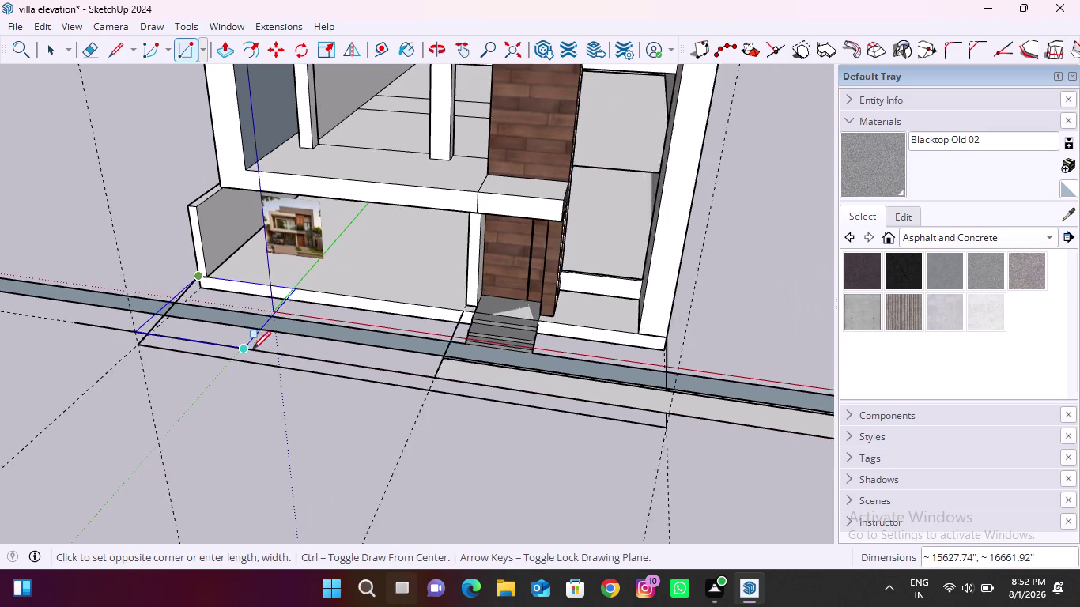
scroll(down, 3)
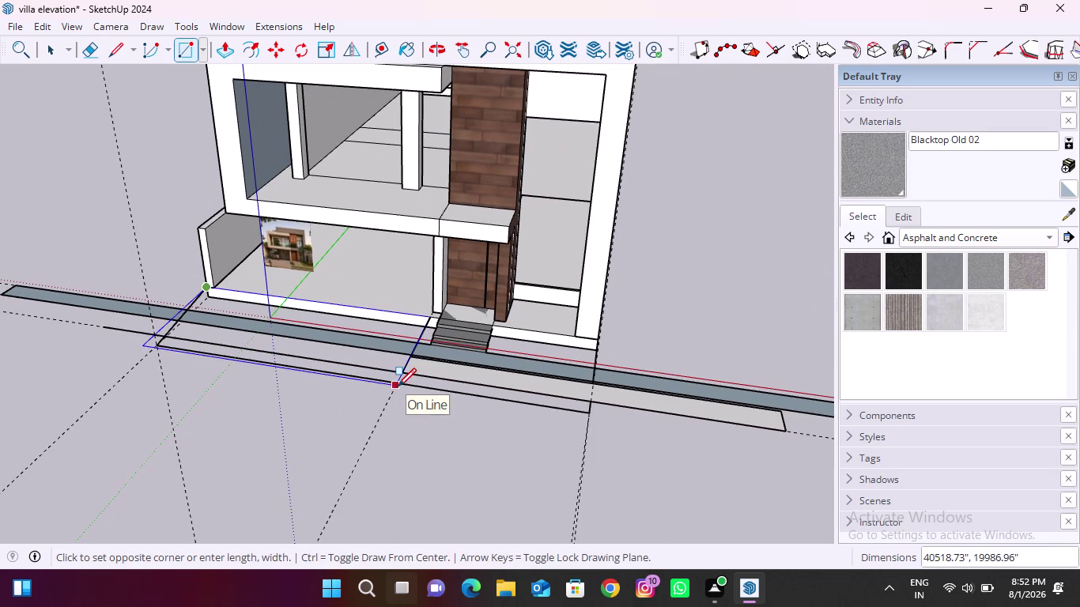
scroll(up, 3)
scroll(up, 3)
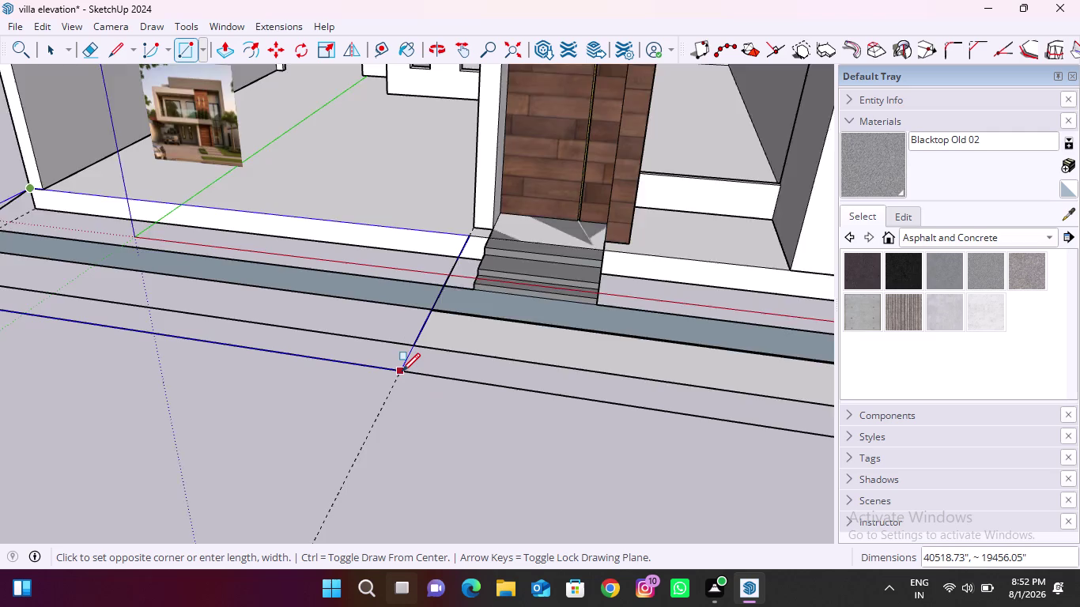
scroll(up, 3)
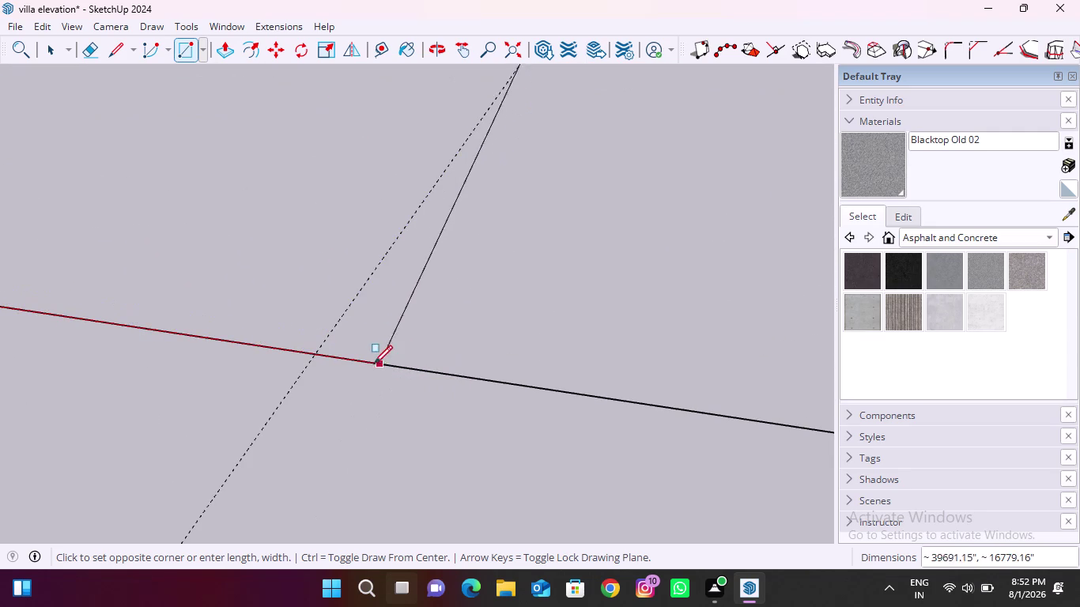
middle_drag(391, 365, 447, 408)
scroll(down, 3)
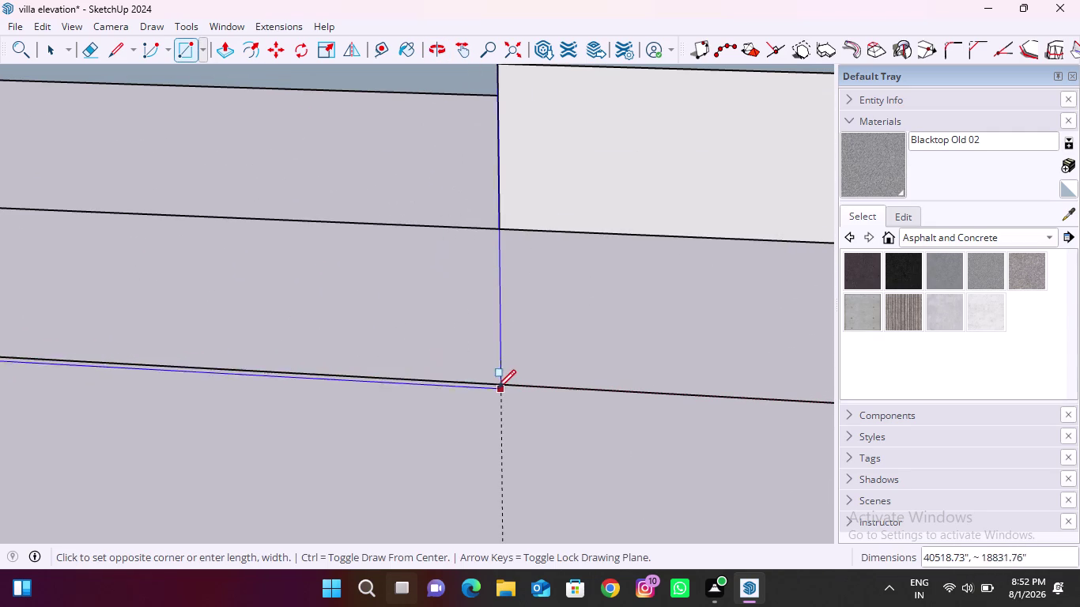
scroll(up, 3)
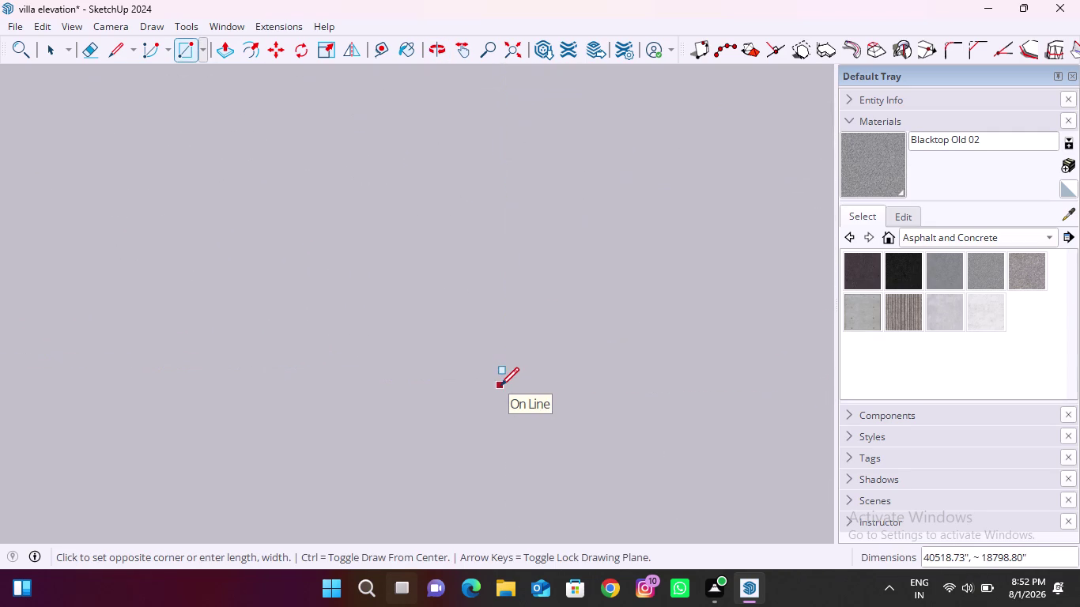
scroll(down, 3)
key(Escape)
scroll(down, 3)
Orbit across the entrance frontage and begin measuring a guide from the strip.
middle_drag(419, 433, 425, 420)
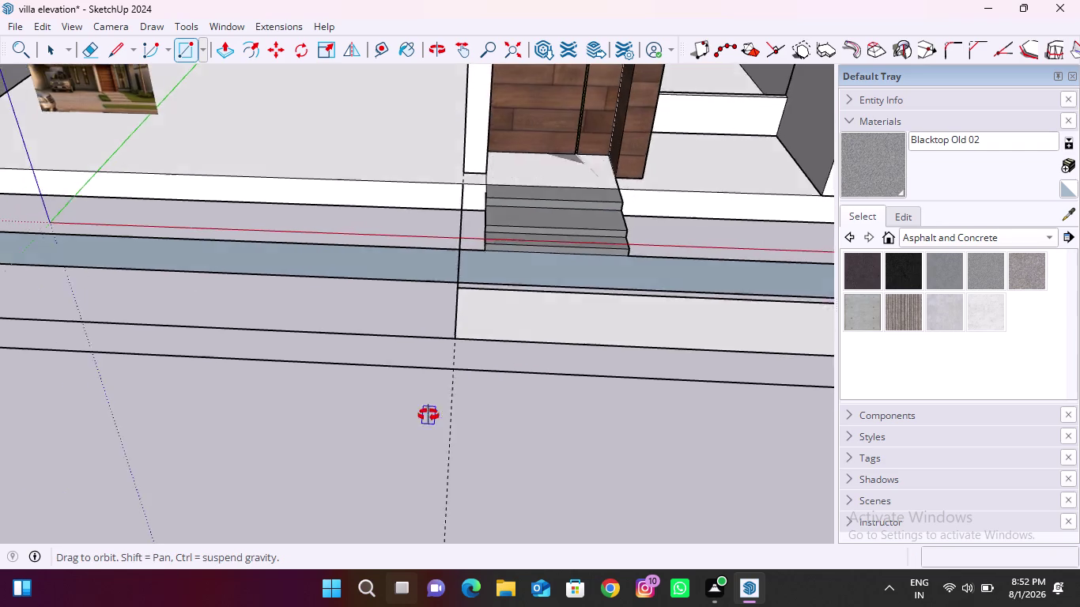
middle_drag(424, 420, 597, 421)
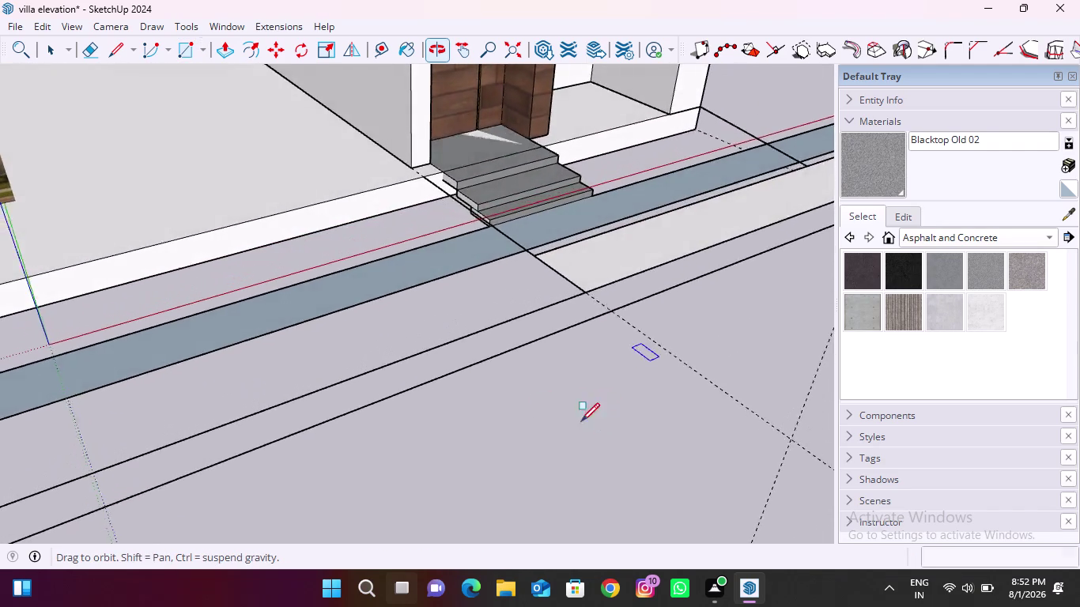
scroll(down, 3)
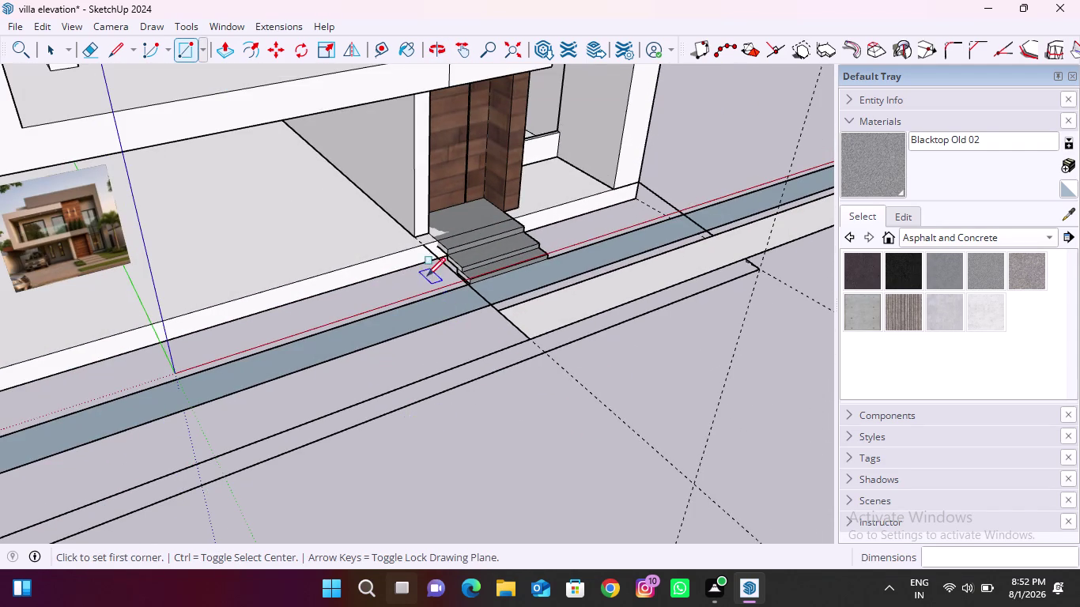
click(376, 46)
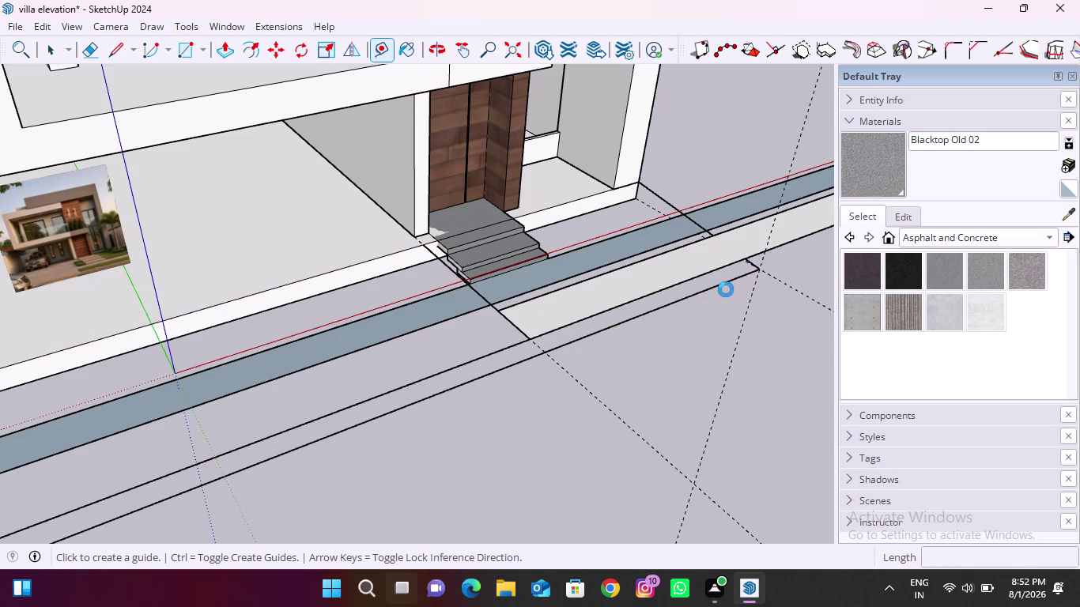
scroll(down, 3)
scroll(up, 3)
click(739, 263)
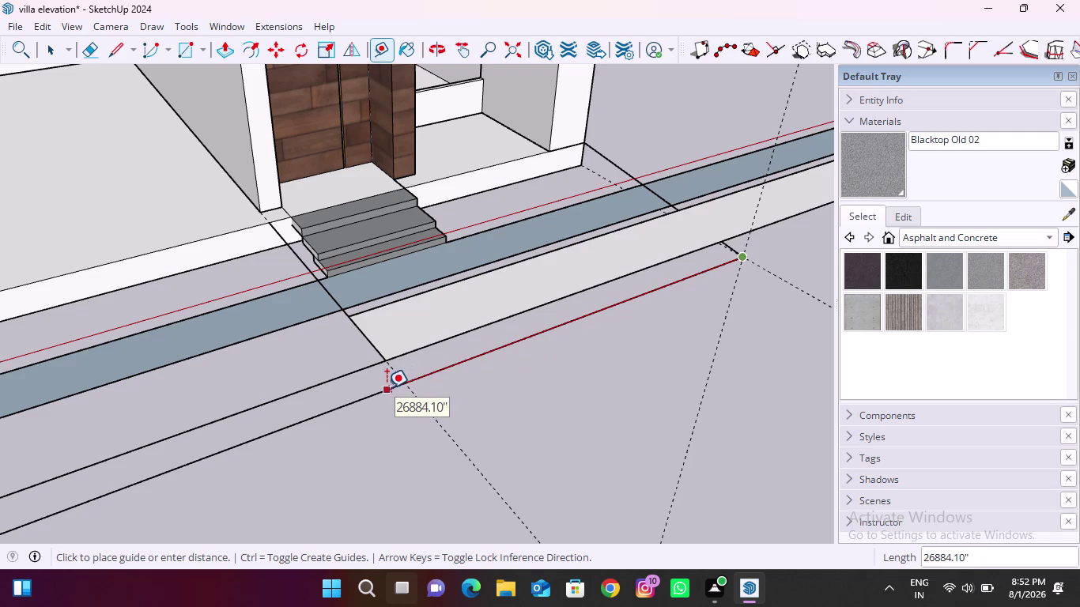
key(Escape)
key(Escape)
scroll(down, 3)
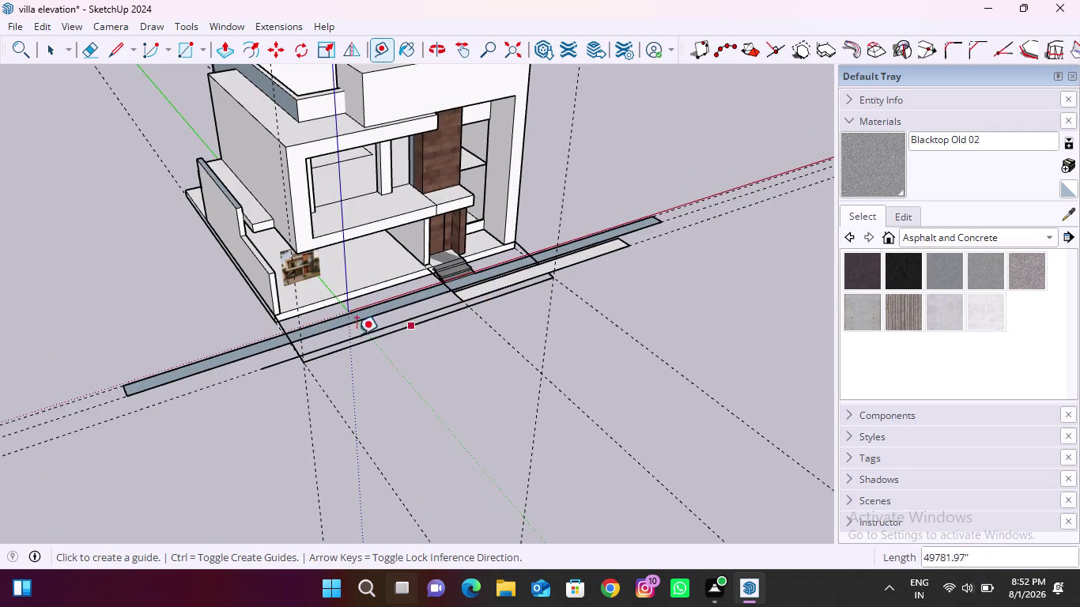
scroll(up, 3)
click(298, 336)
scroll(up, 3)
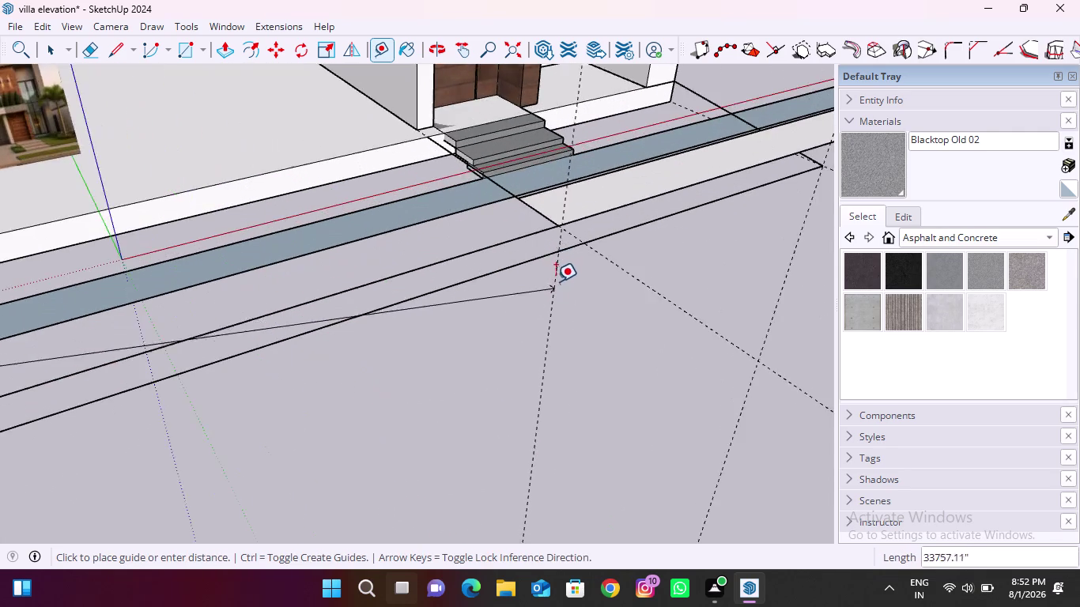
scroll(up, 3)
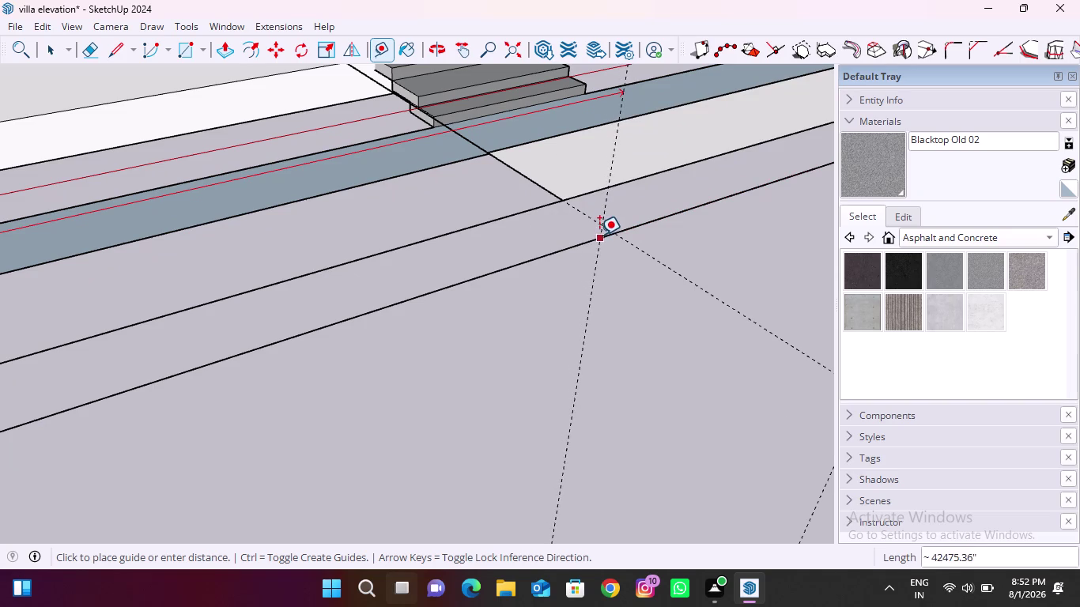
middle_drag(603, 236, 508, 347)
middle_drag(491, 361, 410, 444)
scroll(up, 3)
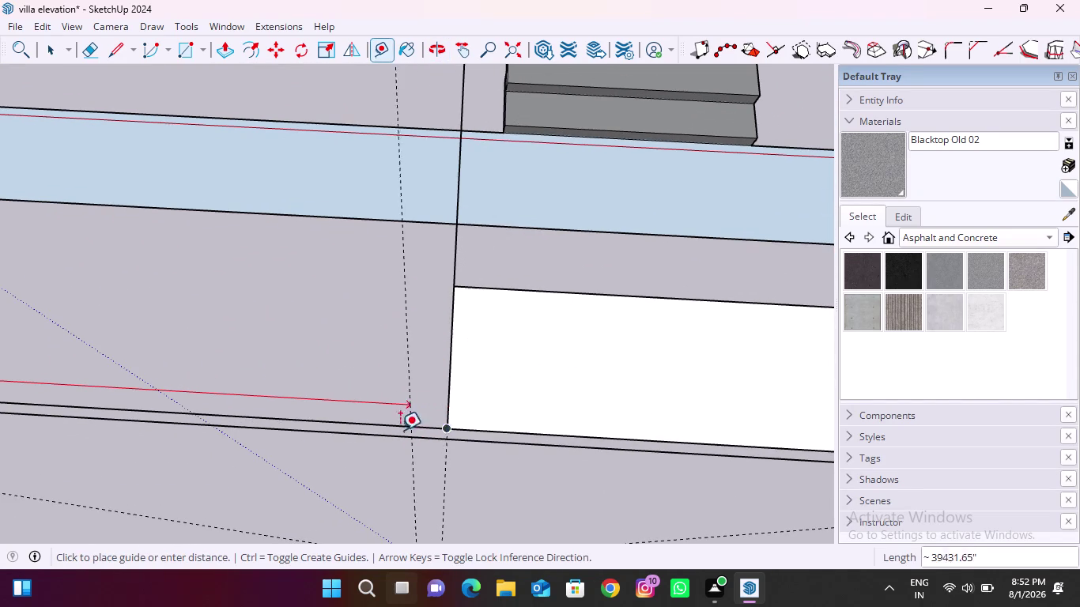
scroll(down, 3)
click(430, 430)
scroll(down, 3)
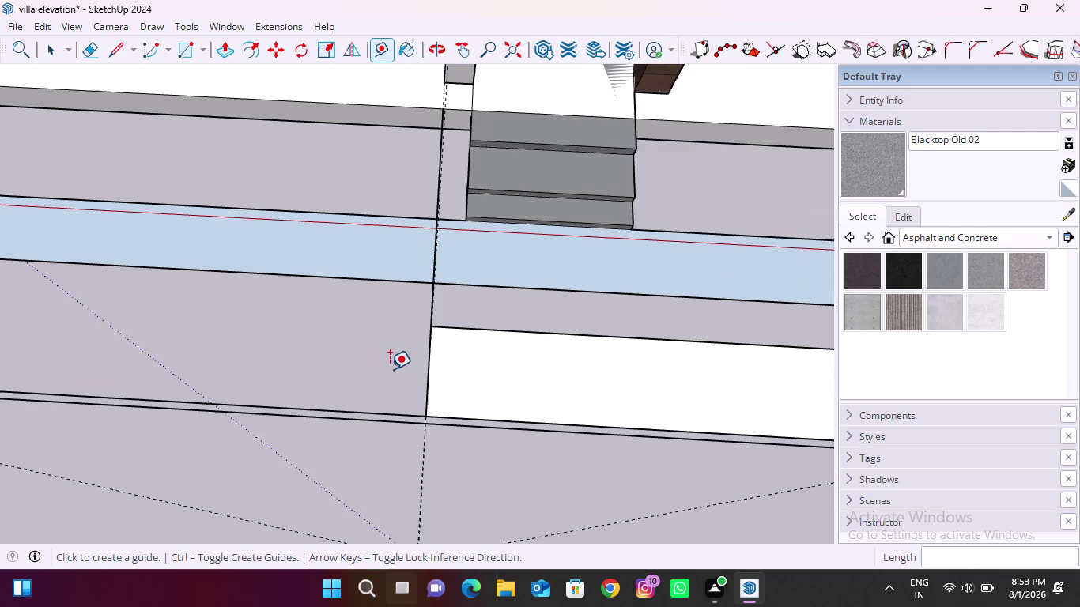
scroll(down, 3)
middle_drag(415, 432, 178, 228)
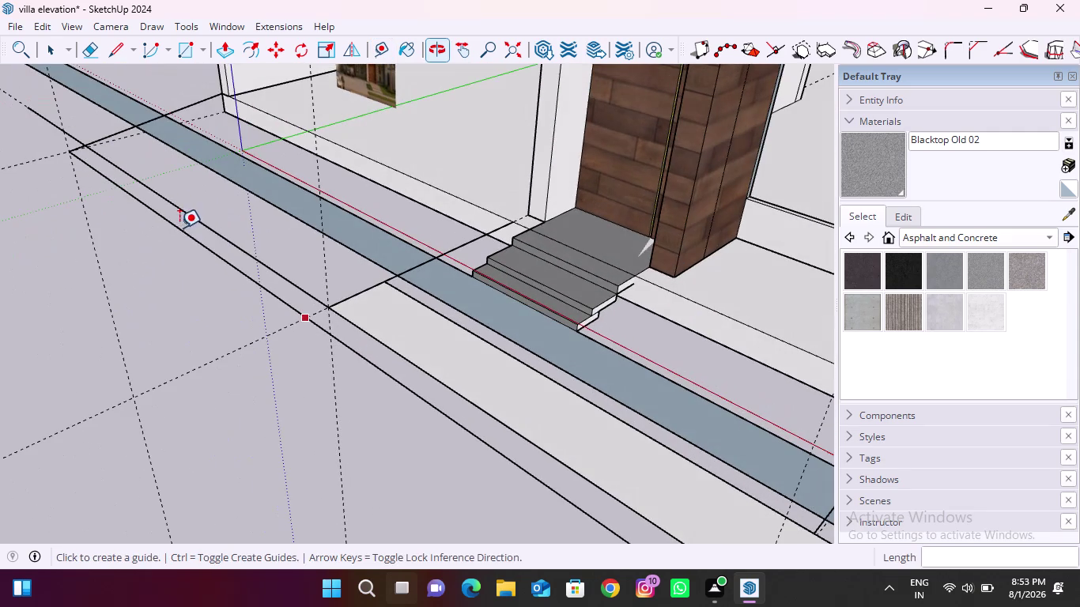
key(Escape)
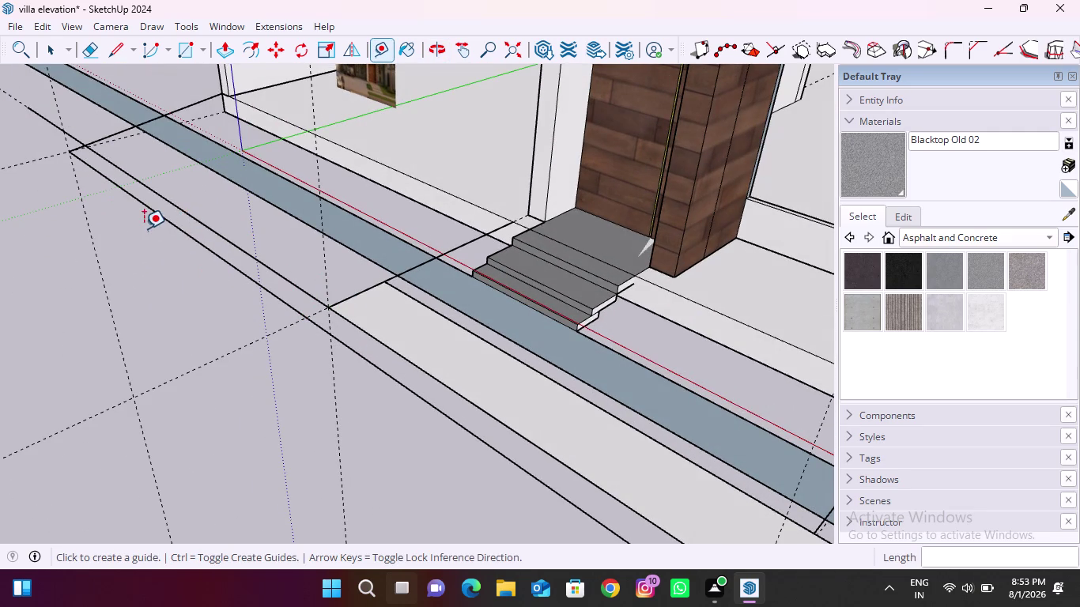
scroll(down, 3)
Draw a rectangle from the building's front corner to the road strip edge.
click(183, 50)
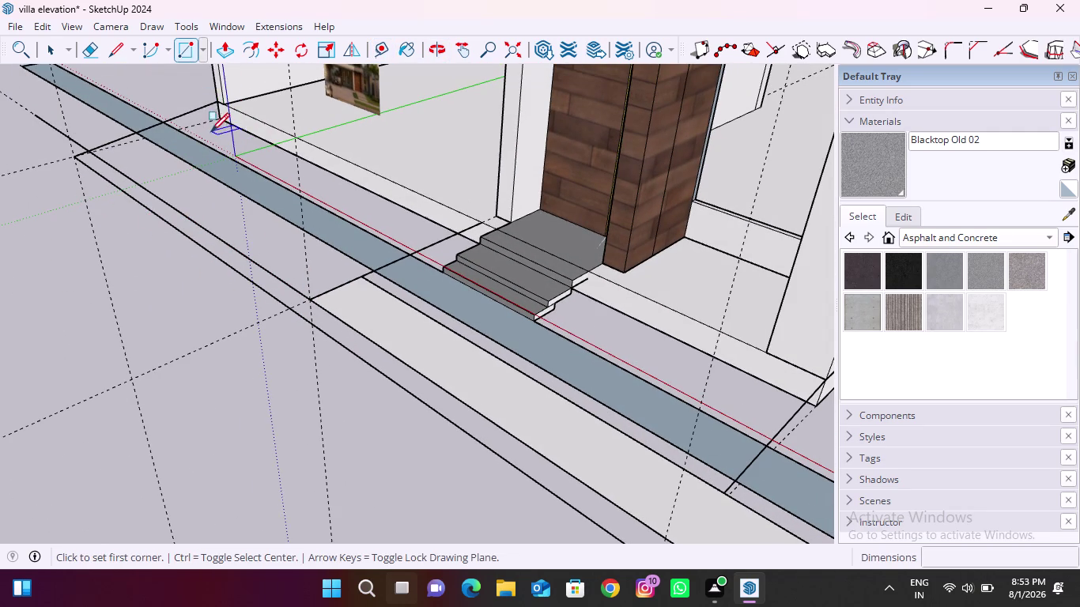
scroll(up, 3)
click(222, 78)
scroll(down, 3)
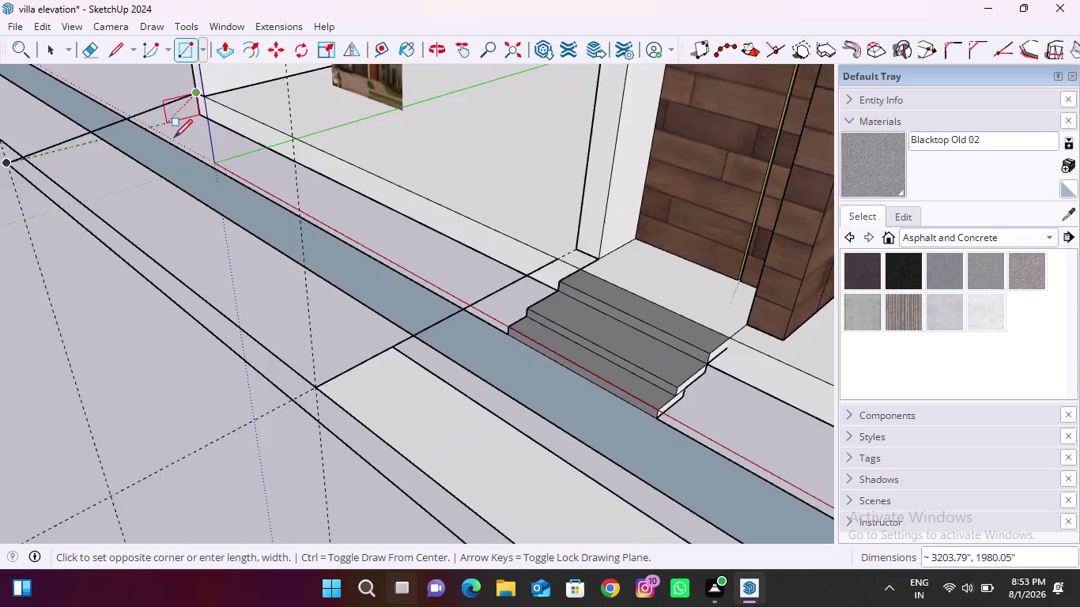
scroll(down, 3)
scroll(up, 3)
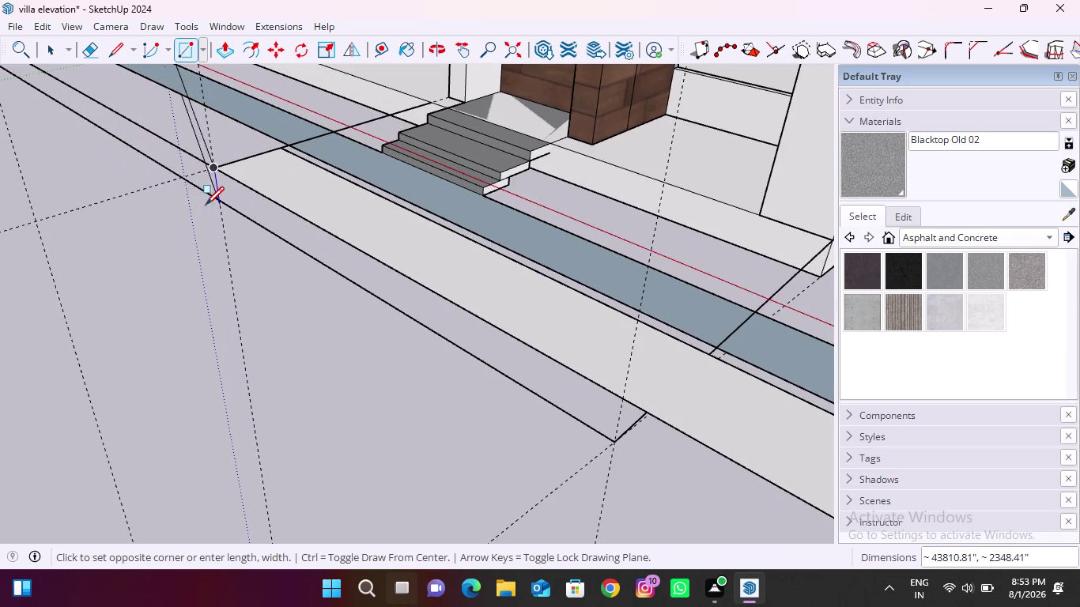
click(221, 201)
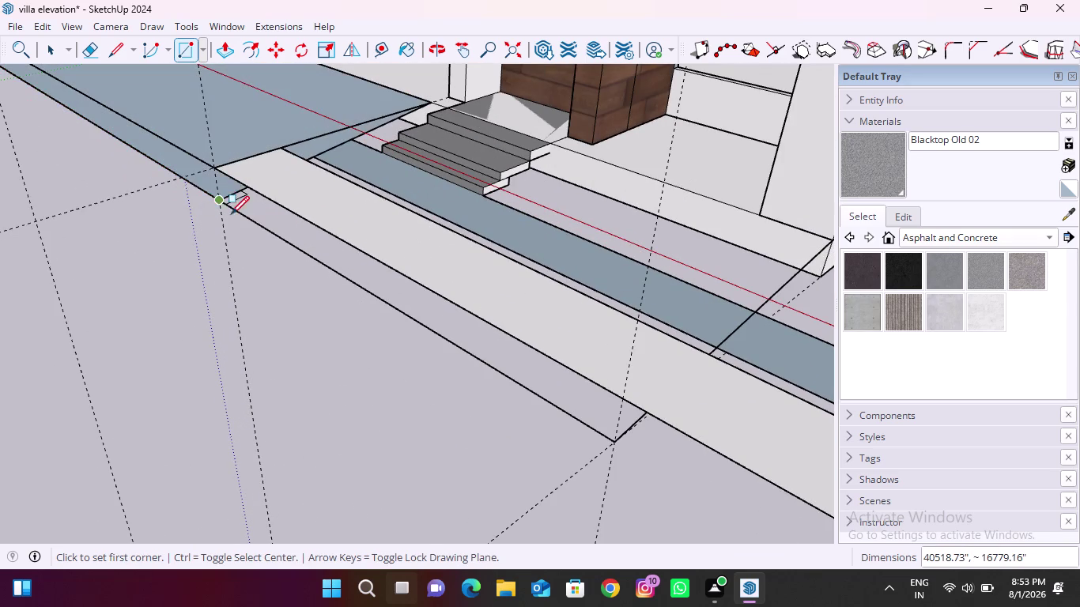
scroll(down, 3)
middle_drag(194, 199, 392, 164)
middle_drag(207, 249, 378, 218)
middle_drag(331, 245, 328, 291)
scroll(up, 3)
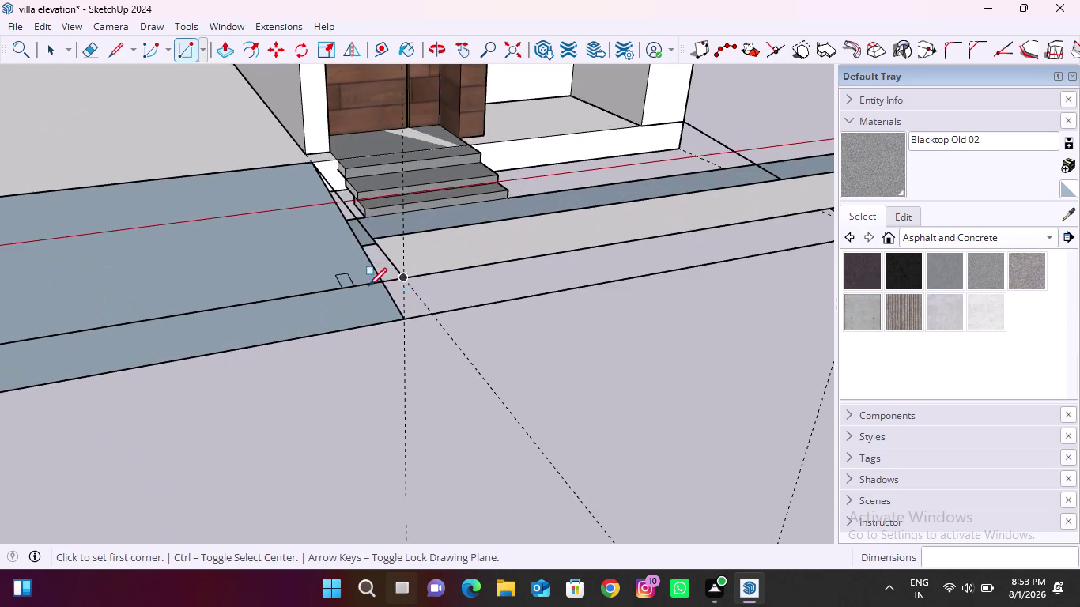
middle_drag(419, 304, 87, 228)
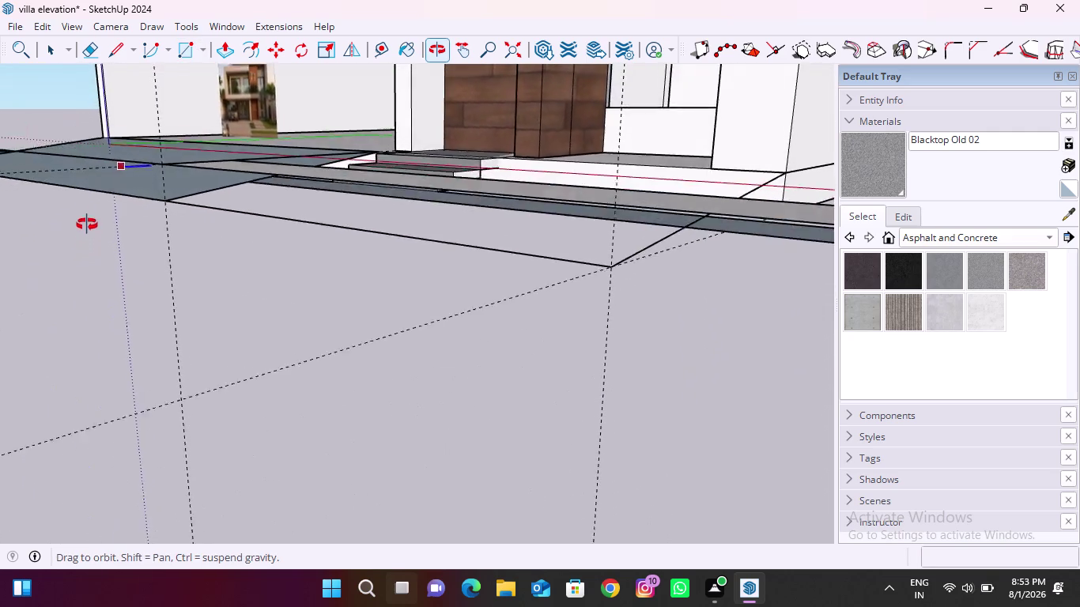
middle_drag(87, 228, 51, 275)
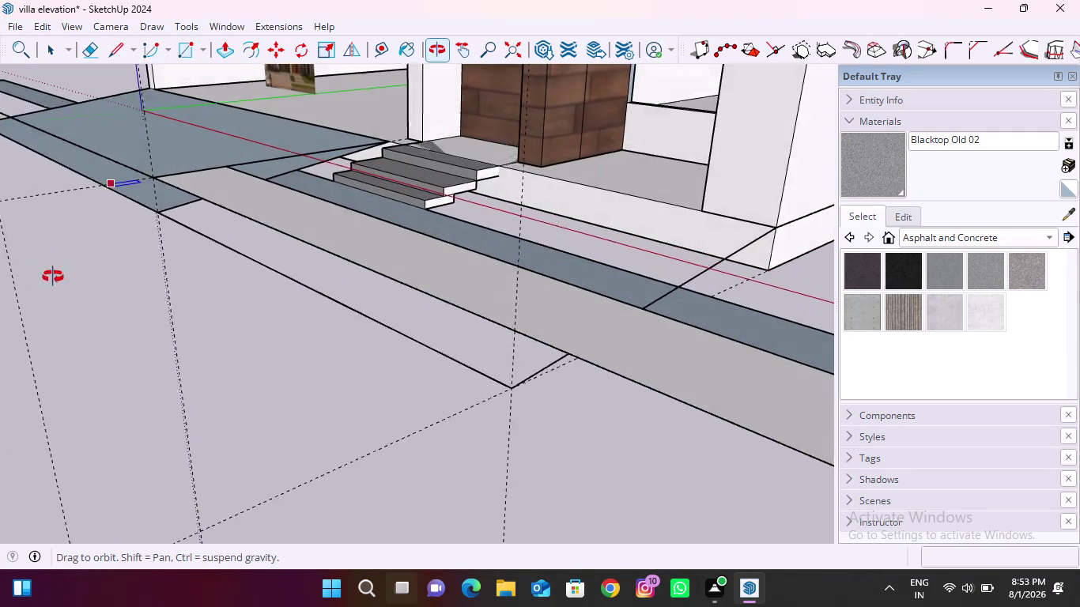
middle_drag(50, 275, 233, 312)
key(Escape)
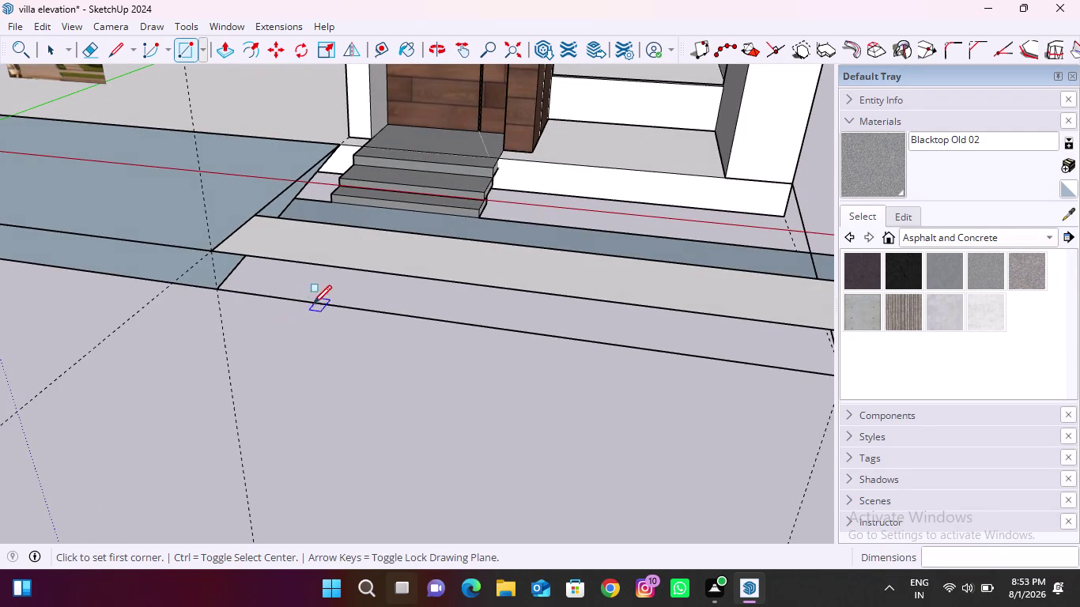
scroll(down, 3)
scroll(up, 3)
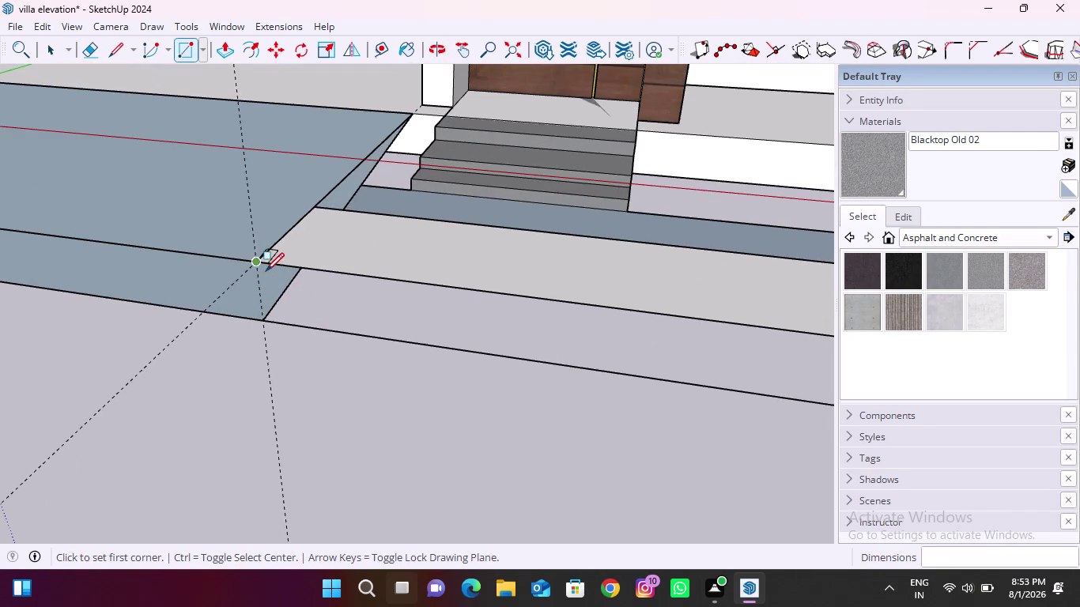
Select and delete the stray face left of the steps.
click(52, 57)
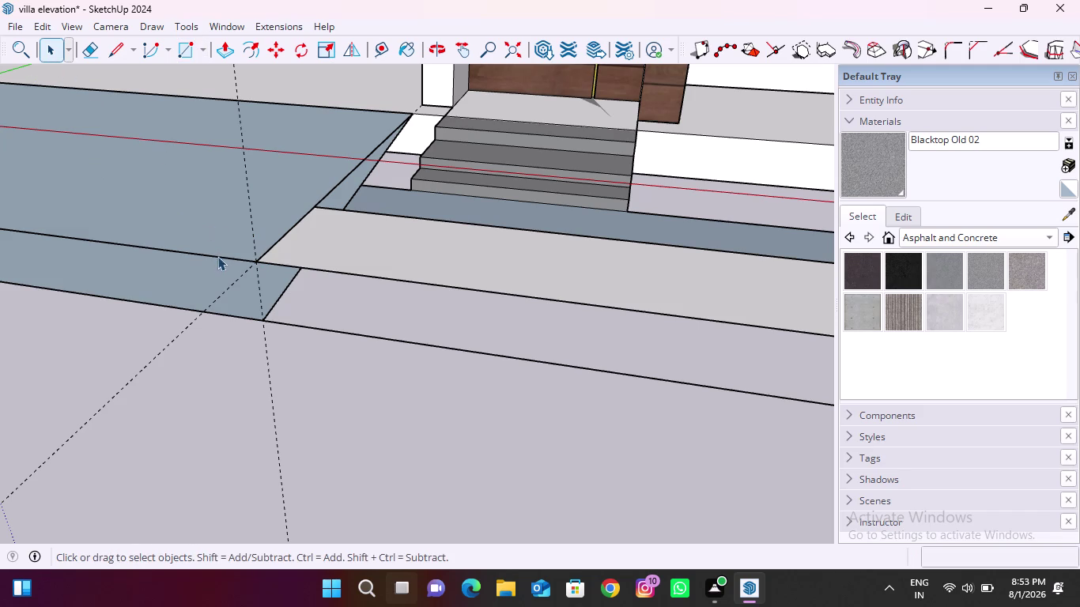
click(293, 205)
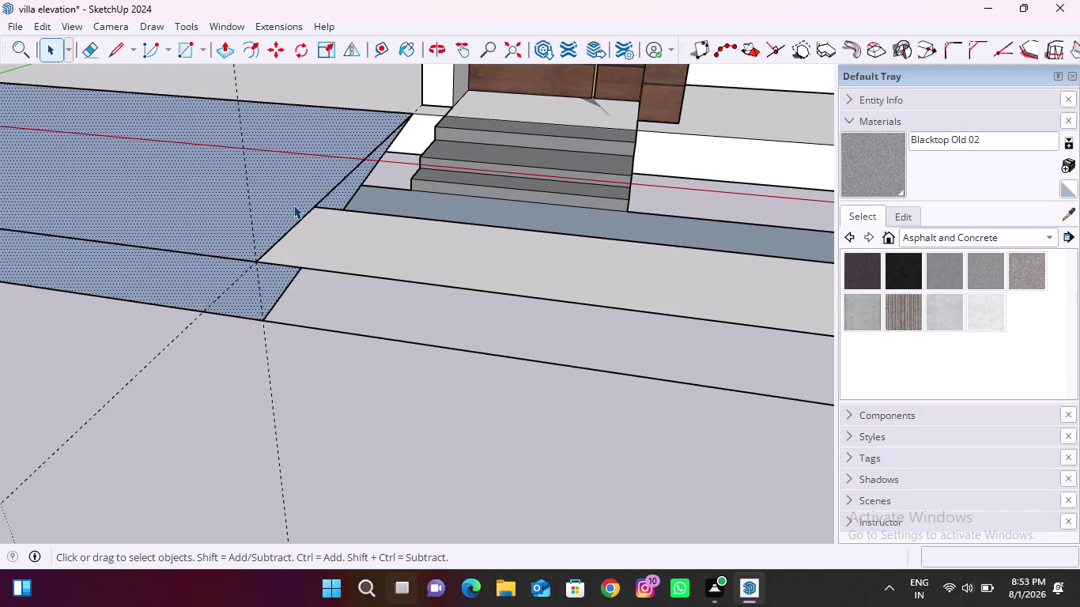
key(Delete)
scroll(down, 3)
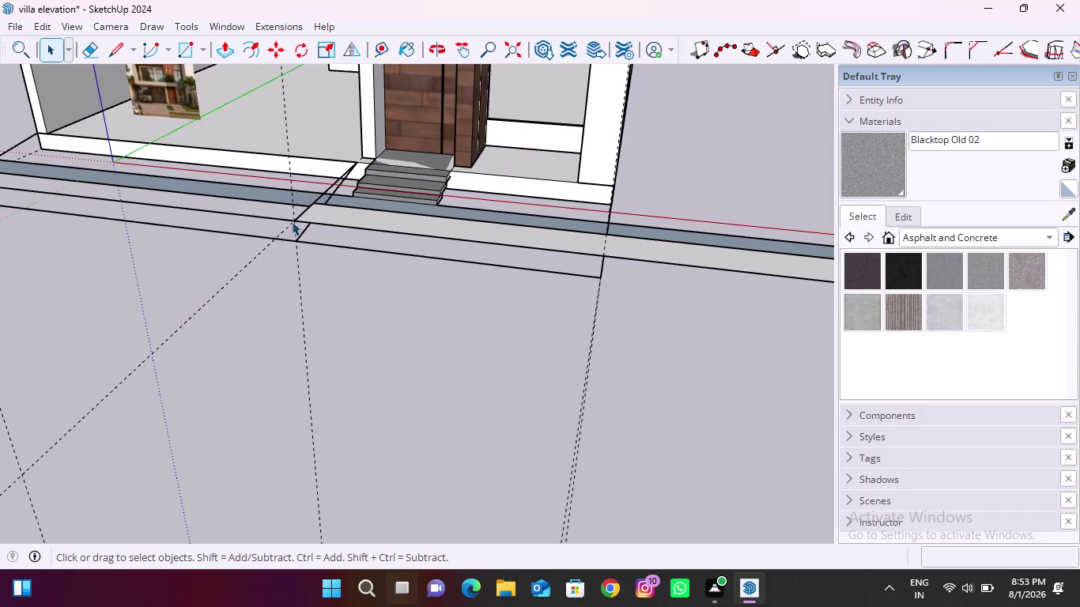
scroll(up, 3)
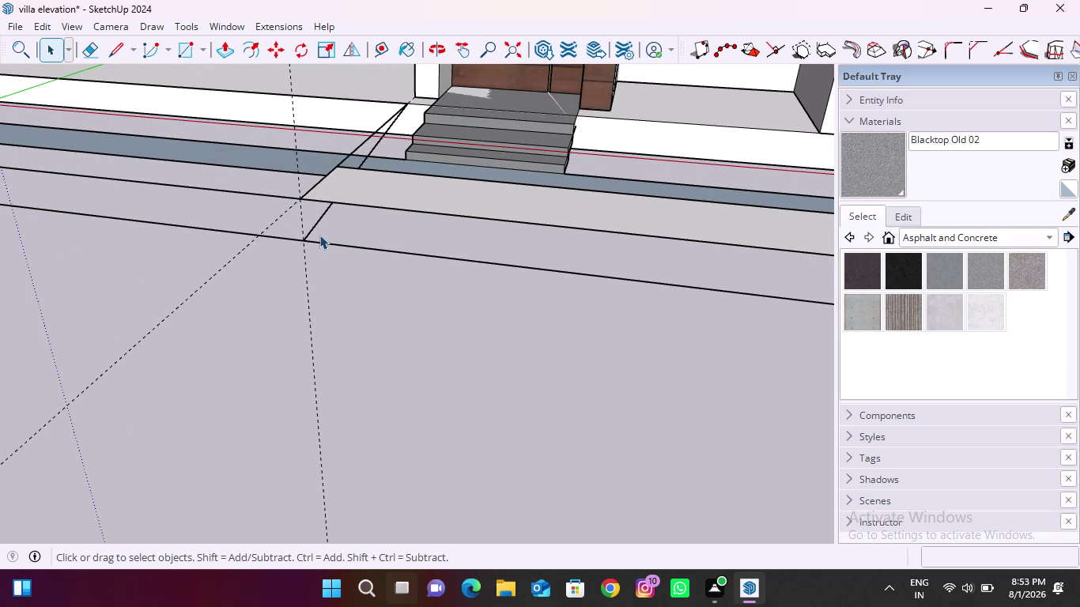
scroll(down, 3)
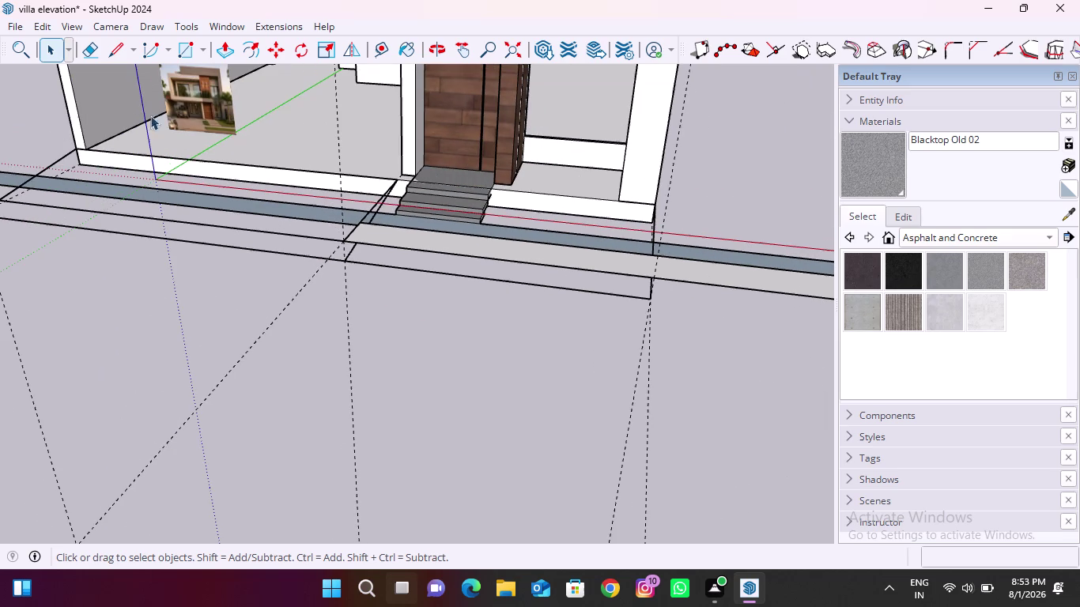
Draw a rectangle from the front strip to the building's front corner.
click(181, 53)
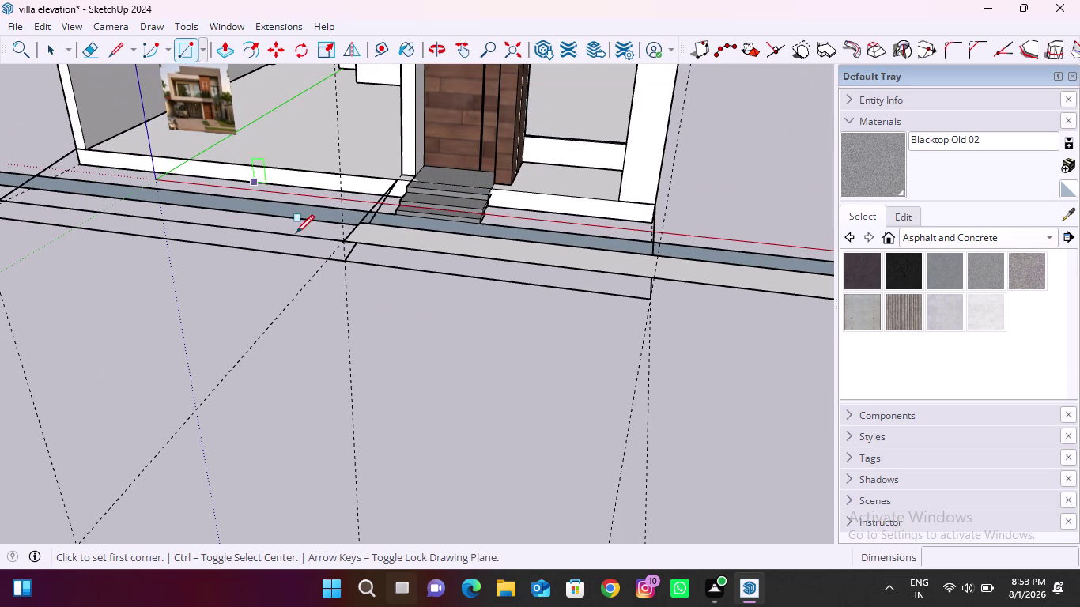
scroll(up, 3)
middle_drag(297, 278, 528, 302)
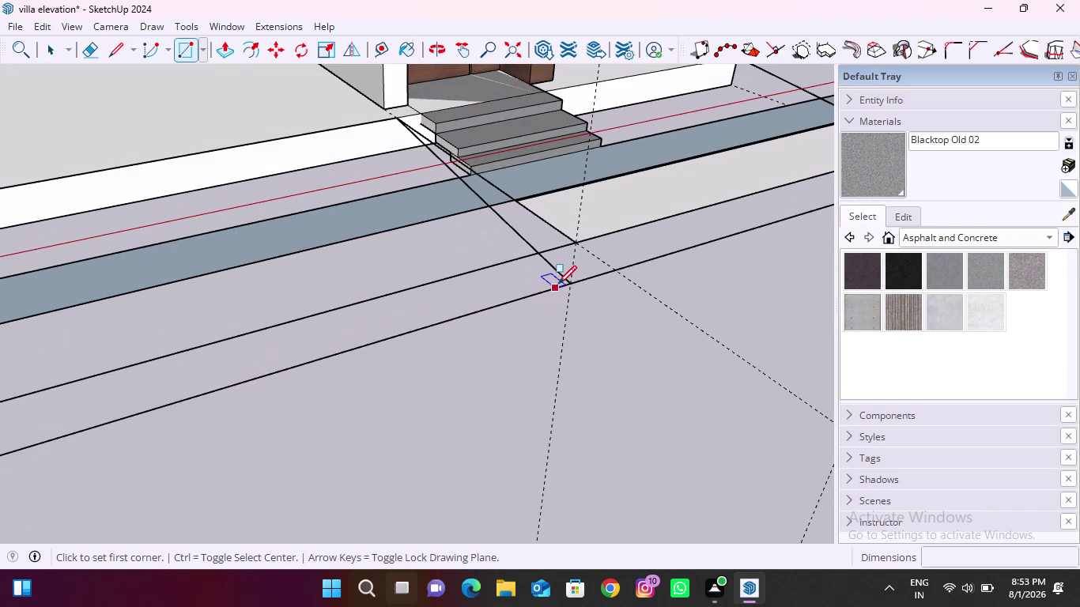
click(570, 284)
scroll(down, 3)
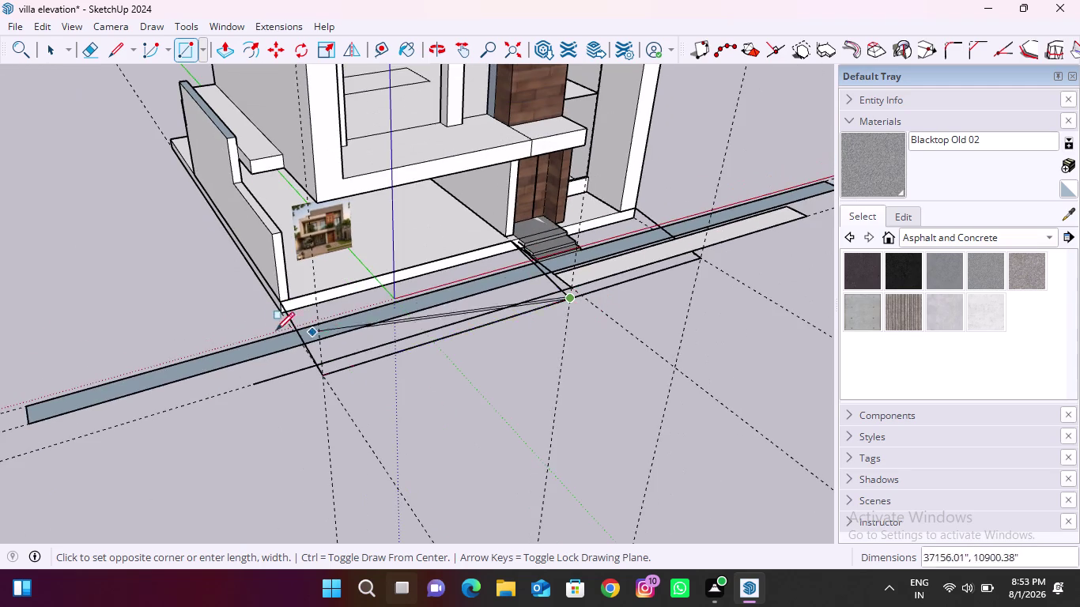
scroll(up, 3)
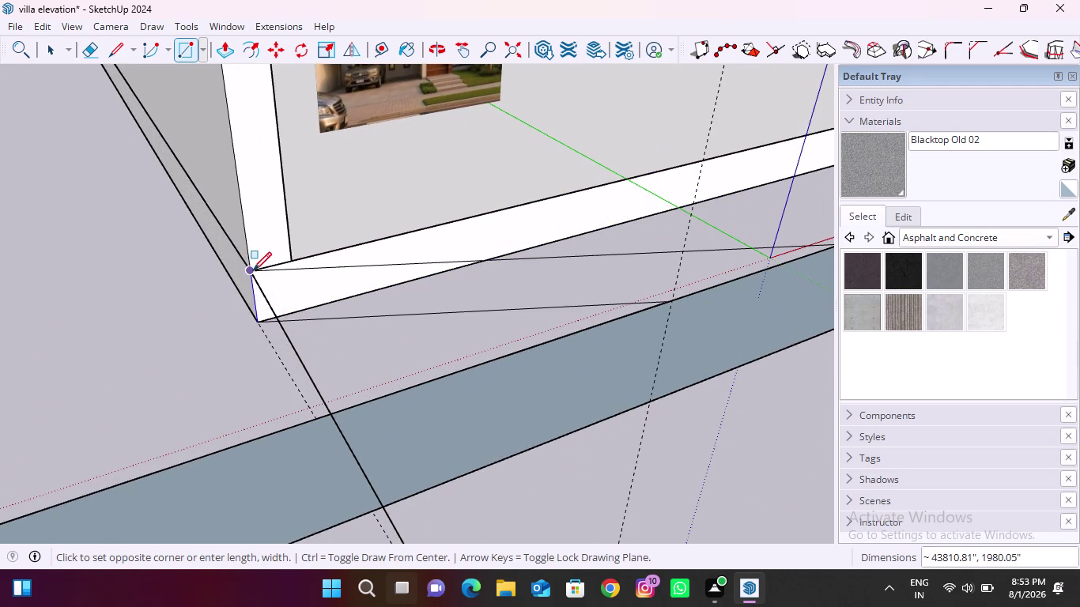
click(254, 271)
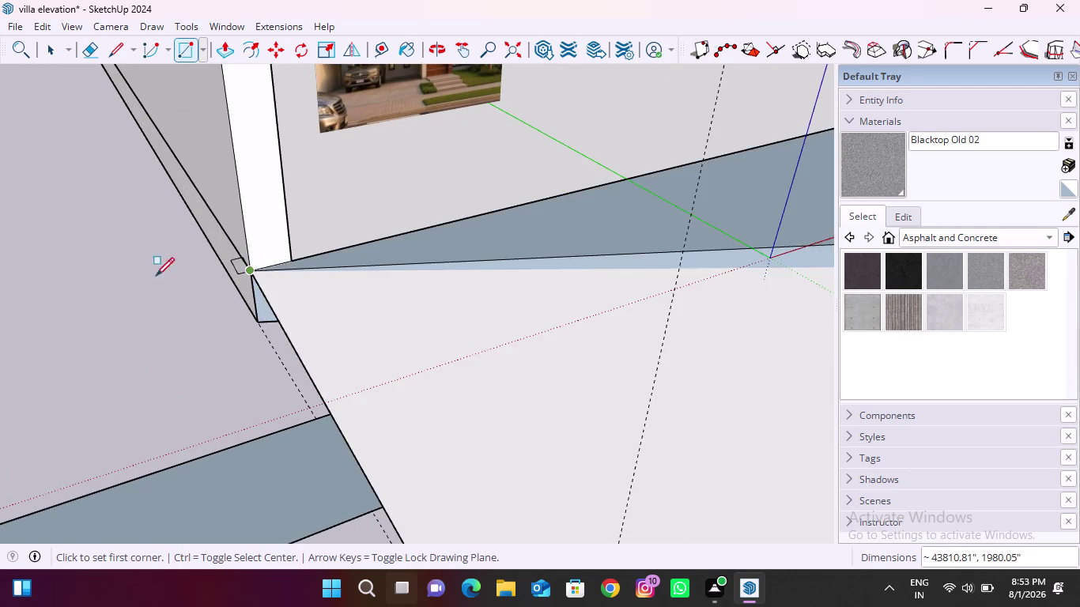
scroll(down, 3)
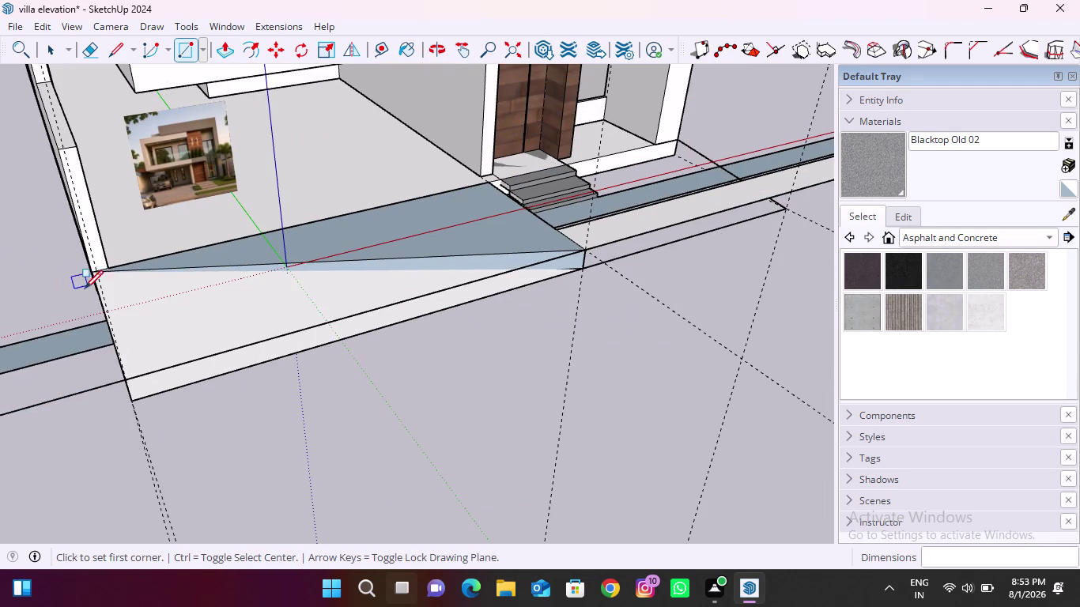
Undo the last action and orbit out to see the whole villa front.
key(ctrl+z)
scroll(down, 3)
scroll(down, 3)
middle_drag(247, 323, 293, 236)
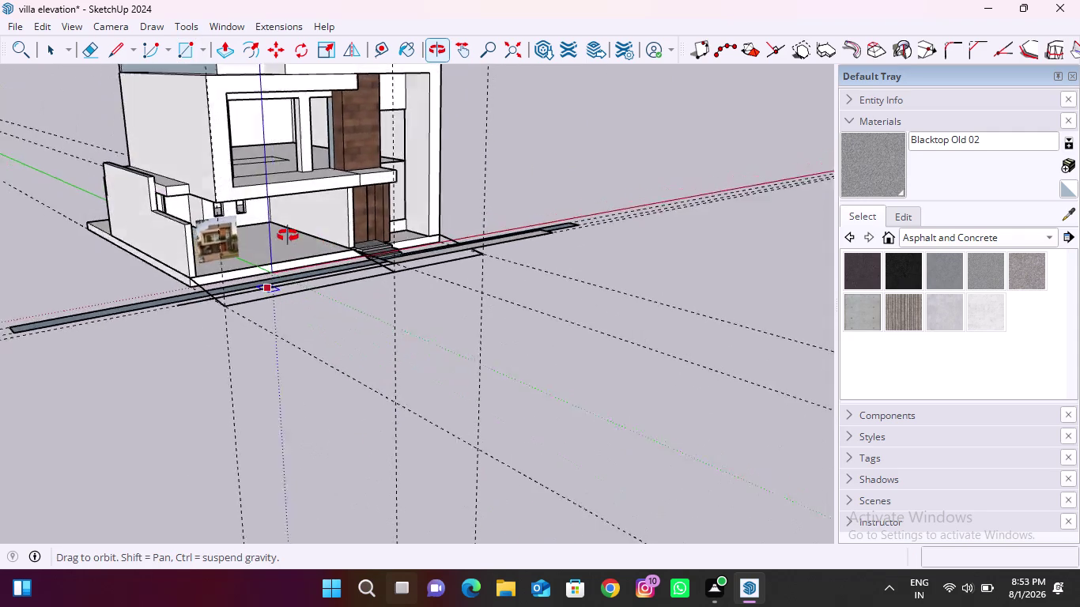
middle_drag(293, 237, 124, 380)
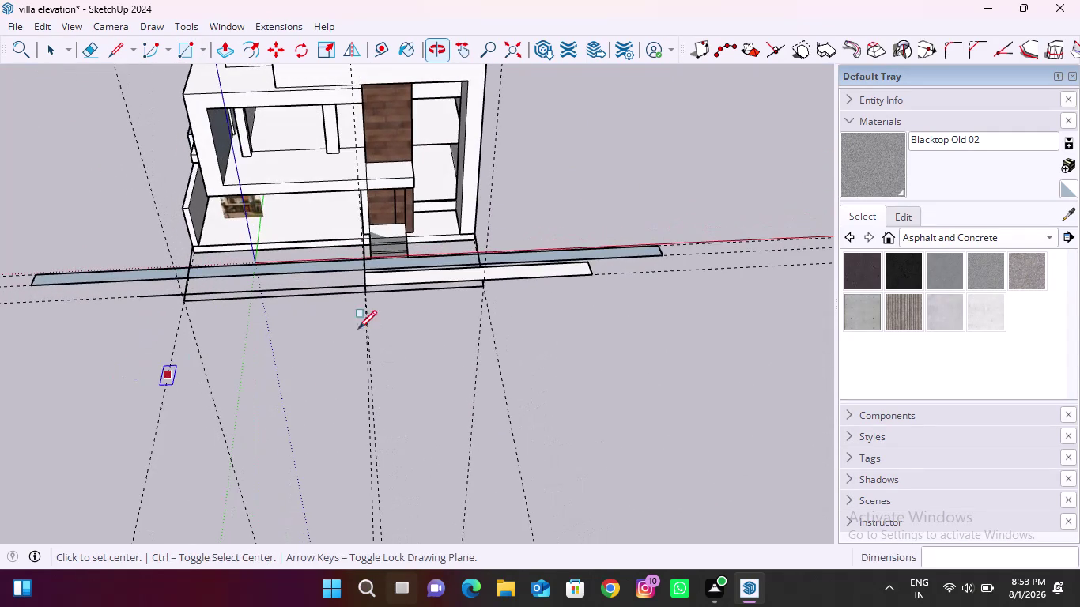
click(102, 51)
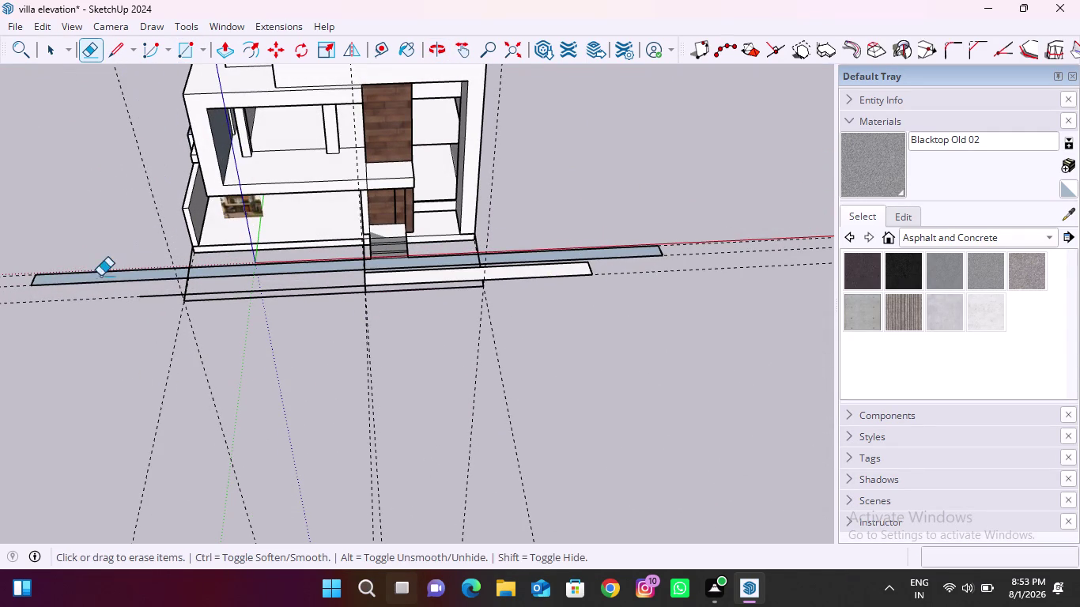
Erase the leftover edges of the blue and white road strips below the villa front.
click(89, 278)
drag(97, 279, 95, 288)
drag(96, 279, 101, 266)
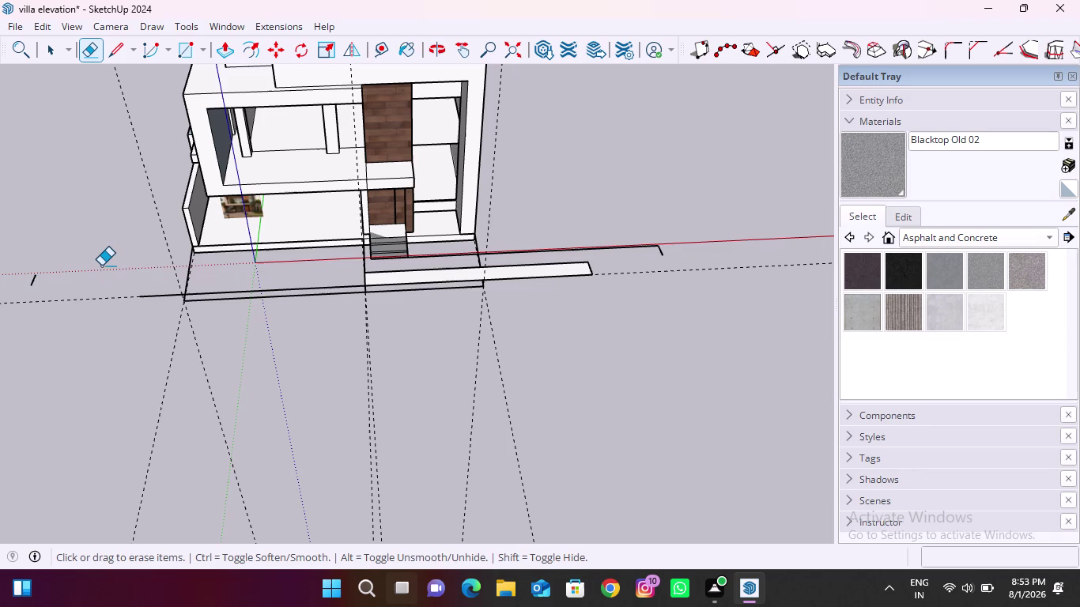
drag(577, 223, 552, 298)
drag(562, 291, 575, 279)
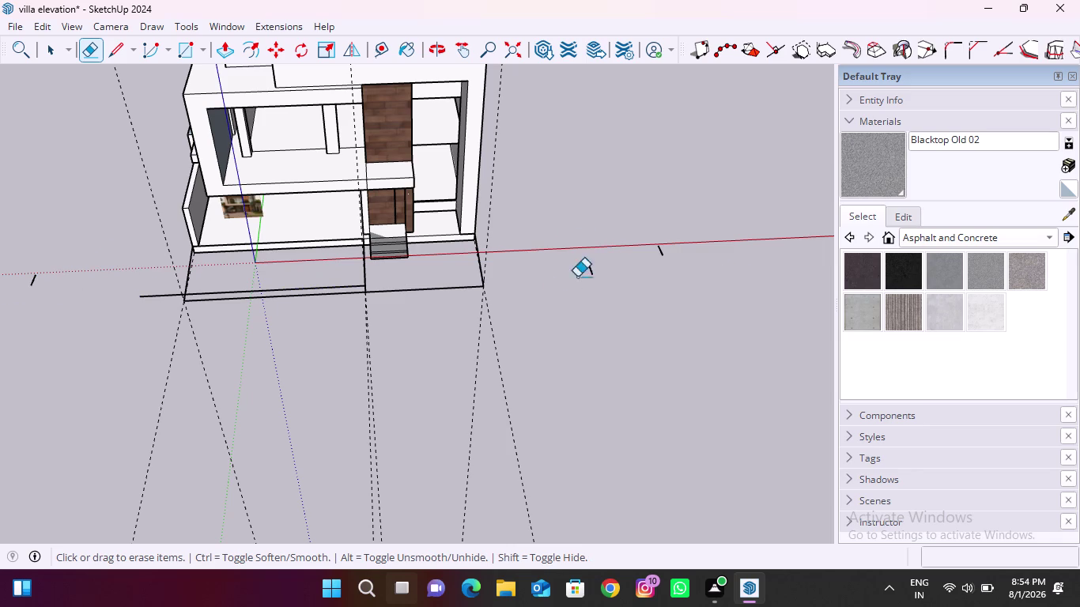
drag(575, 280, 645, 250)
drag(648, 247, 712, 244)
drag(72, 271, 34, 280)
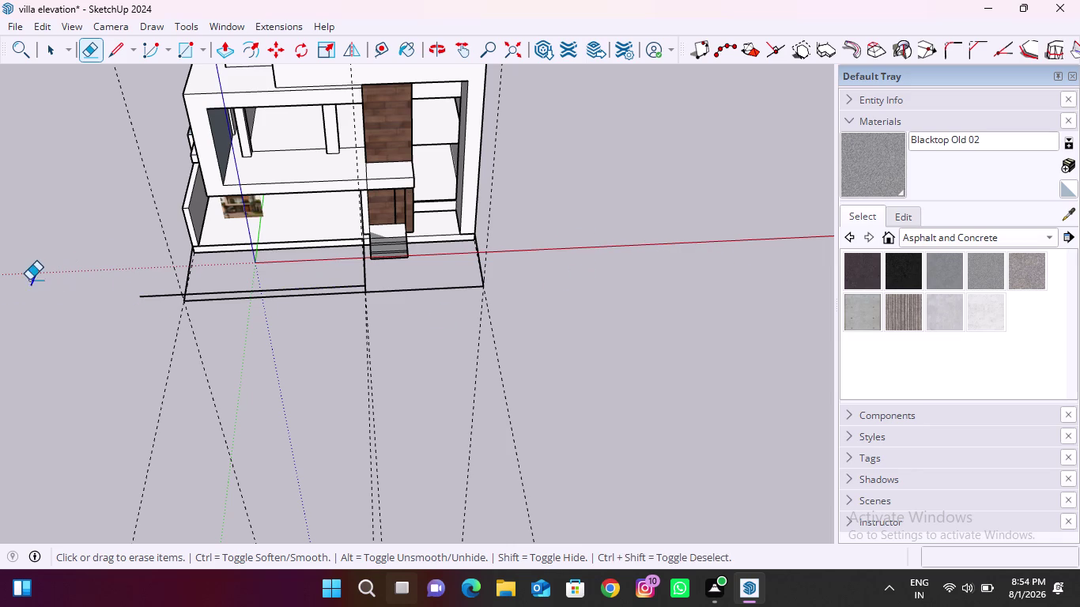
drag(34, 280, 20, 280)
drag(254, 281, 260, 316)
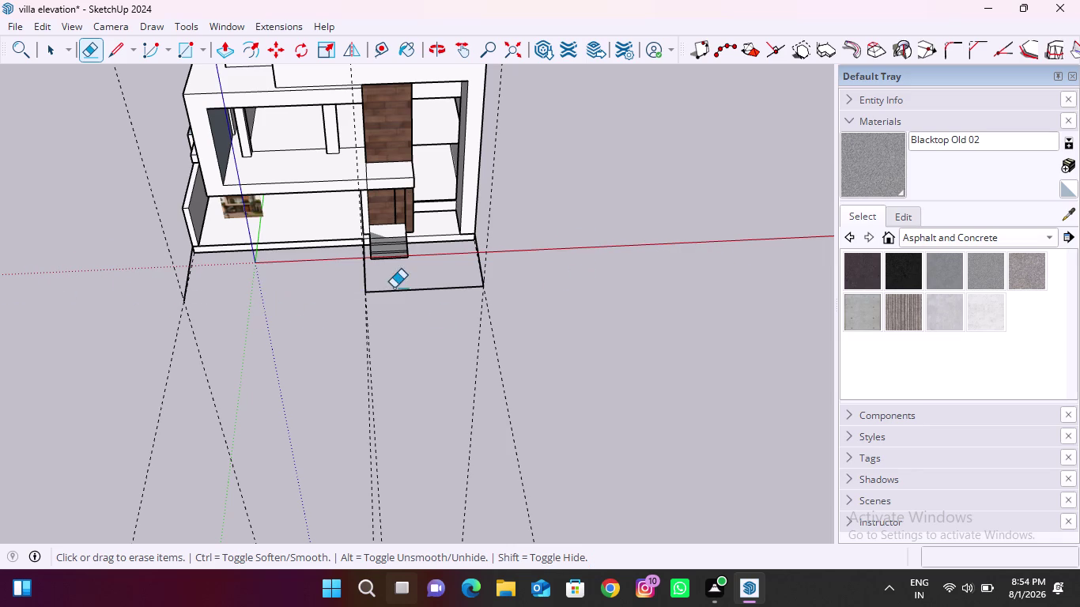
drag(408, 276, 423, 307)
Erase the stray guide lines crossing the ground in front of the entrance.
middle_drag(324, 349, 500, 229)
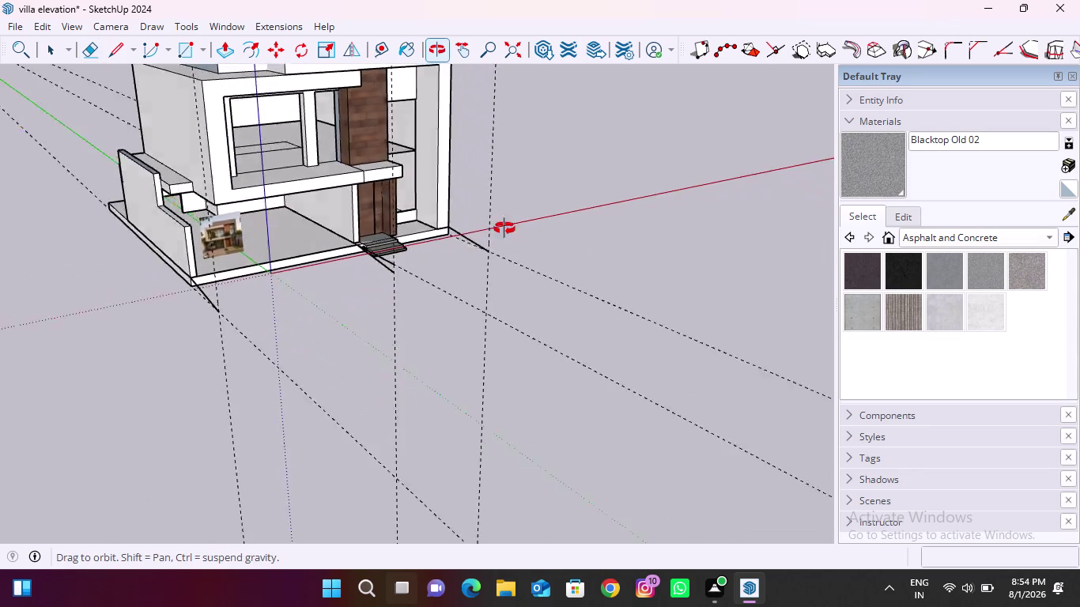
middle_drag(500, 230, 575, 224)
middle_drag(236, 365, 348, 340)
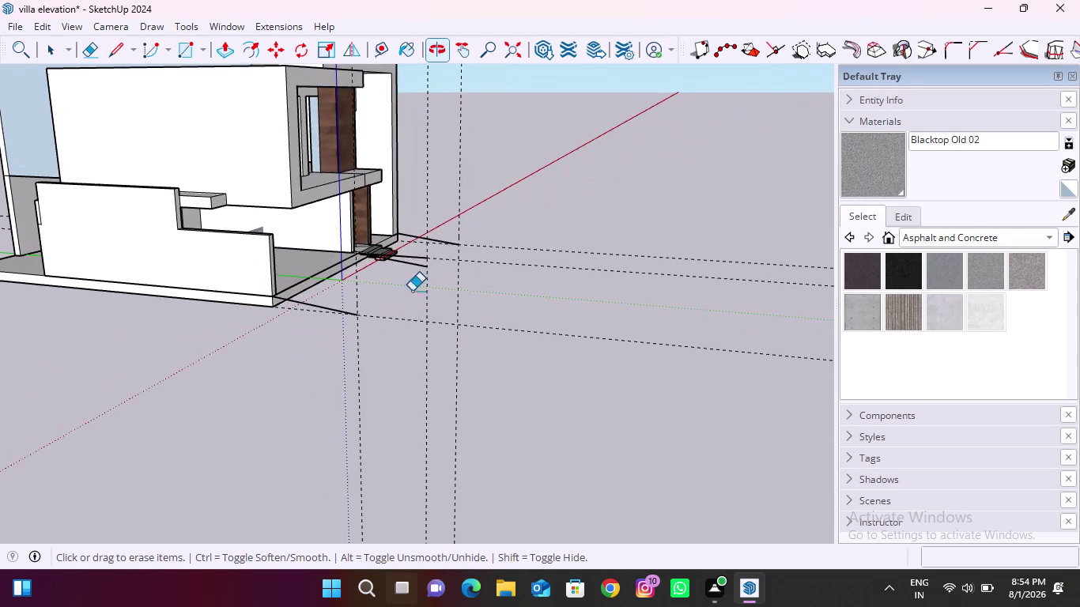
middle_drag(452, 250, 402, 360)
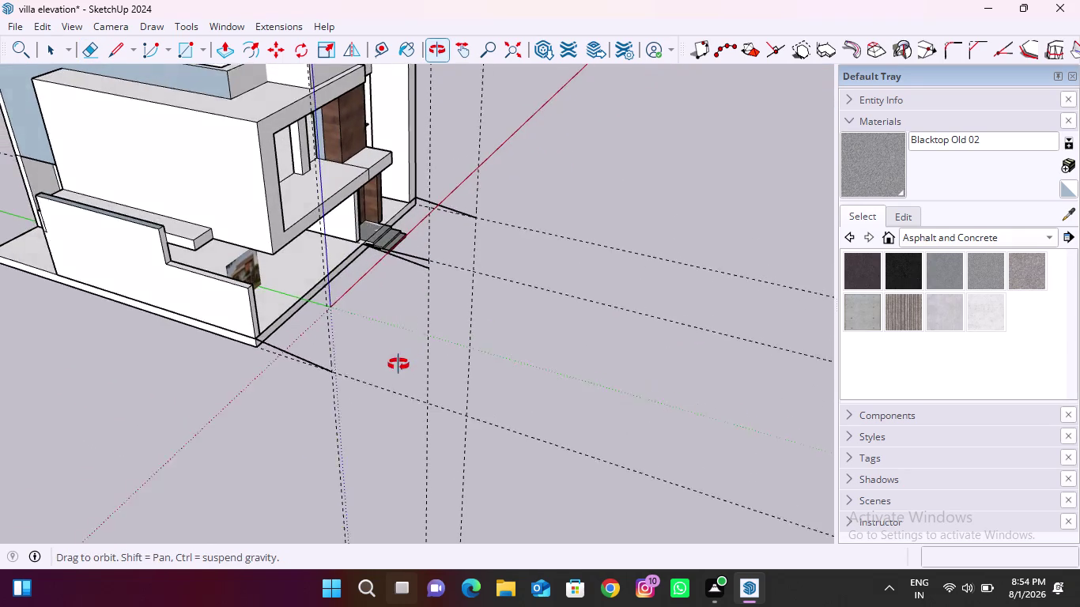
middle_drag(402, 360, 395, 368)
drag(478, 263, 492, 276)
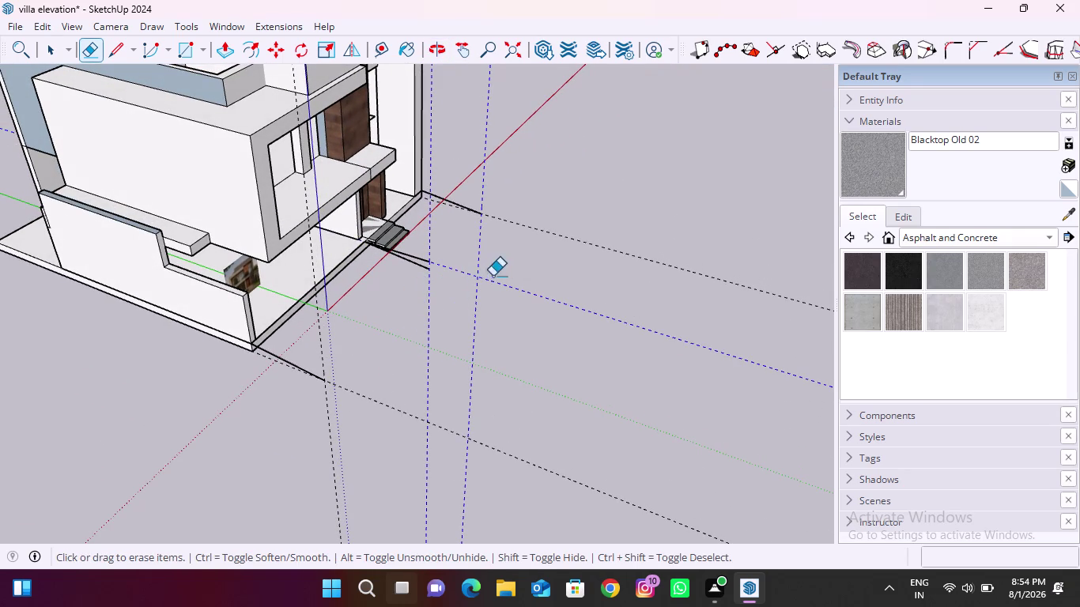
drag(492, 277, 510, 273)
key(Escape)
key(Escape)
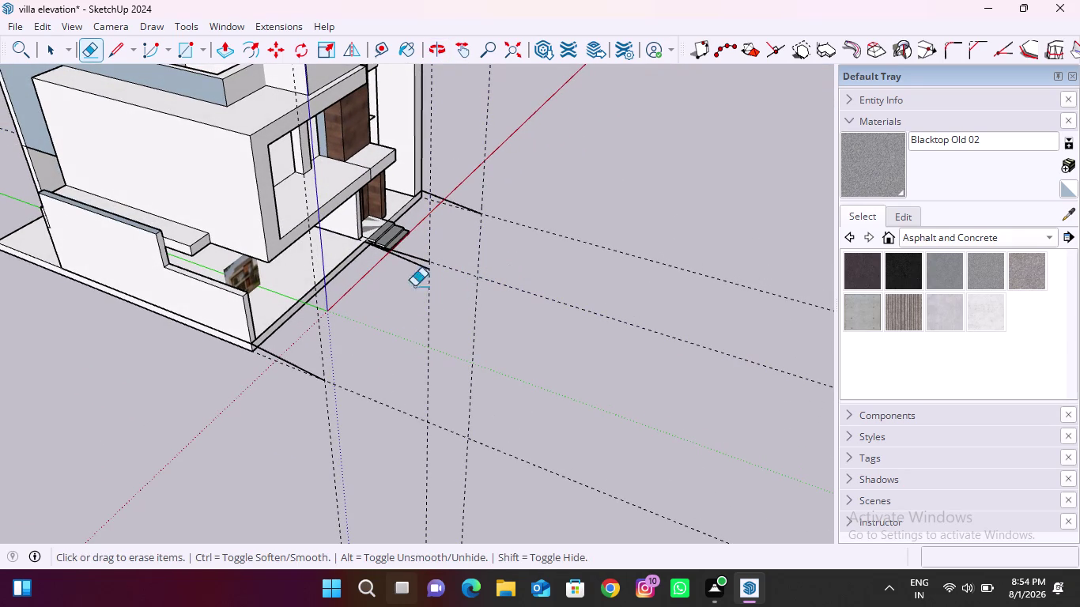
drag(445, 258, 427, 299)
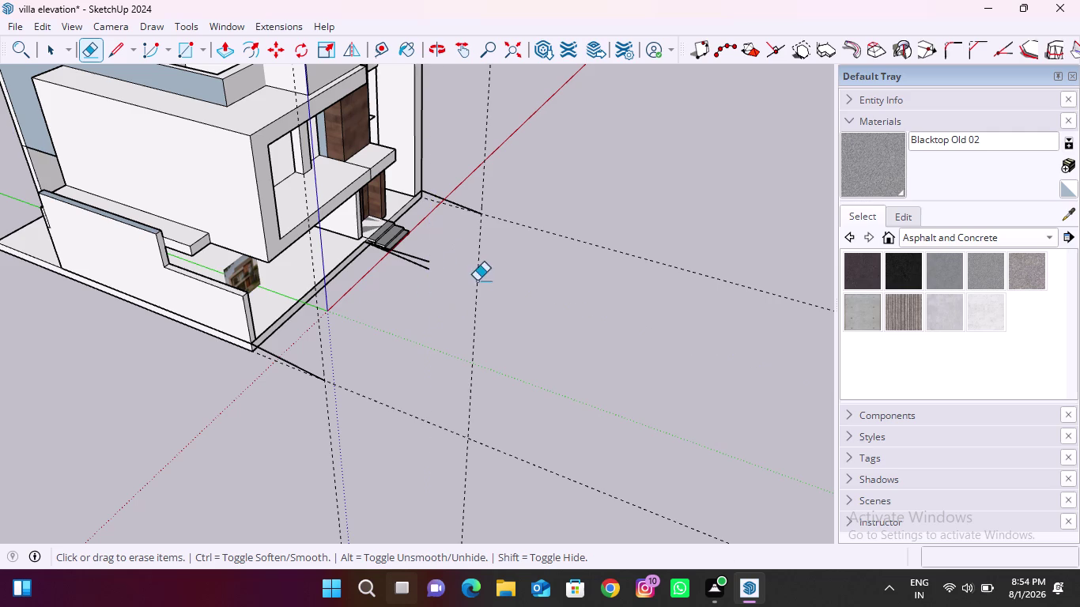
middle_drag(480, 263, 94, 293)
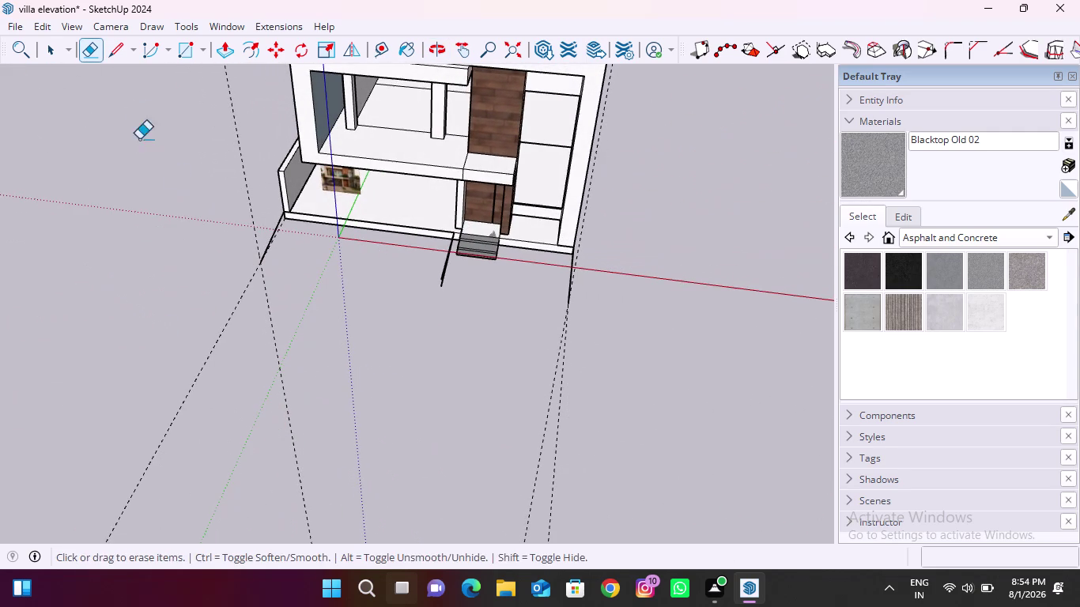
Draw the forecourt front edge from the left guide intersection to the corner ahead of the steps.
click(120, 51)
scroll(up, 3)
click(252, 257)
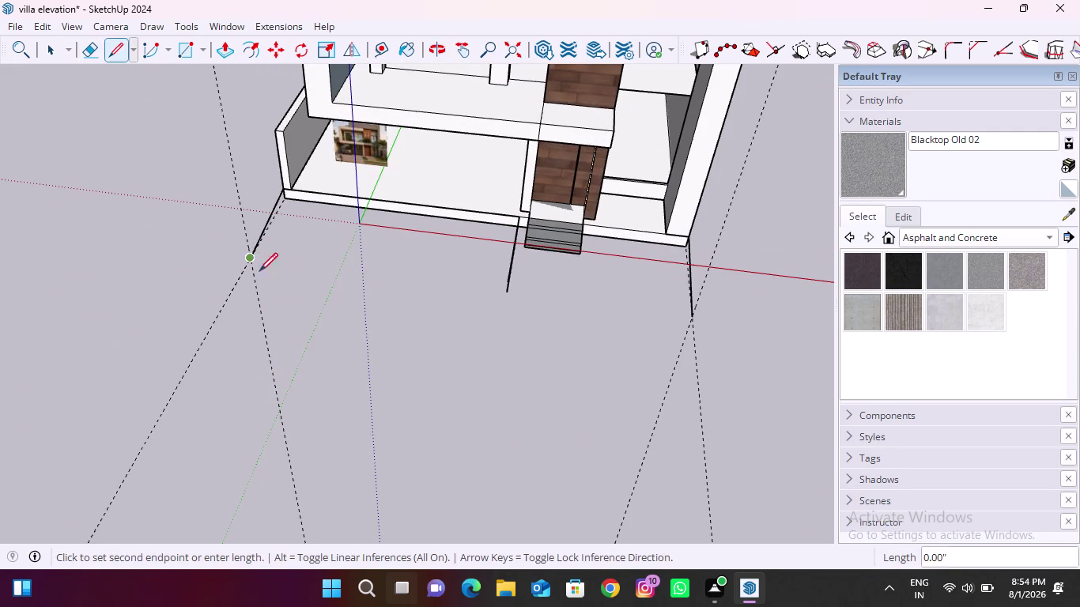
scroll(down, 3)
scroll(up, 3)
middle_drag(540, 317, 574, 317)
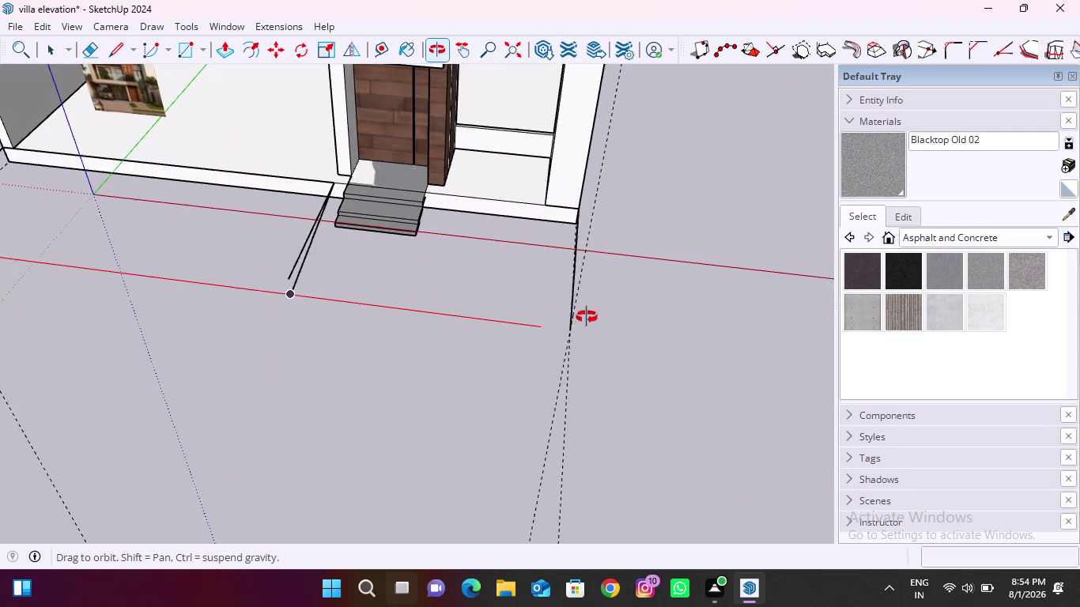
middle_drag(573, 317, 628, 300)
scroll(up, 3)
click(595, 280)
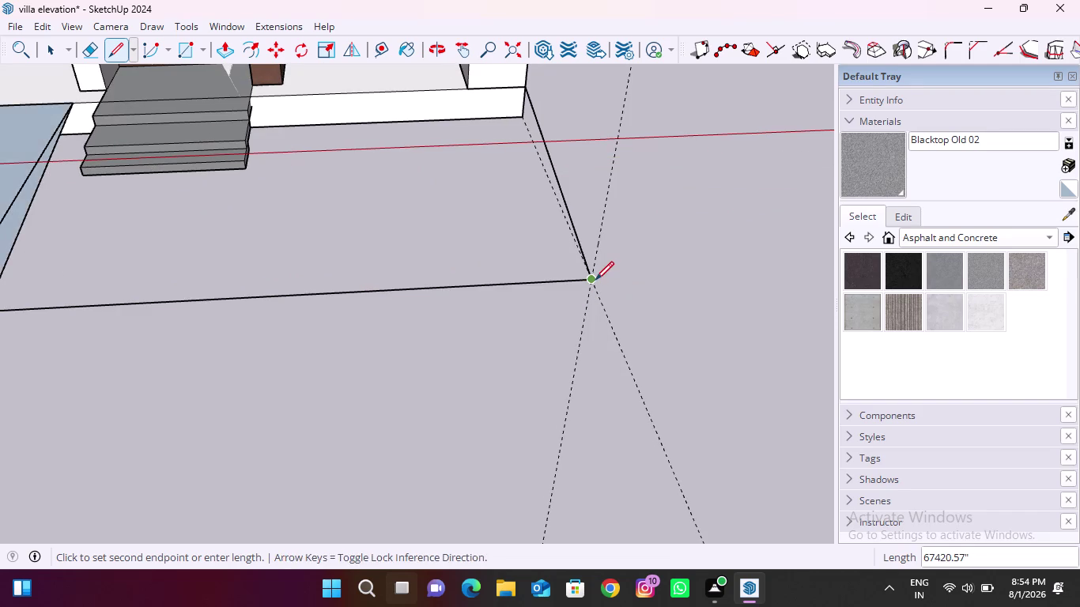
scroll(down, 3)
middle_drag(395, 318, 421, 276)
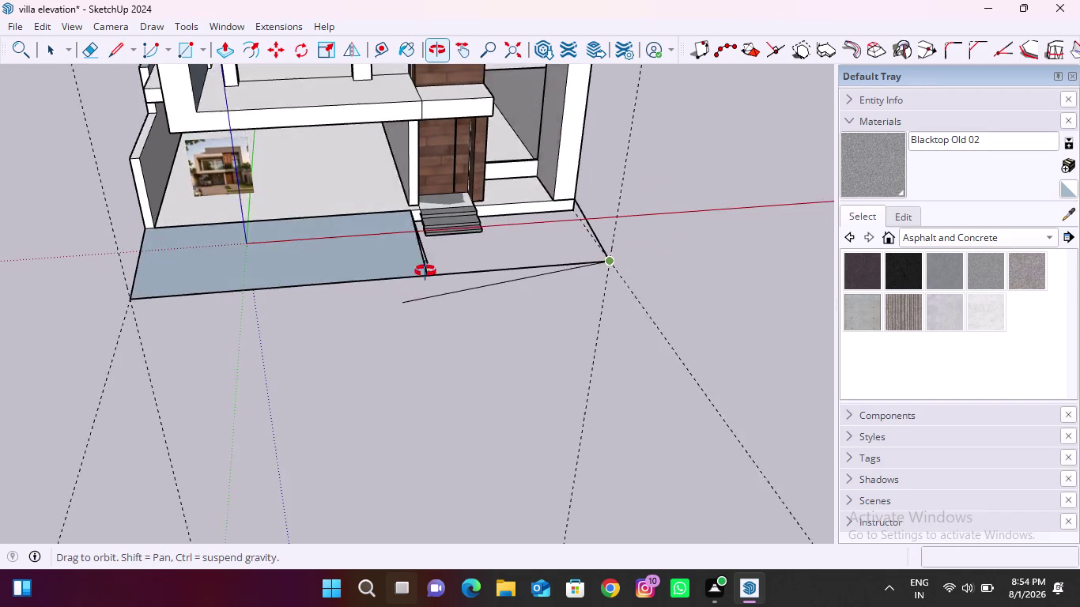
middle_drag(422, 276, 471, 214)
middle_drag(386, 280, 483, 128)
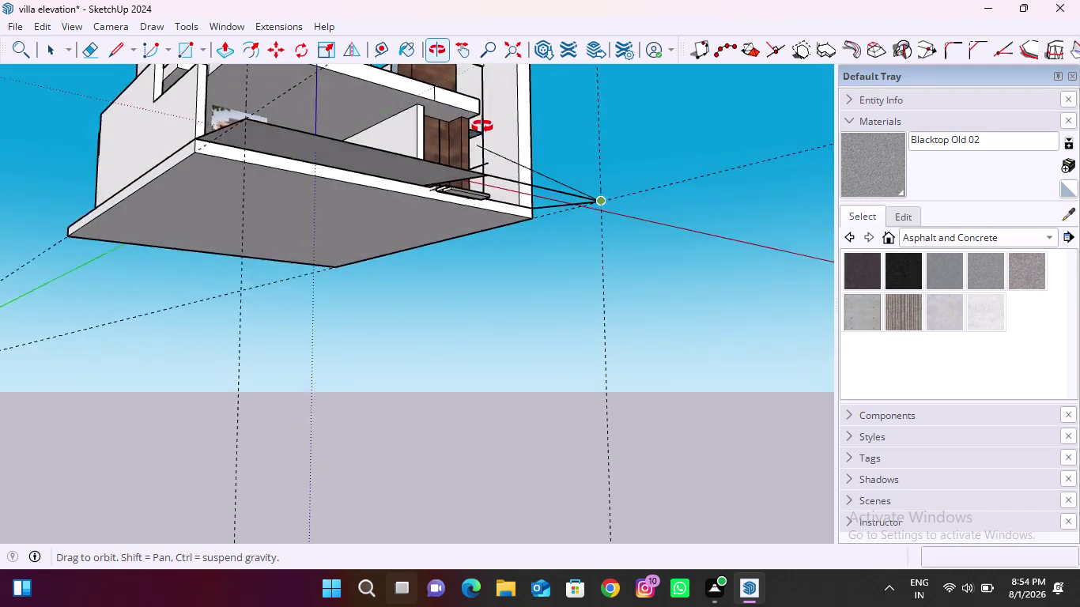
middle_drag(483, 128, 275, 288)
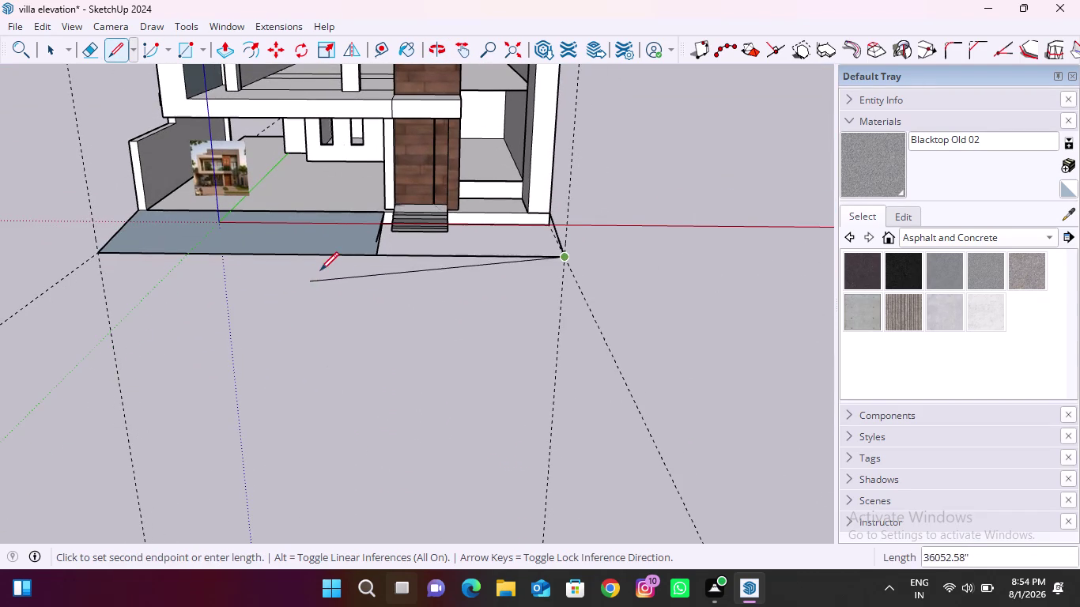
scroll(up, 3)
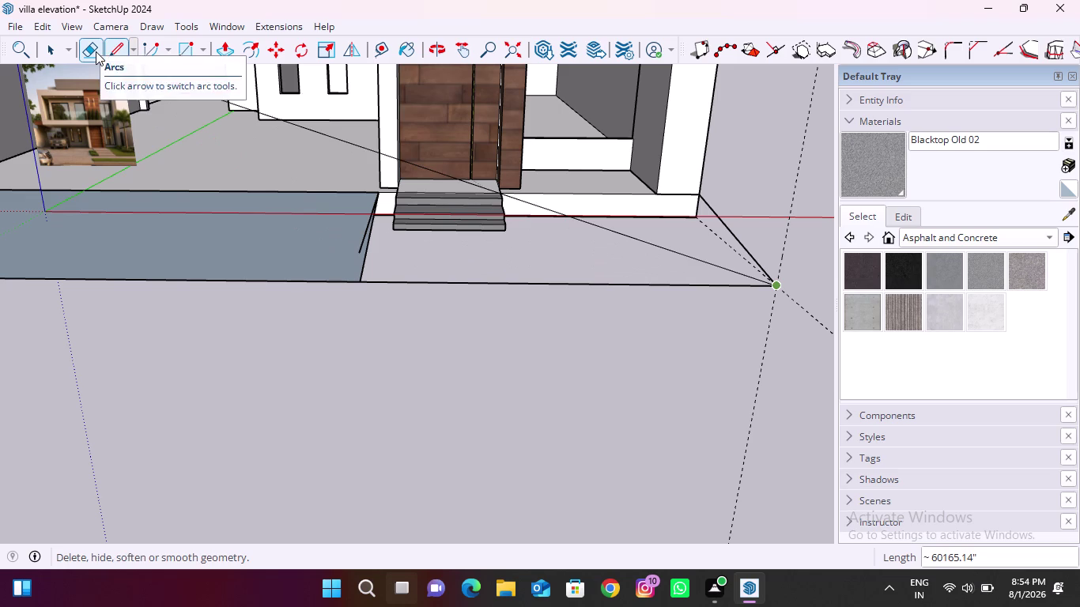
Draw a short edge from the paved face's edge to the front.
key(Escape)
scroll(up, 3)
click(383, 235)
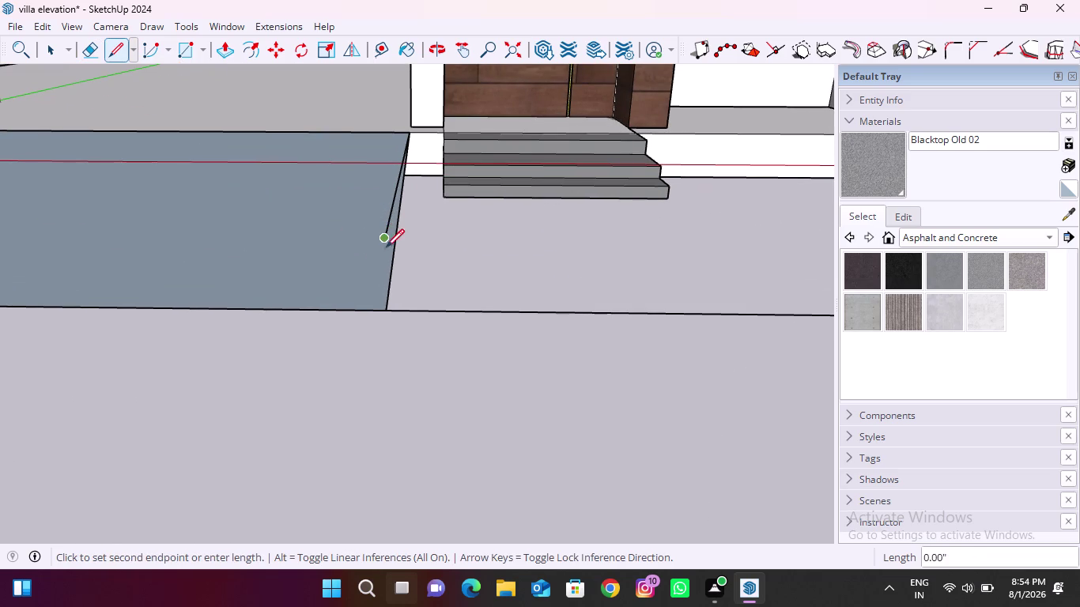
click(389, 311)
scroll(down, 3)
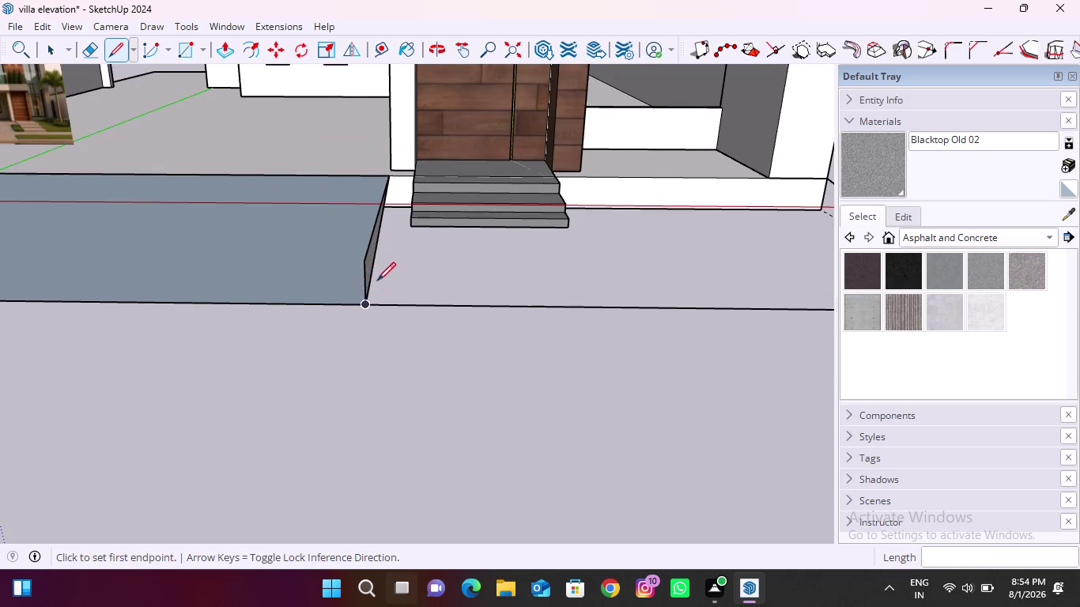
middle_drag(366, 271, 344, 251)
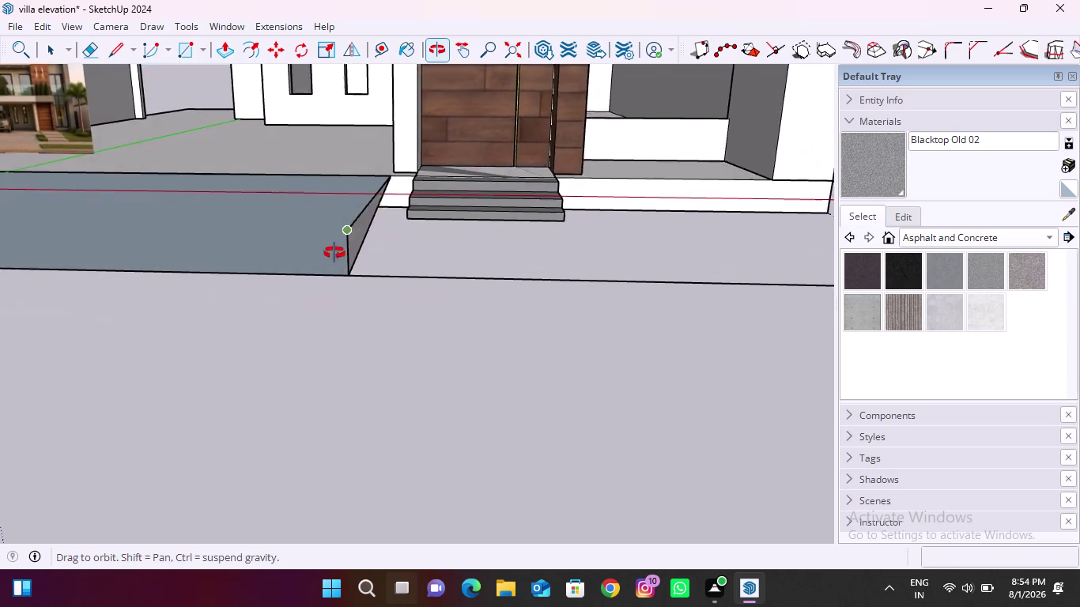
middle_drag(344, 251, 327, 255)
scroll(down, 3)
scroll(down, 3)
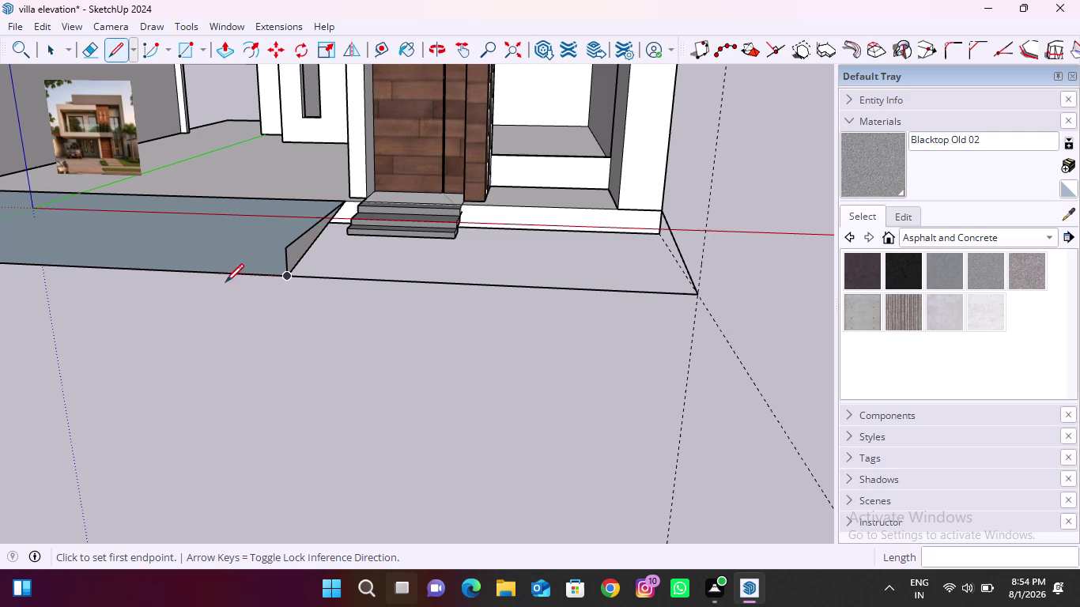
scroll(up, 3)
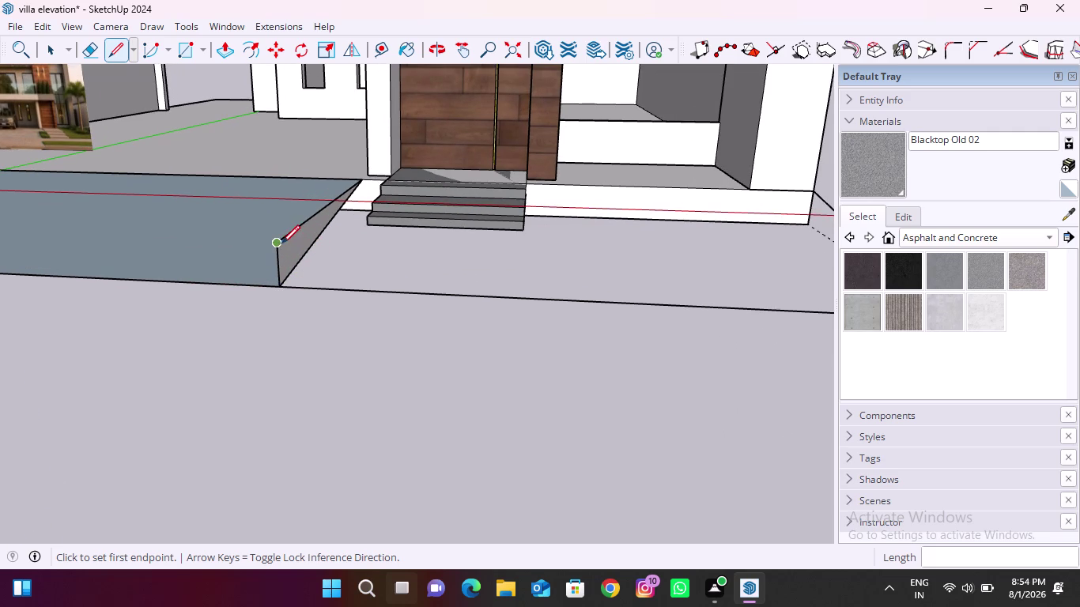
Draw a line from the bottom step corner down to the forecourt's front edge.
click(115, 51)
scroll(up, 3)
middle_drag(387, 189, 403, 240)
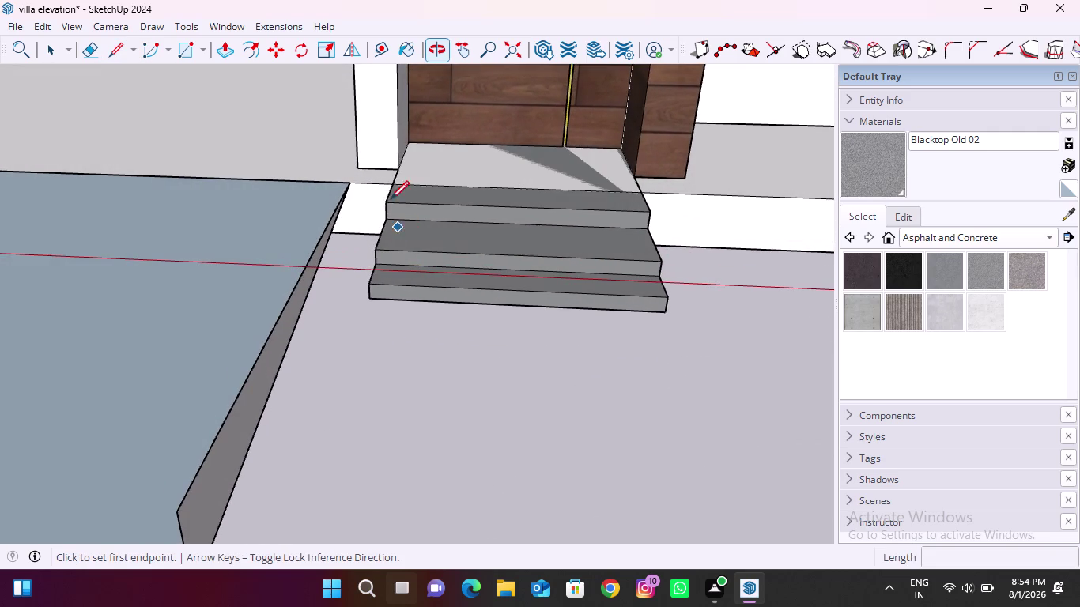
click(391, 185)
scroll(down, 3)
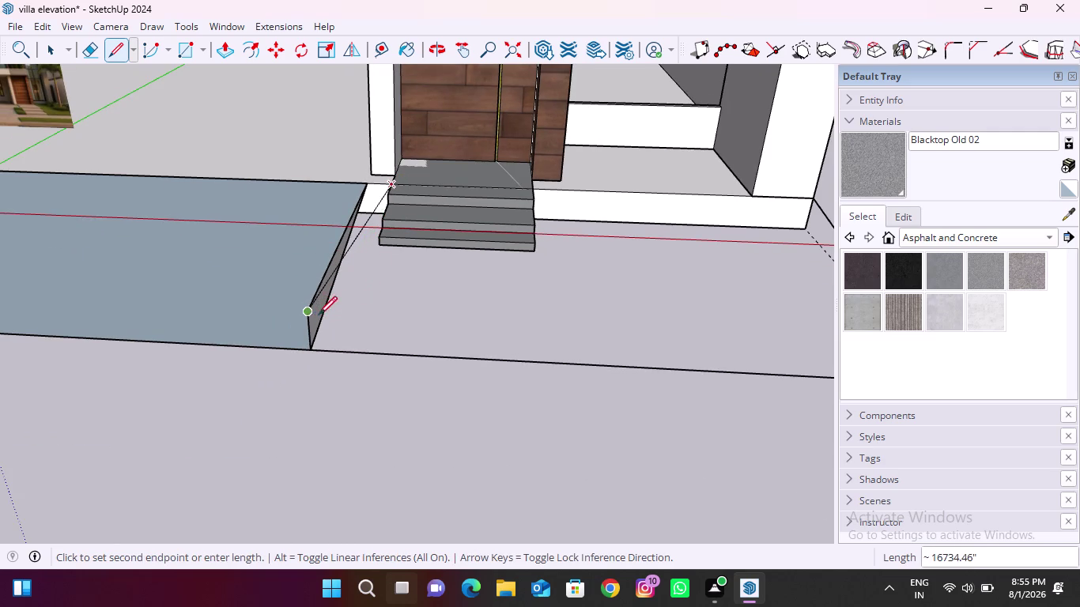
click(342, 313)
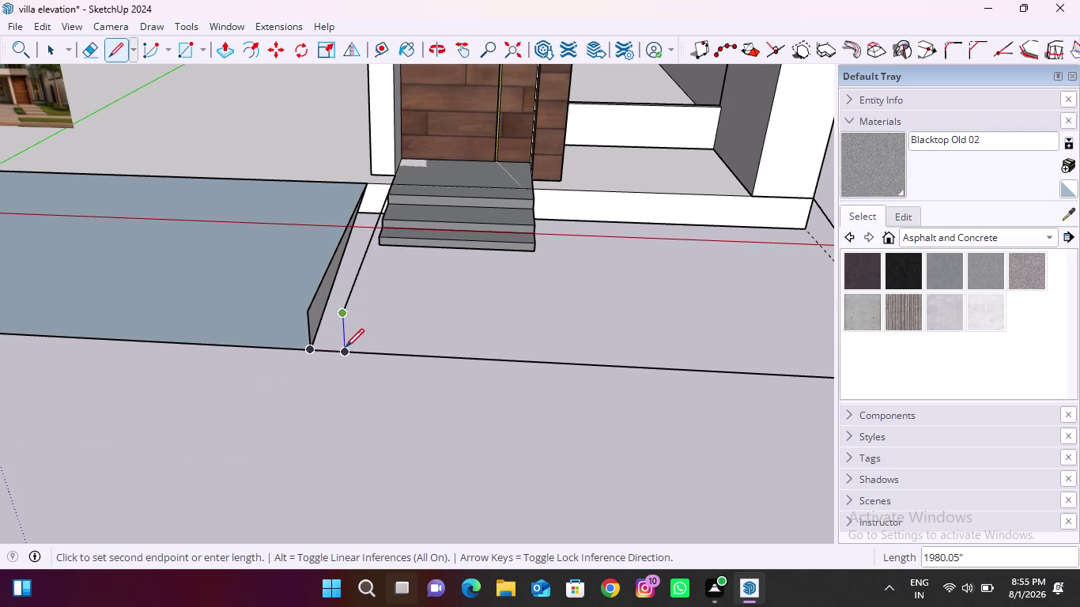
click(347, 348)
key(Escape)
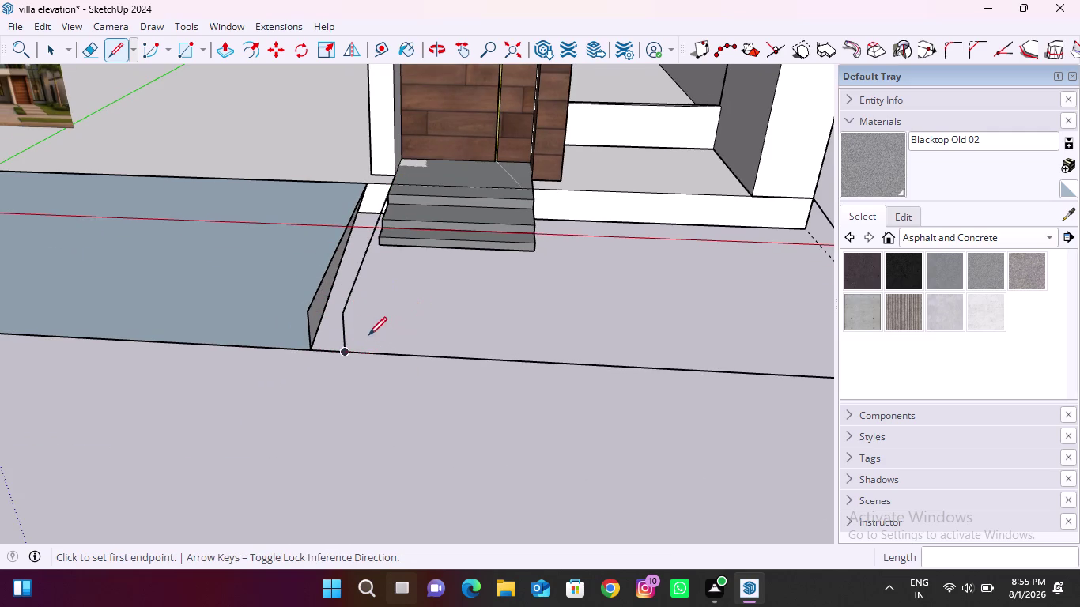
Close the narrow kerb strip's edge beside the steps.
middle_drag(329, 344, 497, 188)
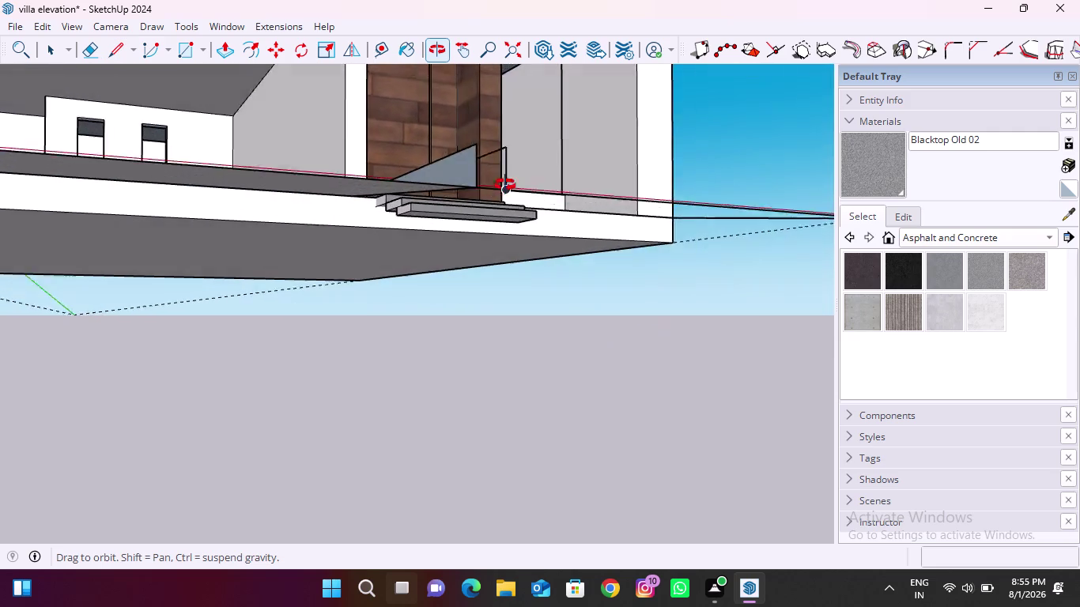
middle_drag(496, 187, 617, 173)
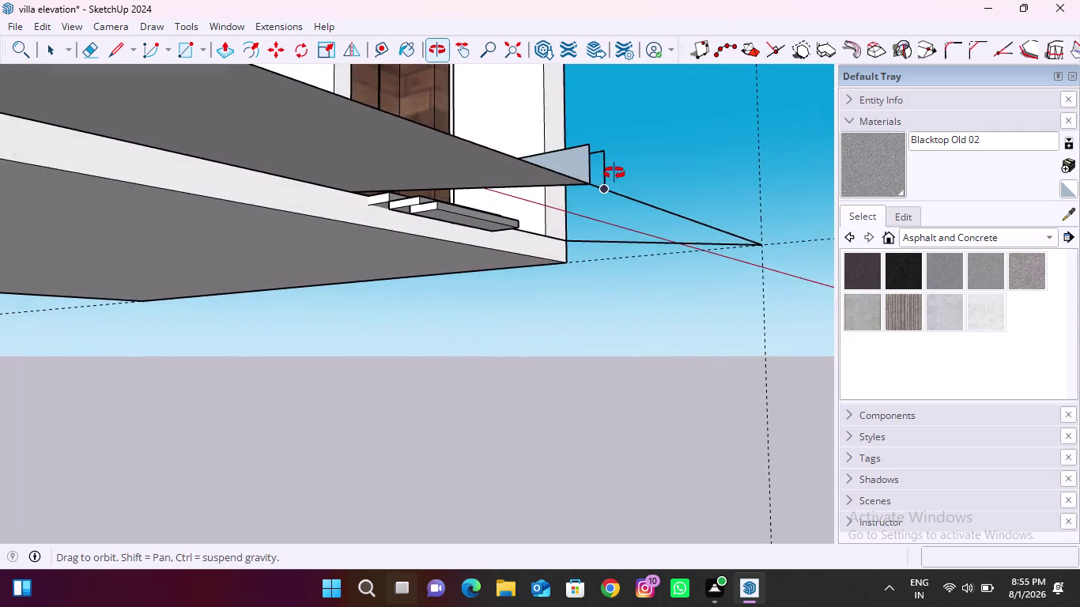
middle_drag(617, 173, 572, 248)
scroll(down, 3)
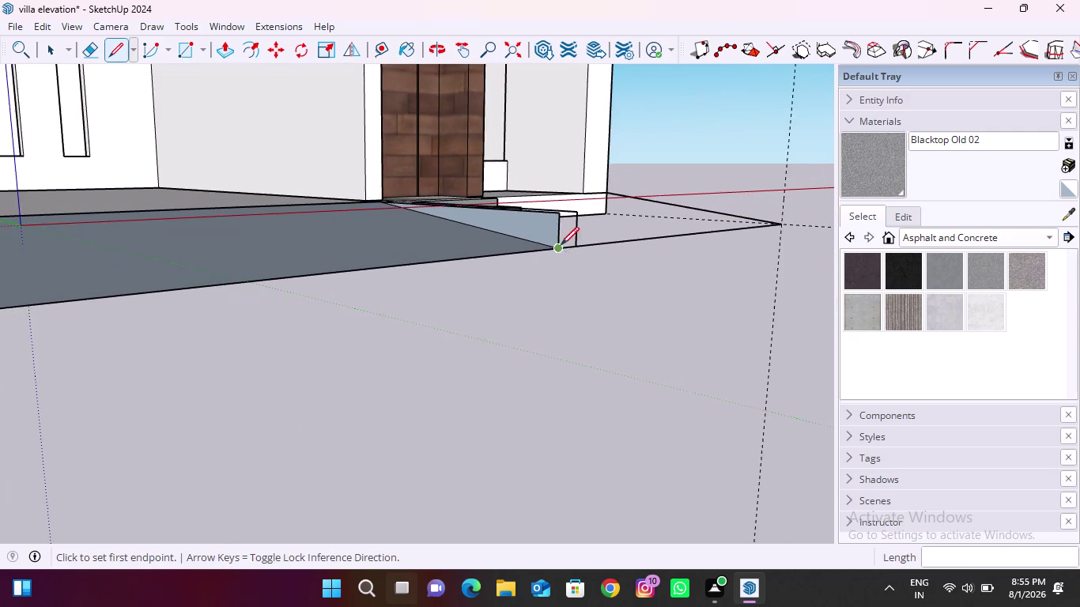
middle_drag(561, 233, 463, 318)
scroll(up, 3)
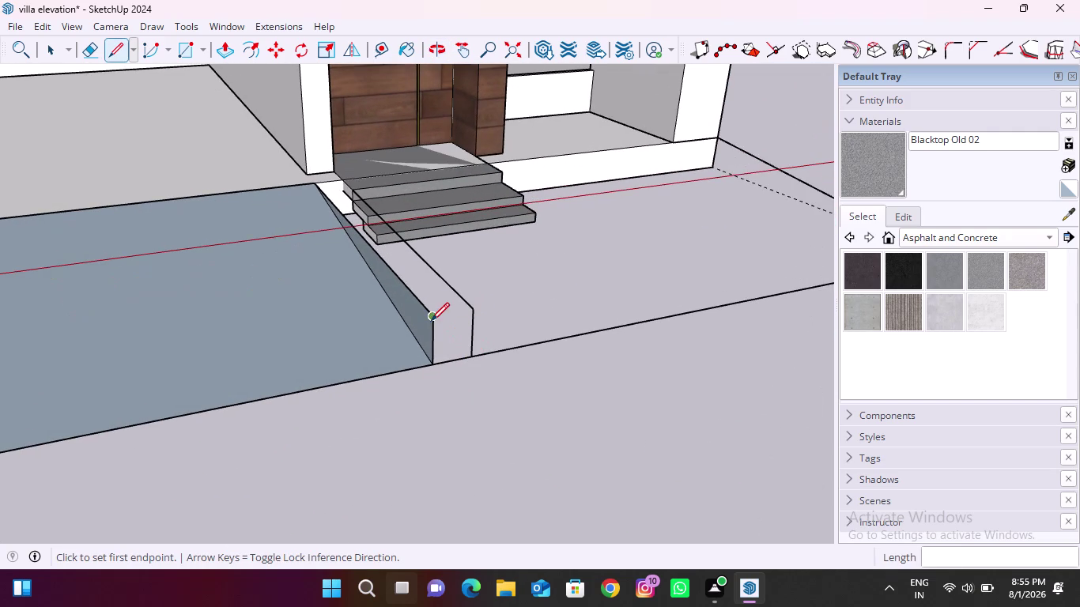
click(433, 318)
click(471, 305)
scroll(down, 3)
middle_drag(371, 218, 505, 323)
scroll(up, 3)
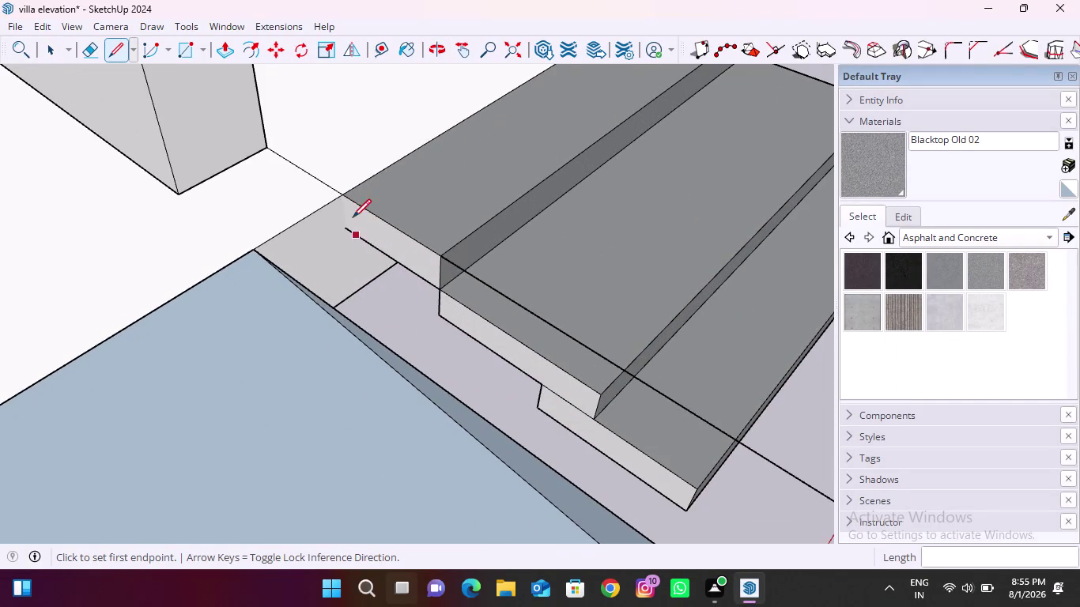
scroll(down, 3)
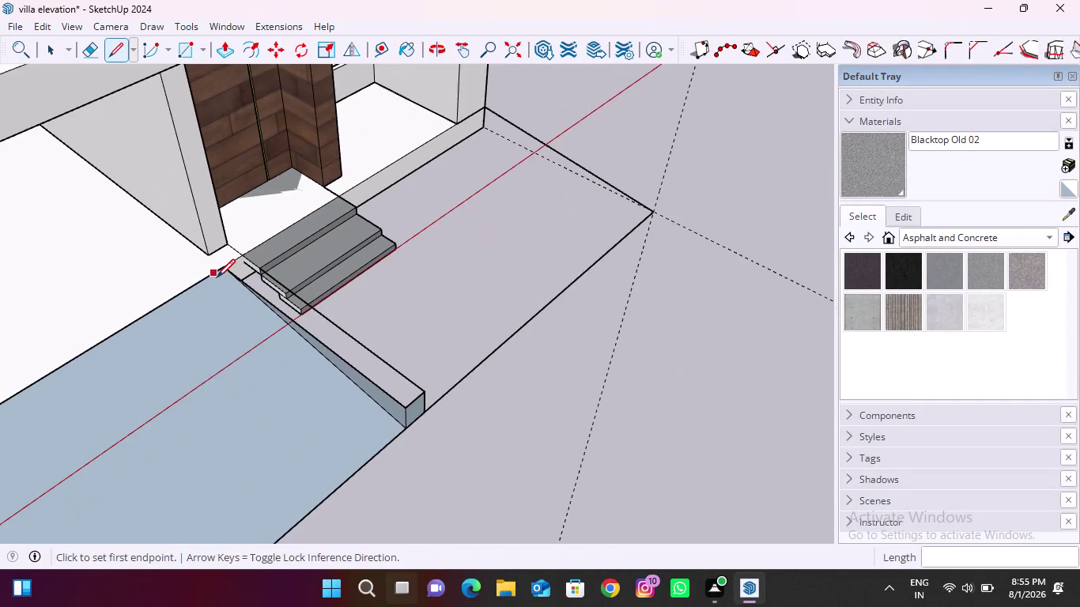
scroll(down, 3)
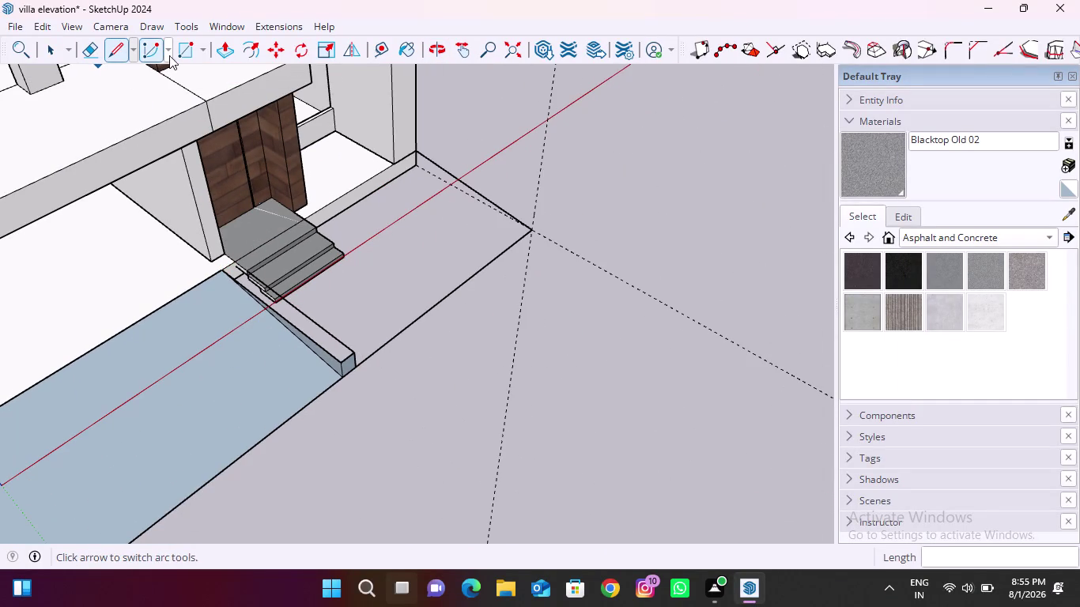